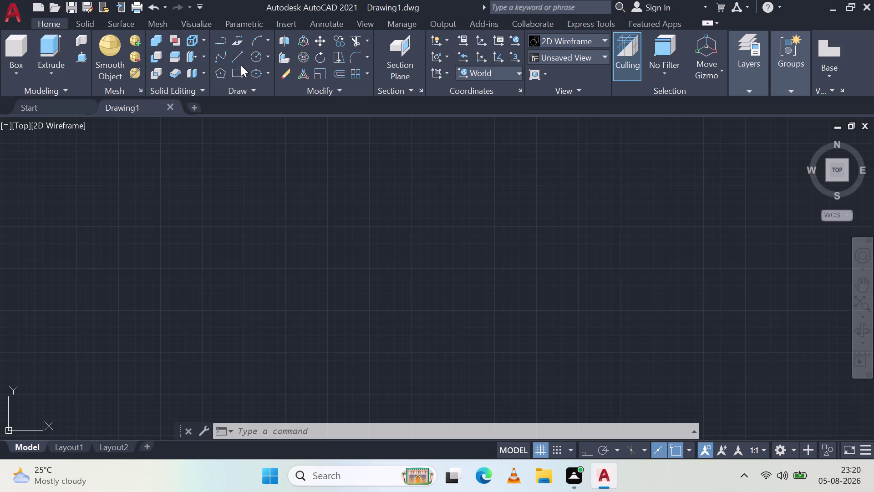
Switch the drawing to the Top preset view.
click(594, 54)
click(551, 67)
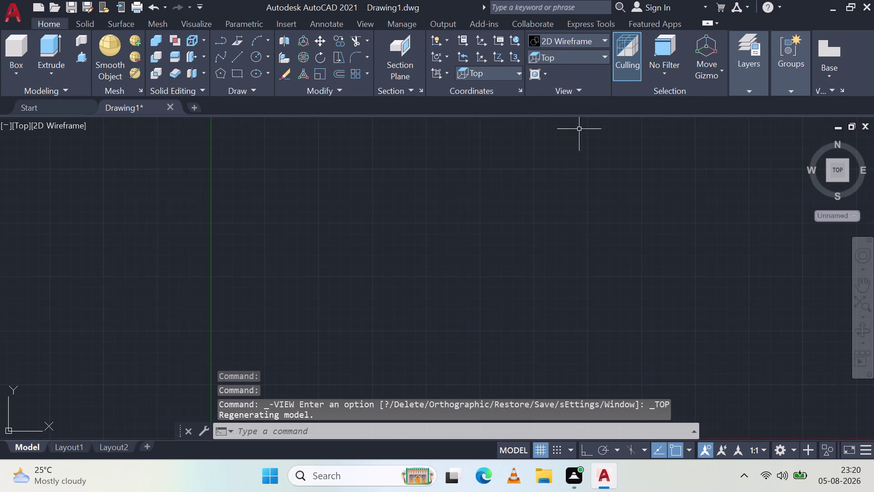
click(600, 58)
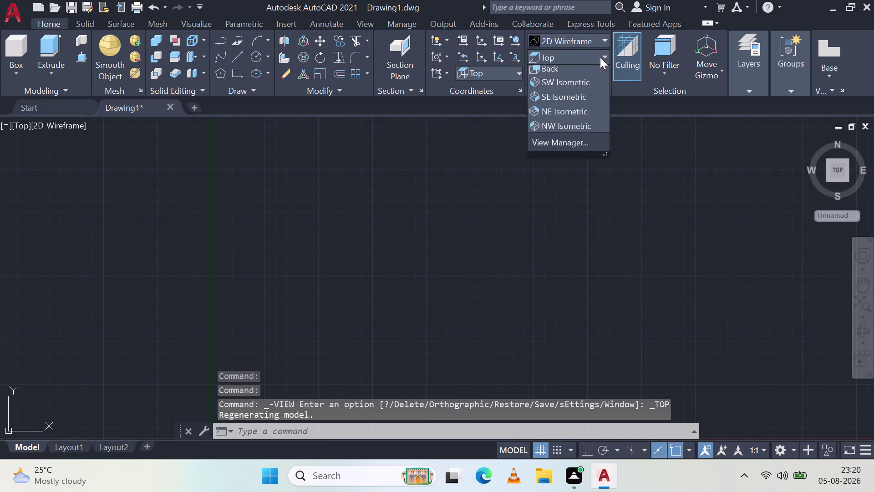
click(332, 278)
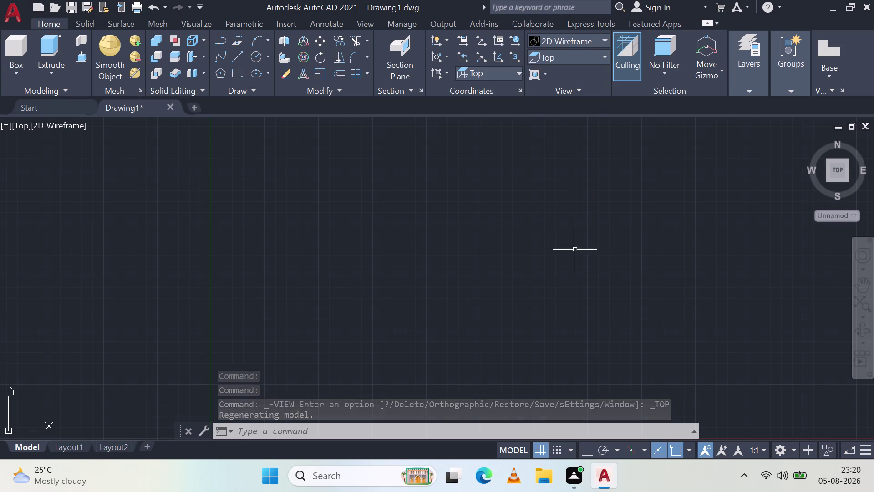
Set the drawing's length precision to whole numbers (0) with UN.
text(un)
key(space)
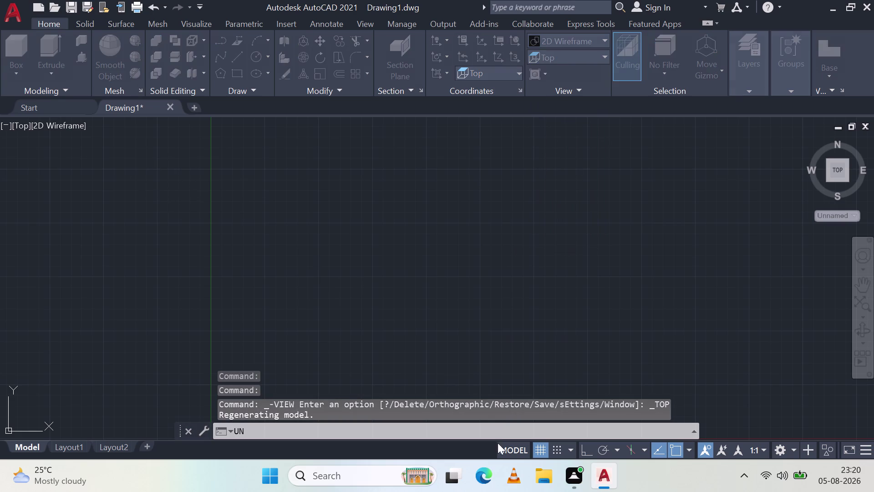
click(401, 162)
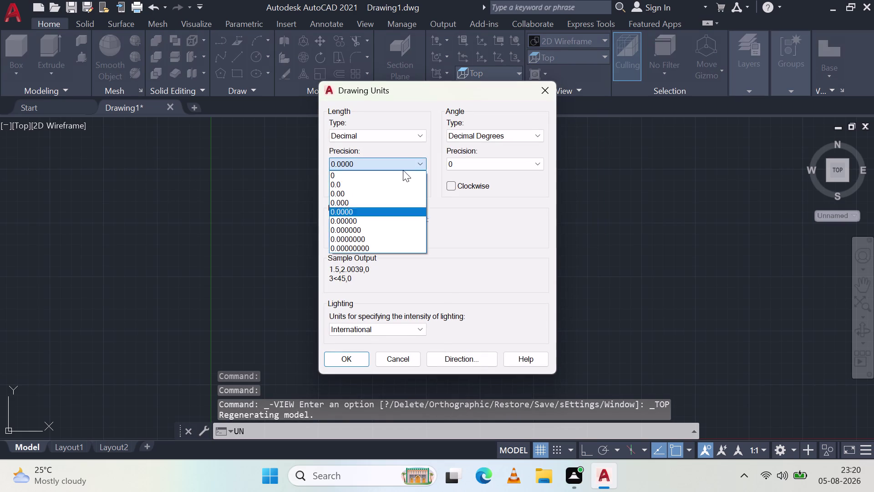
click(386, 176)
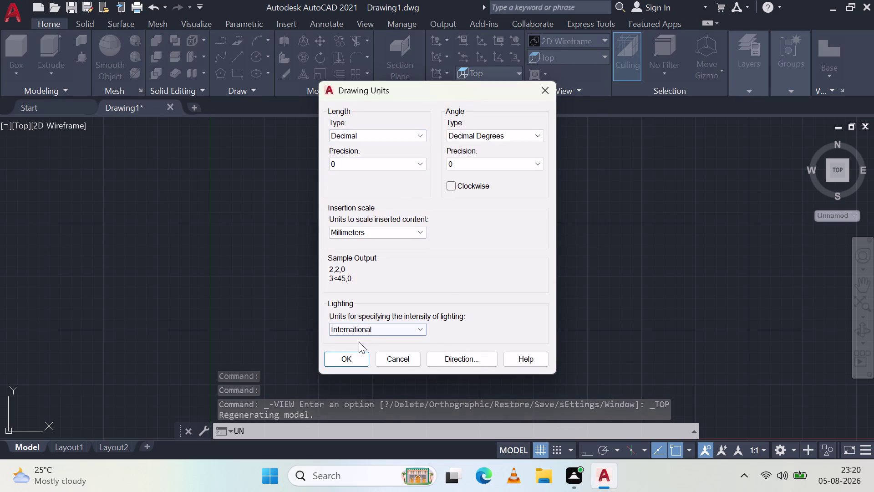
click(354, 363)
Edit ISO-25: text height 8 and a Symbols and Arrows value of 4.
key(d)
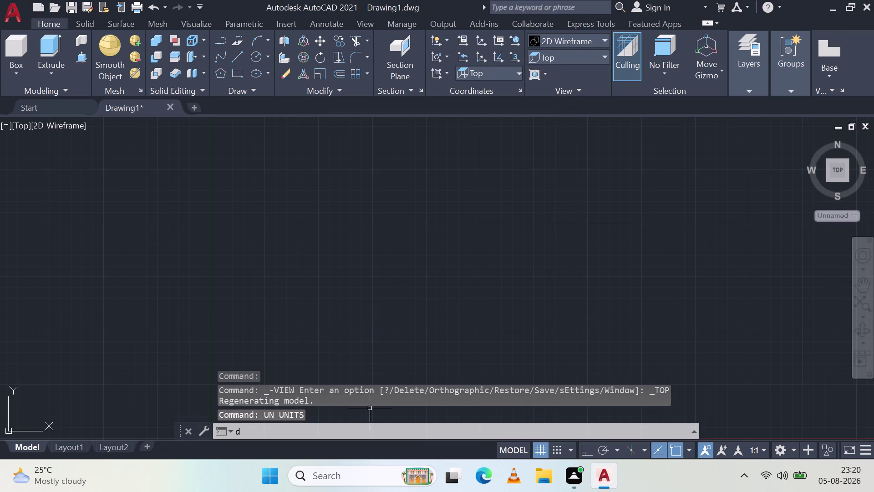
key(space)
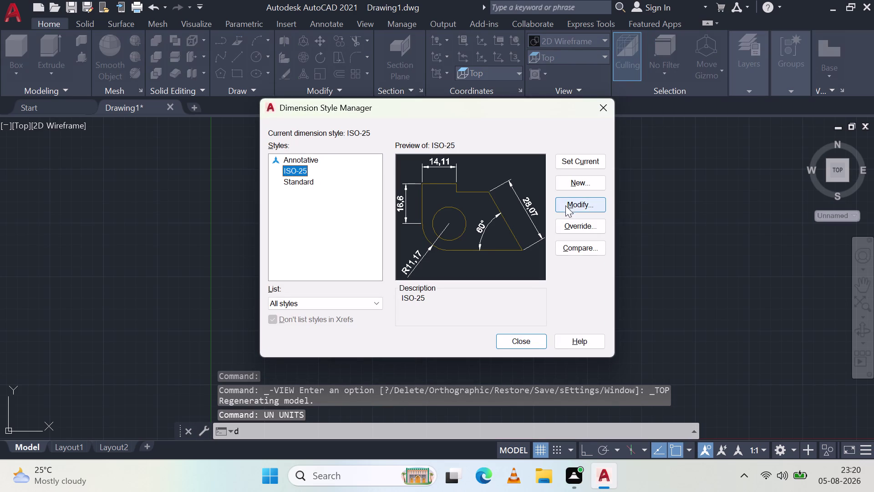
click(565, 203)
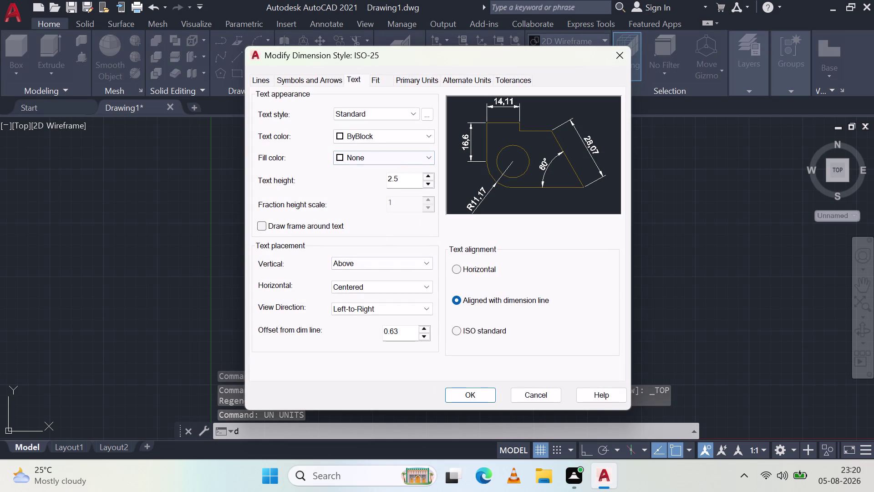
double_click(407, 179)
key(8)
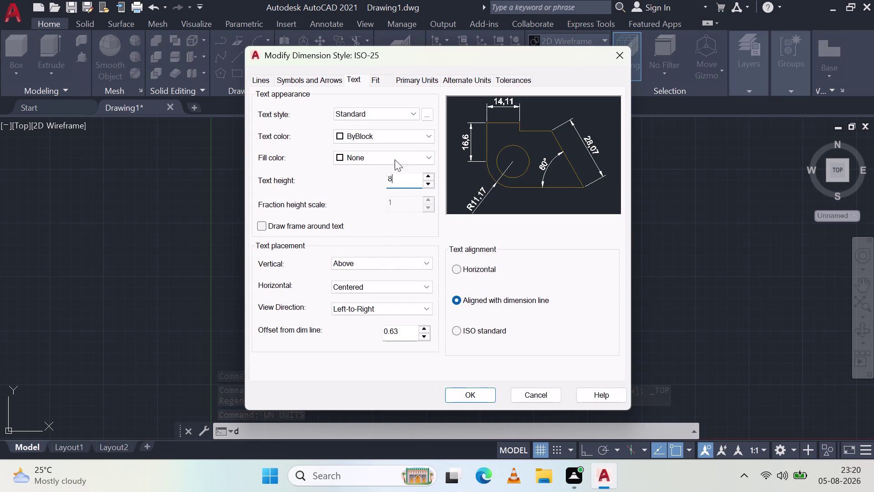
click(334, 78)
double_click(291, 218)
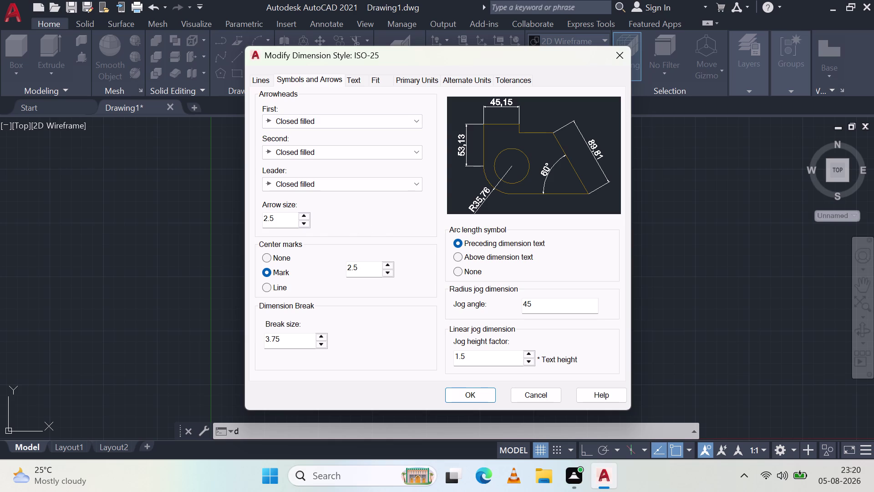
key(4)
Set ISO-25 primary unit precision to 0, save the style and close the manager.
click(410, 80)
click(394, 121)
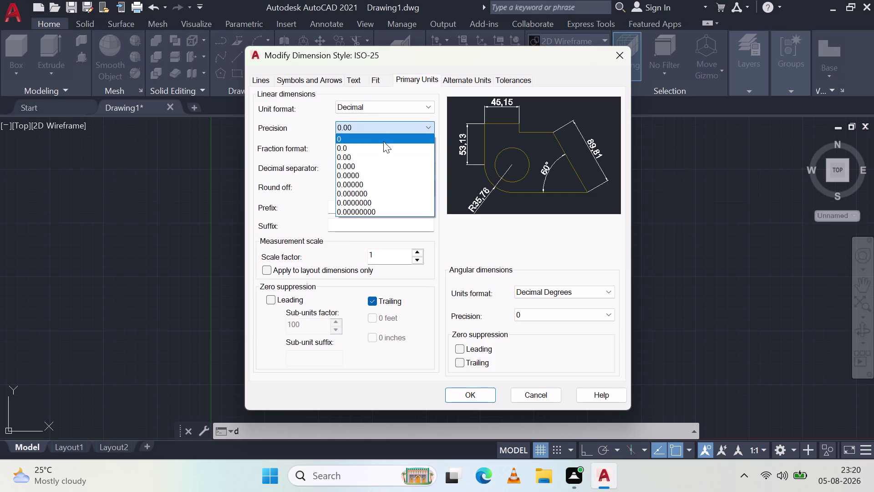
click(381, 131)
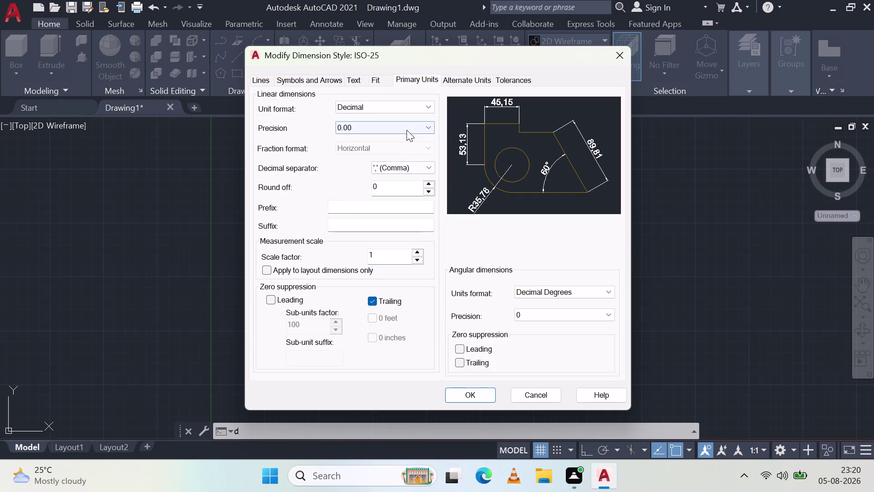
click(406, 130)
click(400, 140)
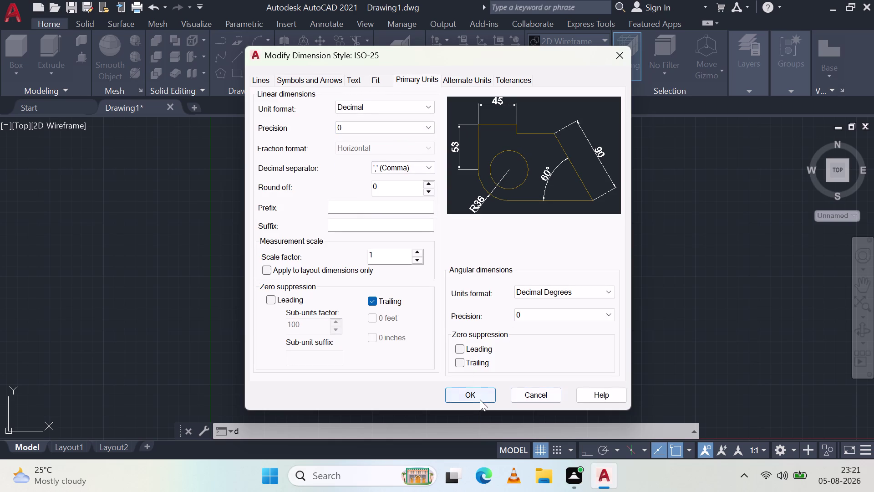
click(478, 399)
click(591, 157)
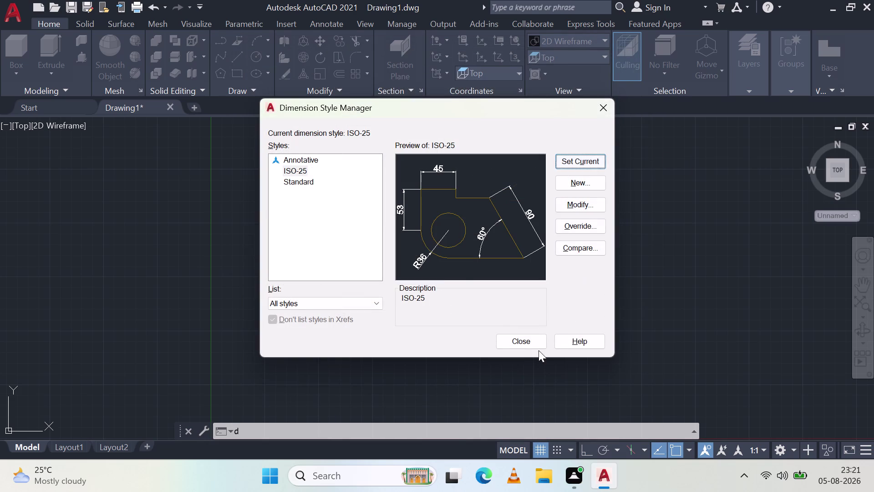
click(529, 344)
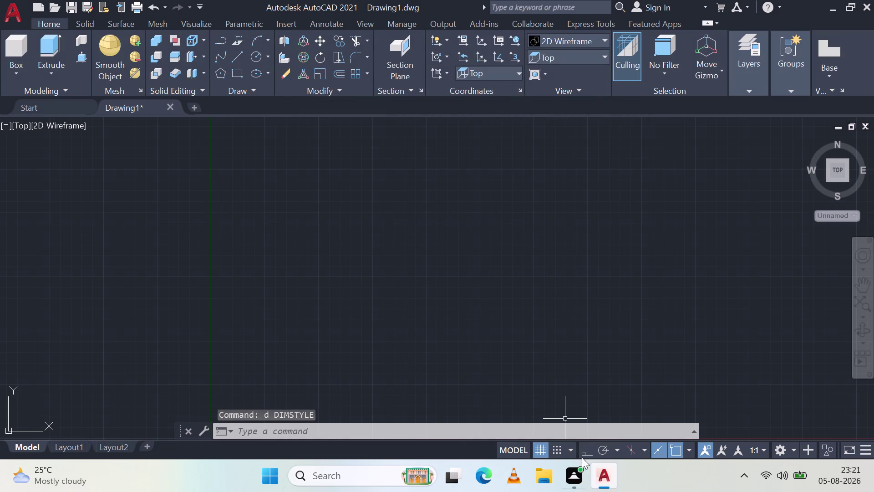
Turn on Ortho and draw the first outline lines: 100 right, 40 up.
click(582, 449)
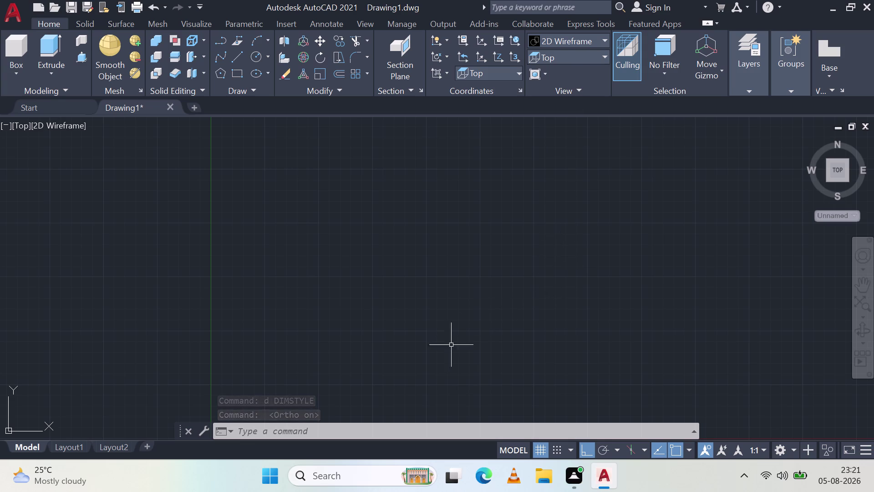
click(337, 302)
key(Escape)
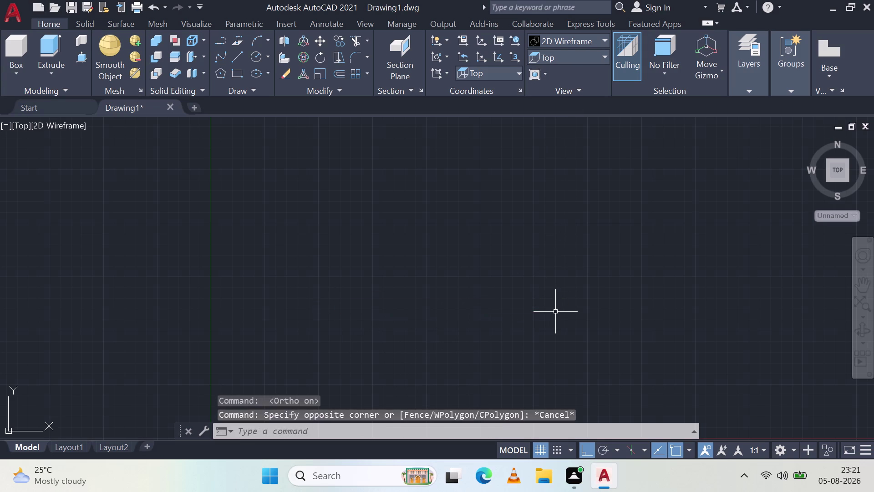
key(l)
key(space)
click(371, 289)
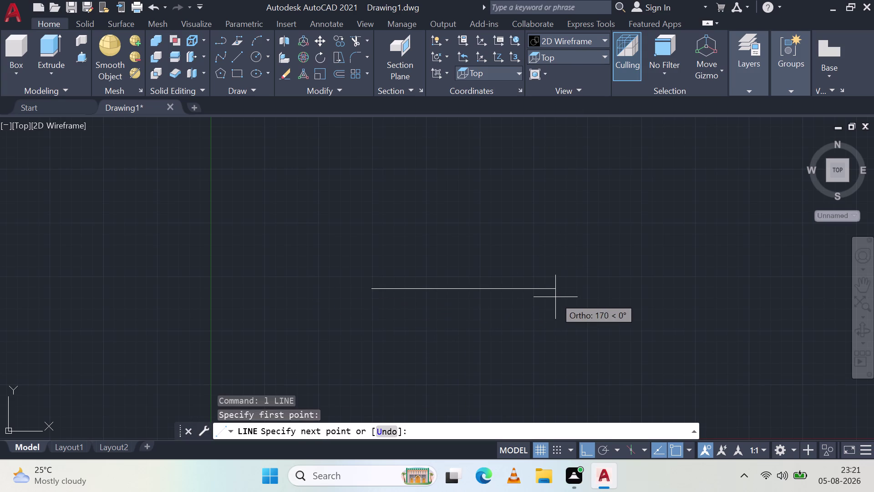
text(1)
text(00)
key(space)
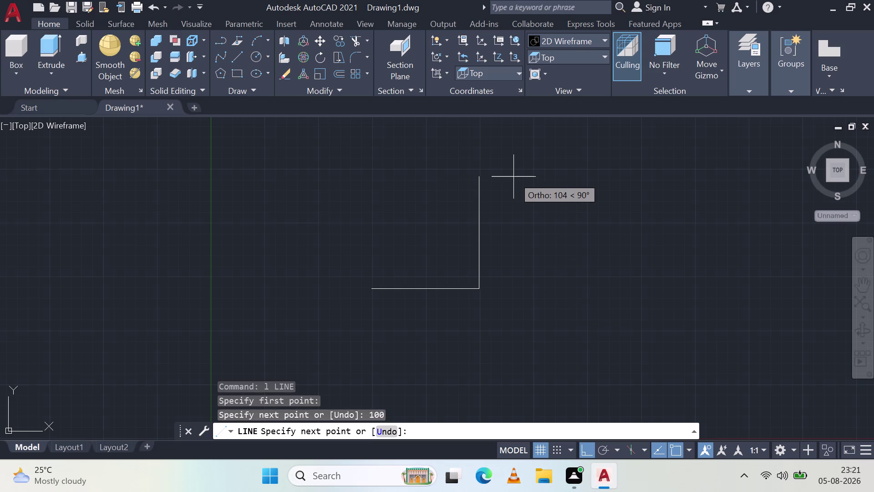
key(4)
key(0)
key(space)
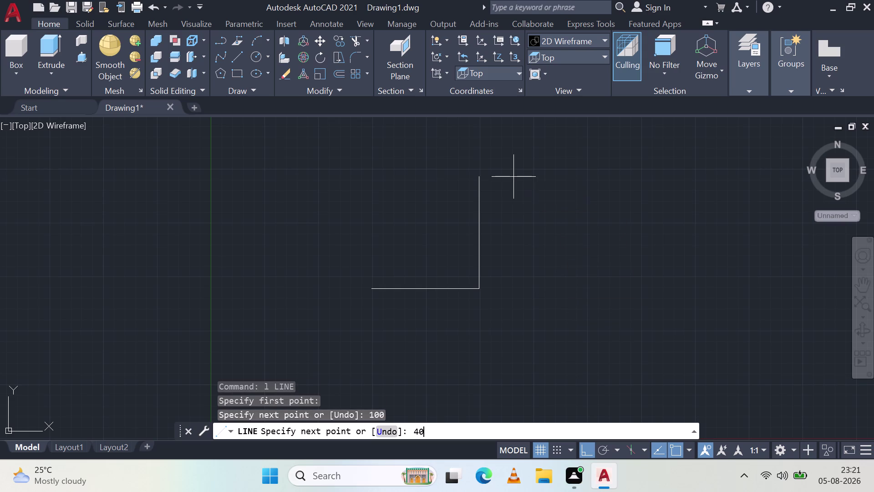
Close the rectangle with a 100-unit leftward line and a 40-unit downward line.
text(1)
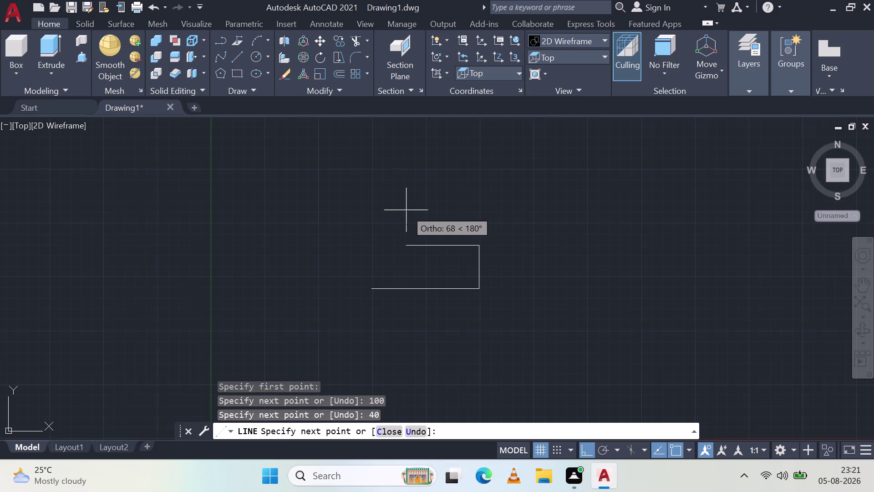
text(0)
key(0)
key(space)
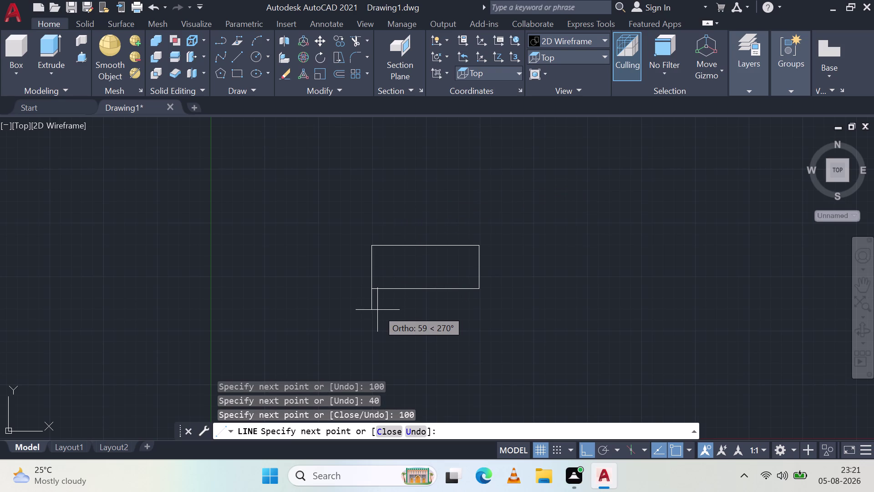
key(4)
key(0)
key(space)
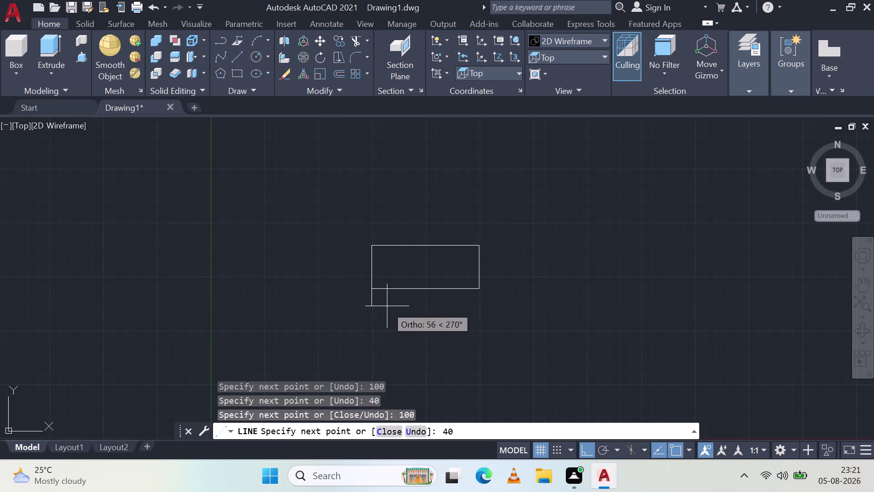
key(Escape)
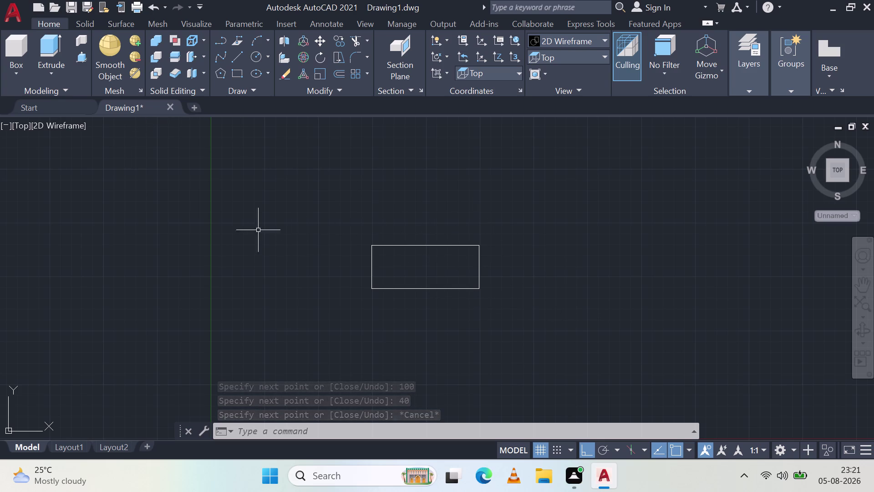
click(86, 58)
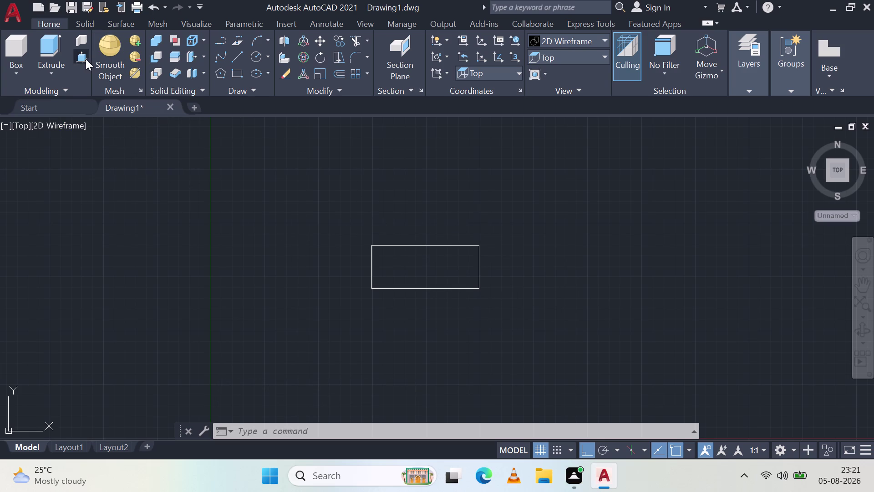
Press-pull the 100 by 40 rectangle 88 units into a solid block.
click(433, 273)
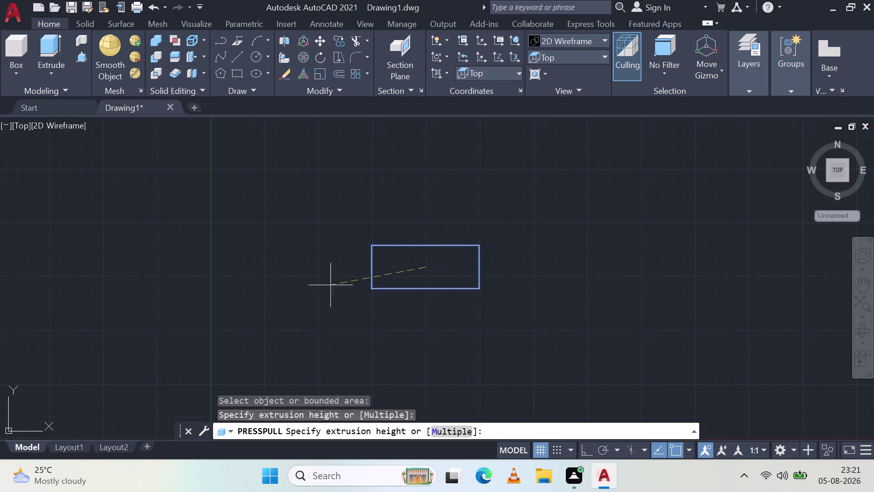
middle_drag(341, 287, 325, 167)
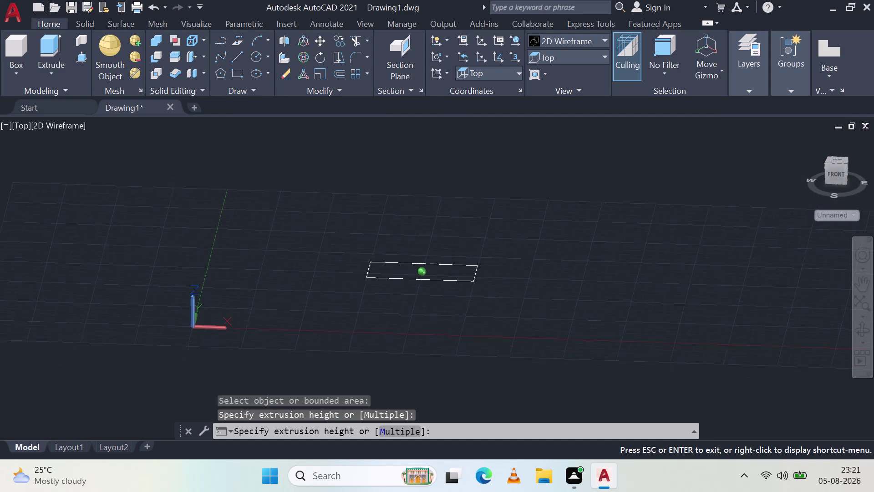
middle_drag(325, 167, 326, 164)
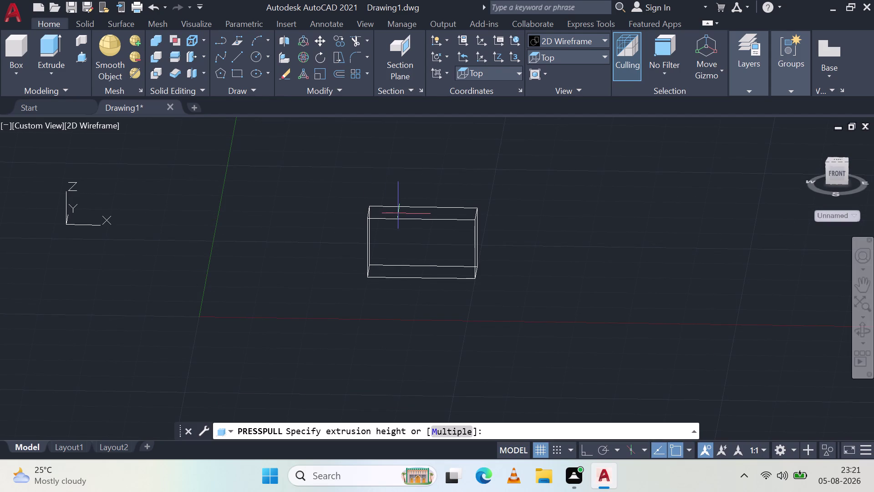
key(8)
key(8)
key(space)
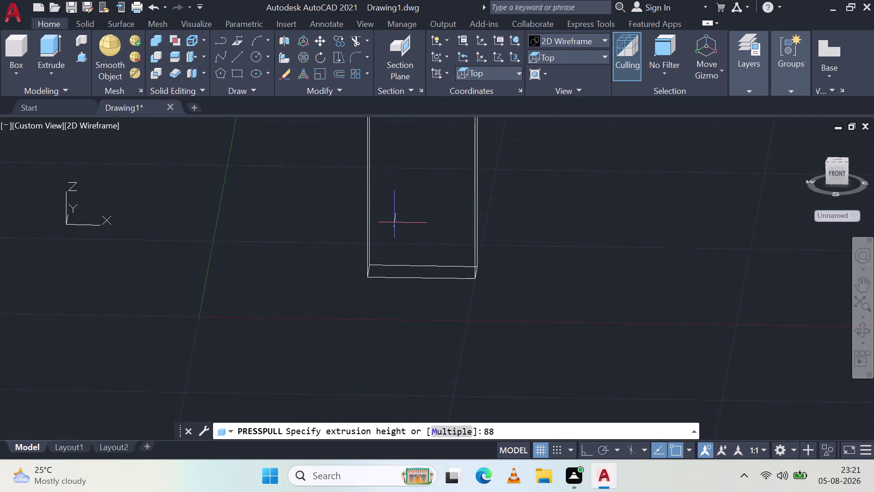
key(Escape)
key(grave)
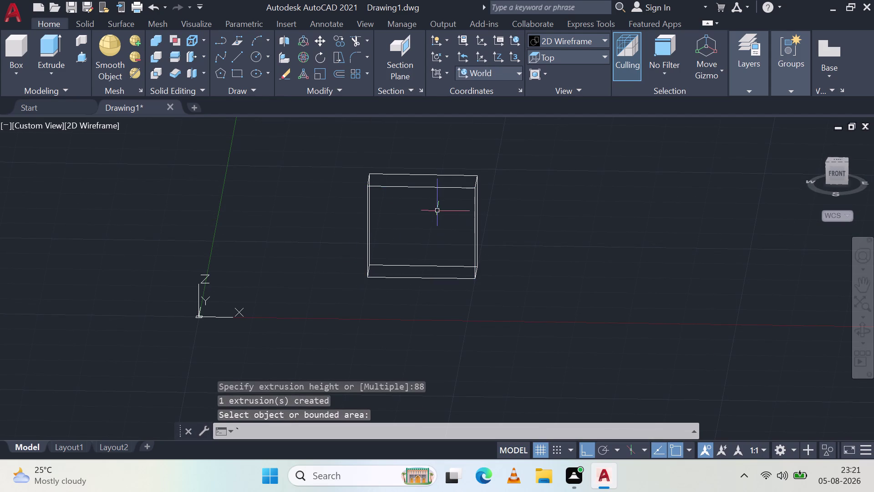
Orbit around the new block to show its front and left faces.
middle_drag(440, 209, 448, 282)
middle_click(449, 281)
middle_drag(421, 234, 418, 299)
middle_drag(418, 267, 419, 292)
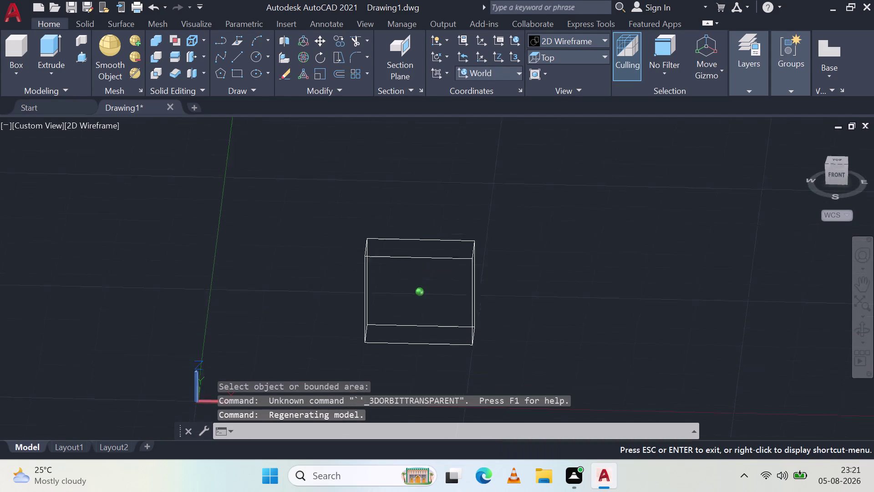
middle_drag(419, 293, 427, 299)
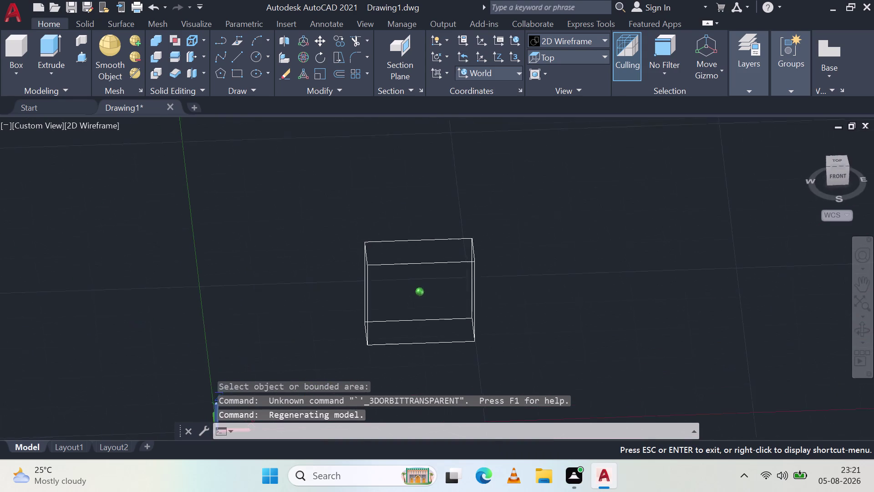
middle_drag(426, 299, 427, 299)
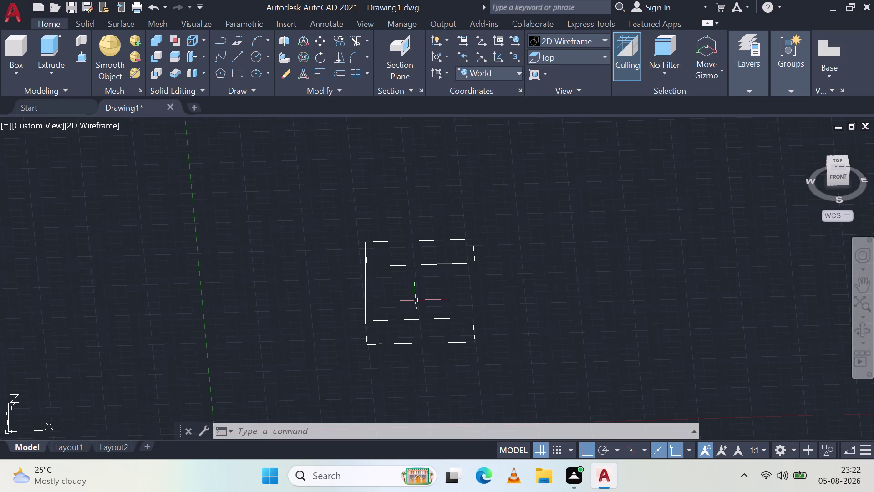
middle_drag(396, 284, 446, 258)
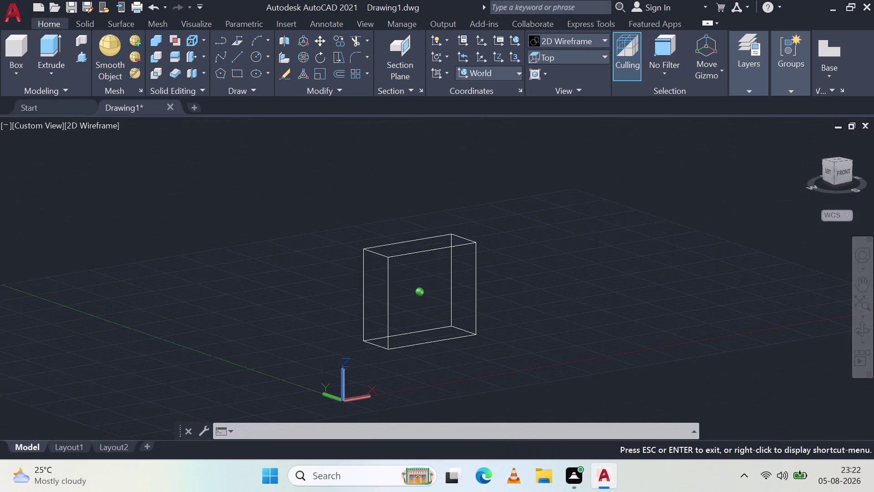
middle_drag(446, 258, 447, 258)
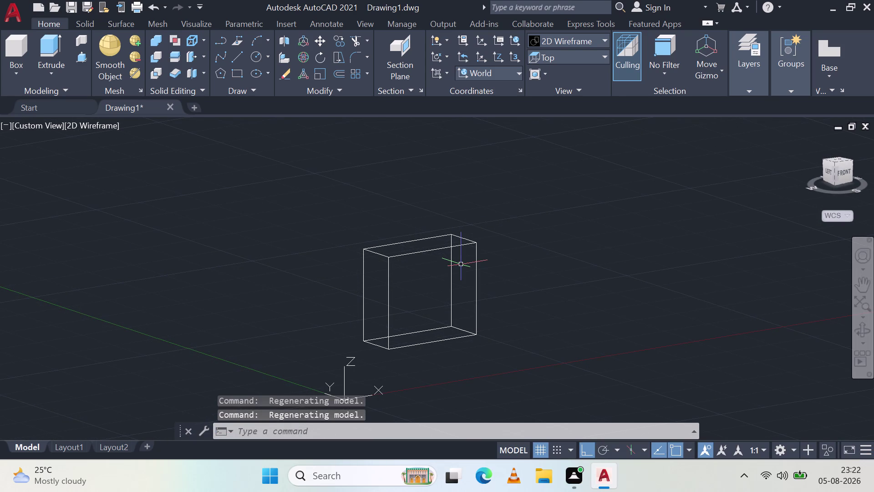
Show the block in SE Isometric, then NE Isometric, and zoom out.
click(585, 53)
click(545, 171)
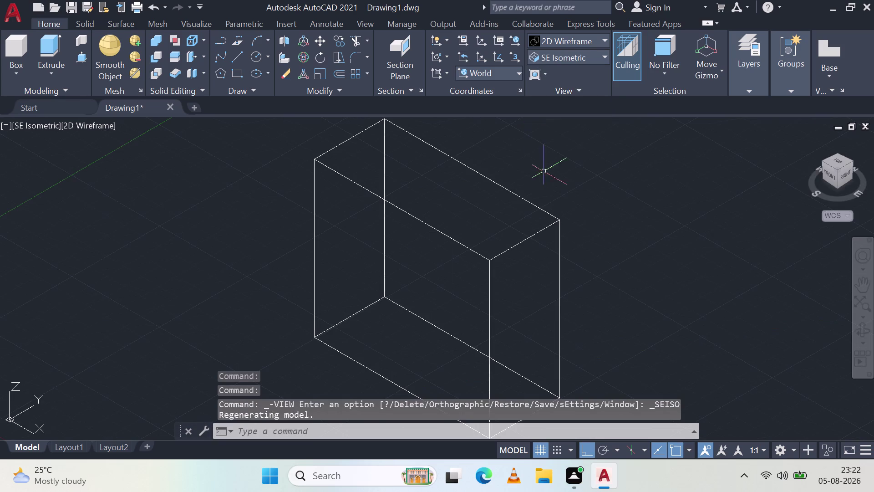
click(578, 53)
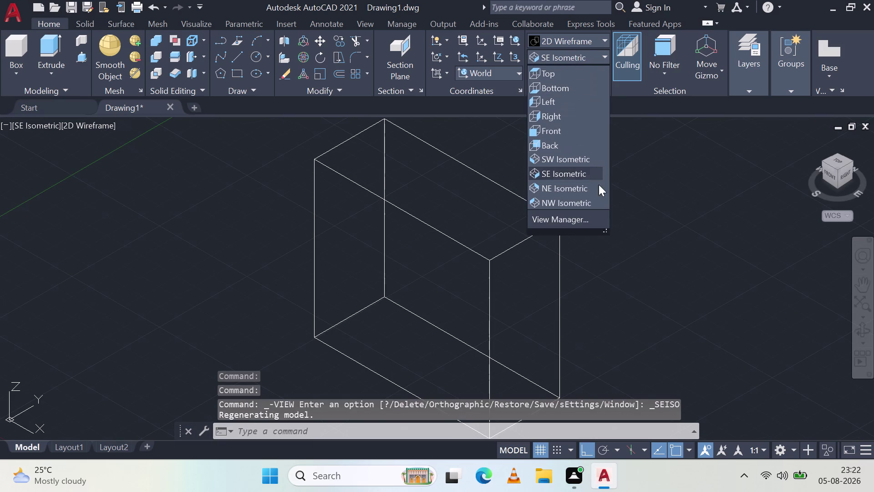
click(581, 184)
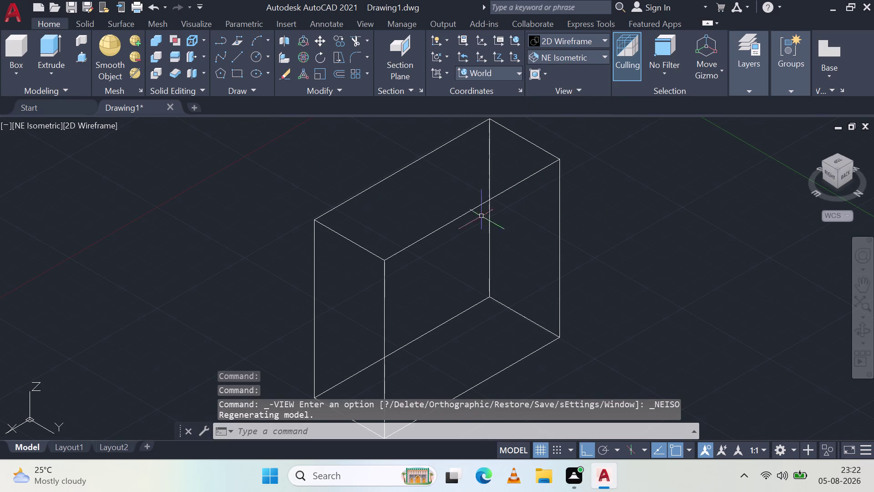
scroll(down, 3)
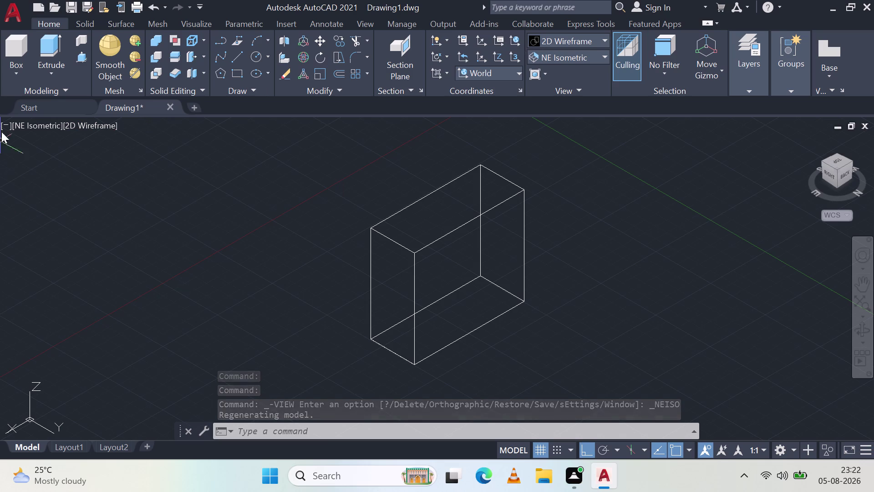
click(230, 57)
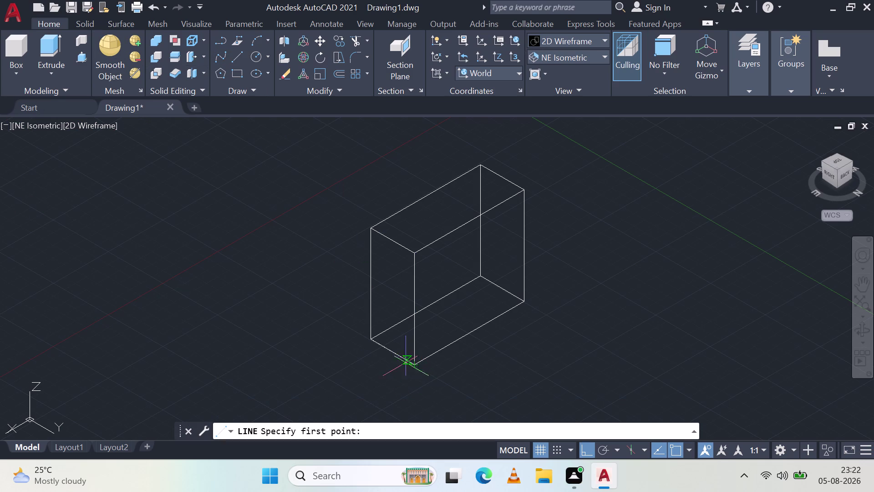
Cancel the unfinished line and pan the view around the block.
click(370, 339)
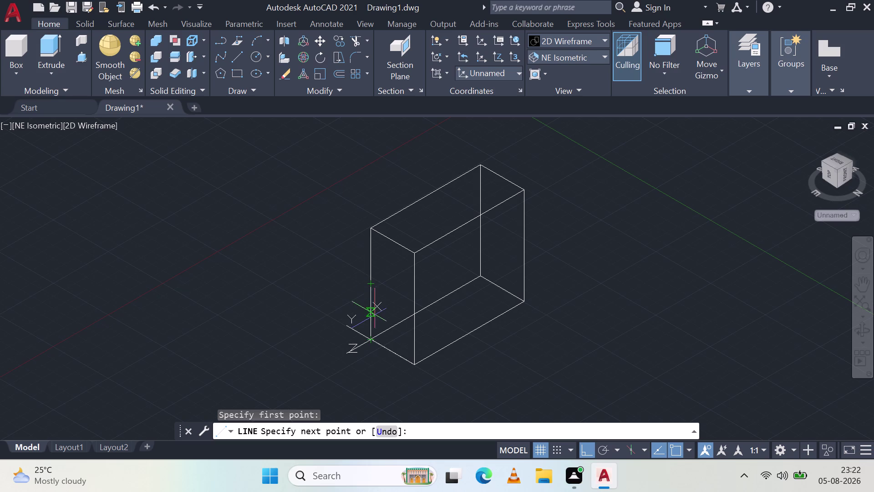
scroll(up, 3)
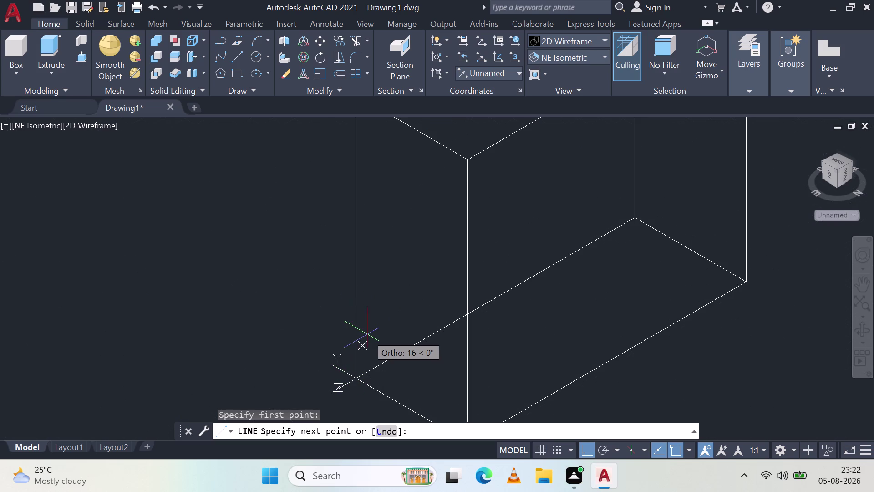
key(Escape)
scroll(down, 3)
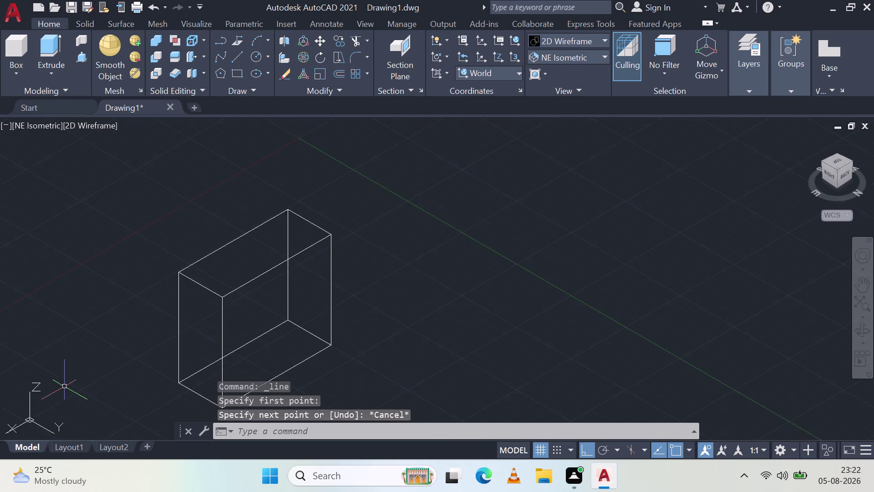
scroll(down, 3)
middle_drag(79, 367, 303, 353)
middle_click(304, 353)
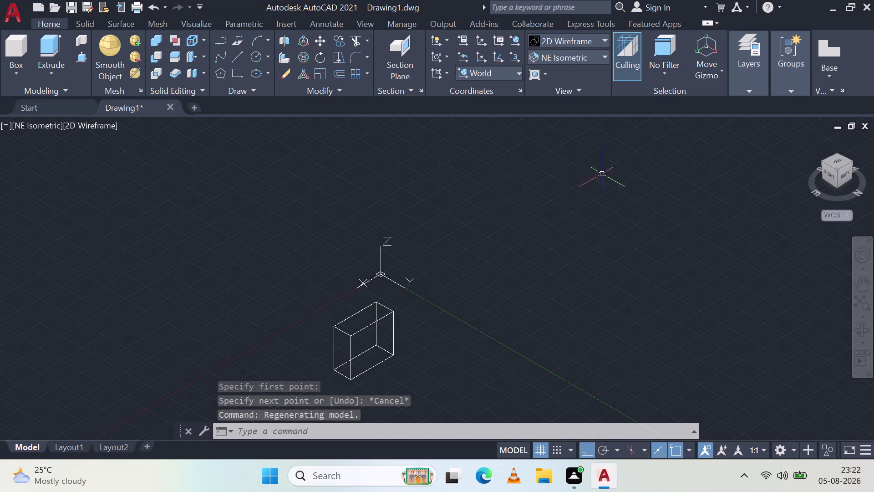
Move the UCS origin to a new point, leaving an unnamed coordinate system.
click(379, 274)
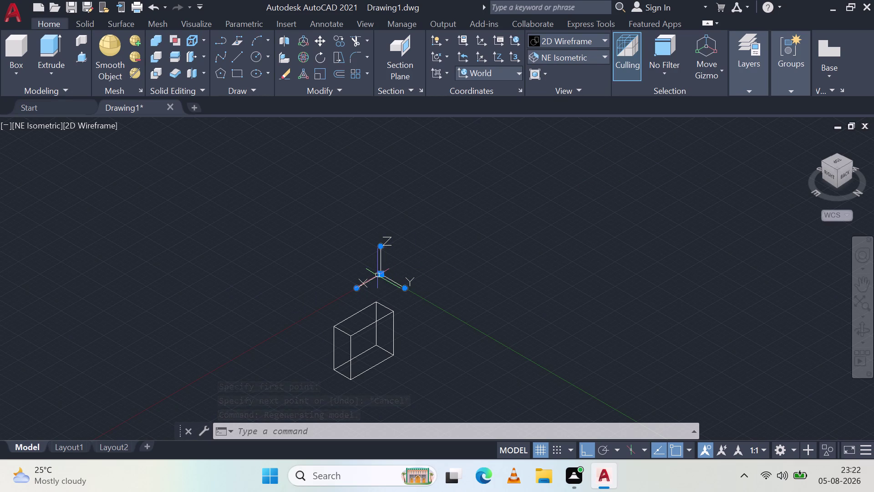
drag(383, 272, 361, 264)
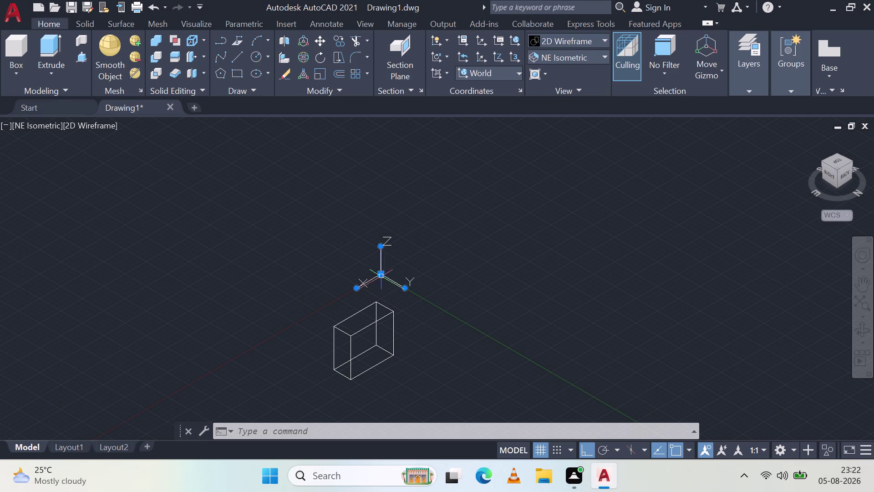
click(381, 271)
click(380, 272)
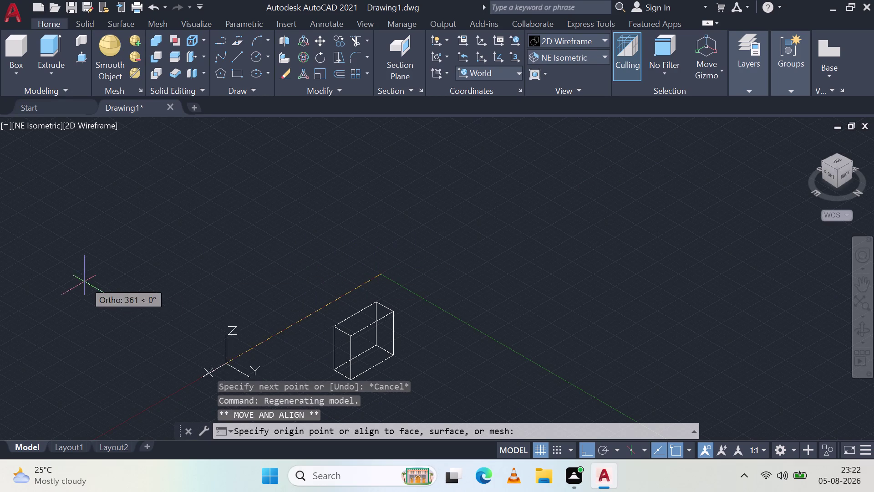
click(68, 208)
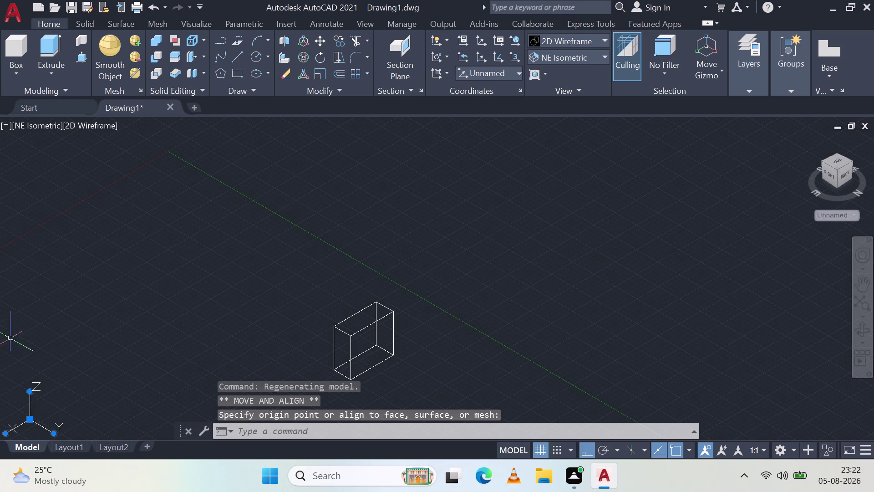
click(131, 290)
click(220, 267)
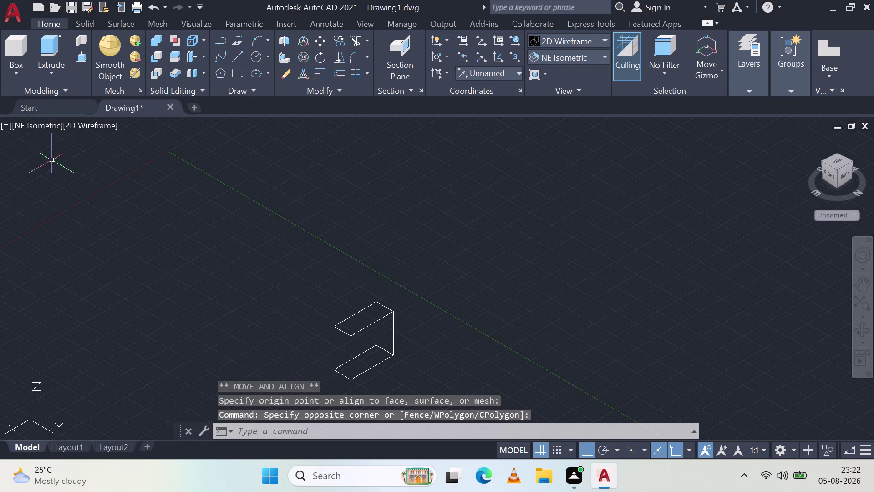
click(235, 49)
click(240, 56)
scroll(up, 3)
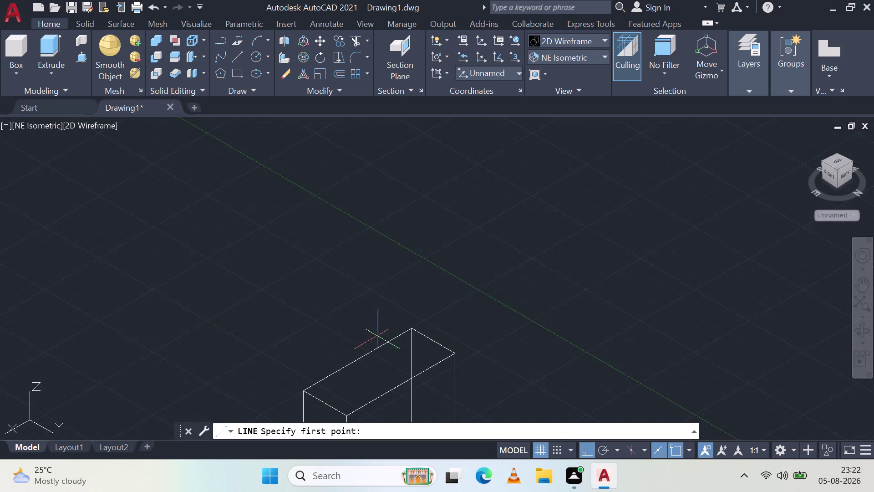
Start the notch outline on the block's left edge with 22 and 12-unit segments.
middle_drag(413, 307, 480, 136)
middle_click(479, 135)
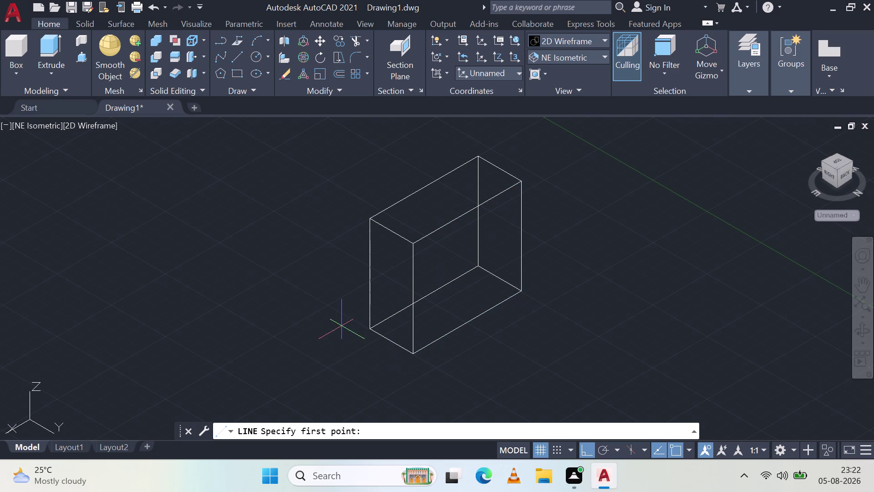
click(368, 328)
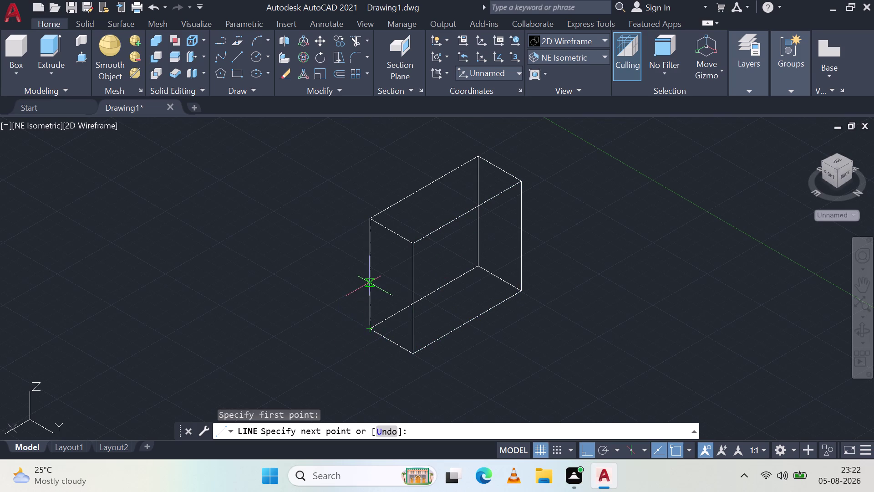
scroll(up, 3)
scroll(down, 3)
middle_drag(377, 289, 375, 335)
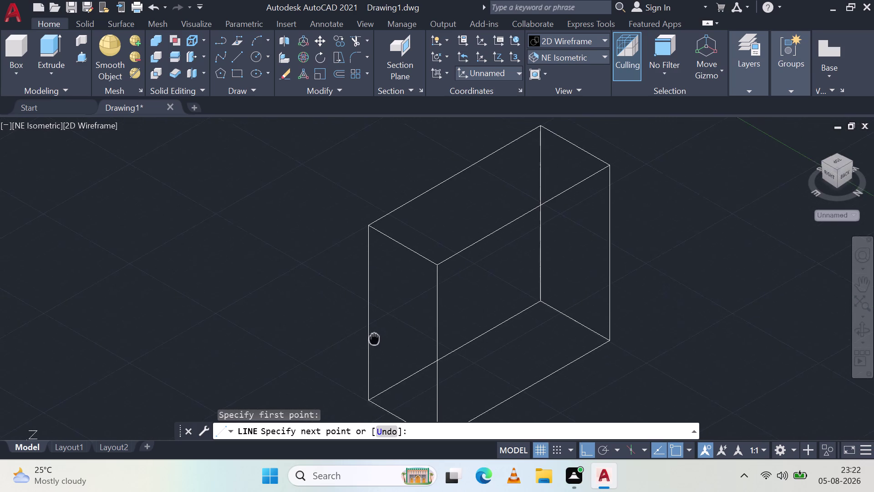
middle_drag(375, 335, 378, 321)
middle_click(377, 321)
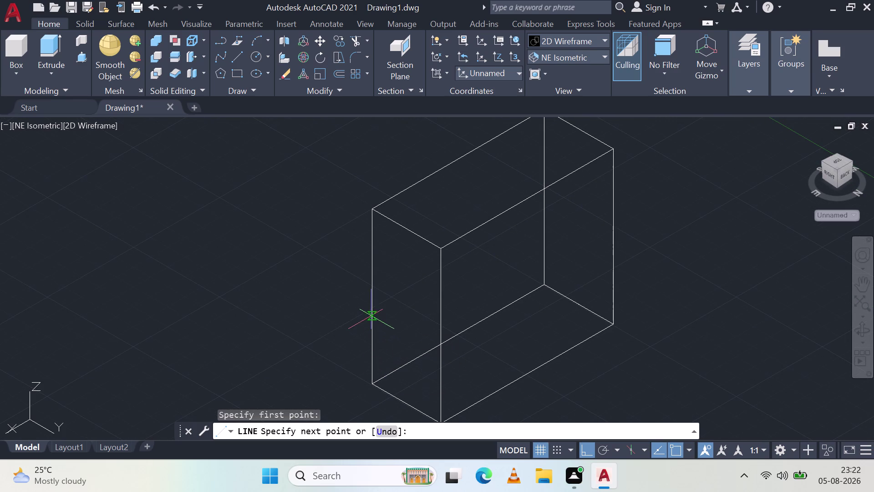
key(2)
key(2)
key(space)
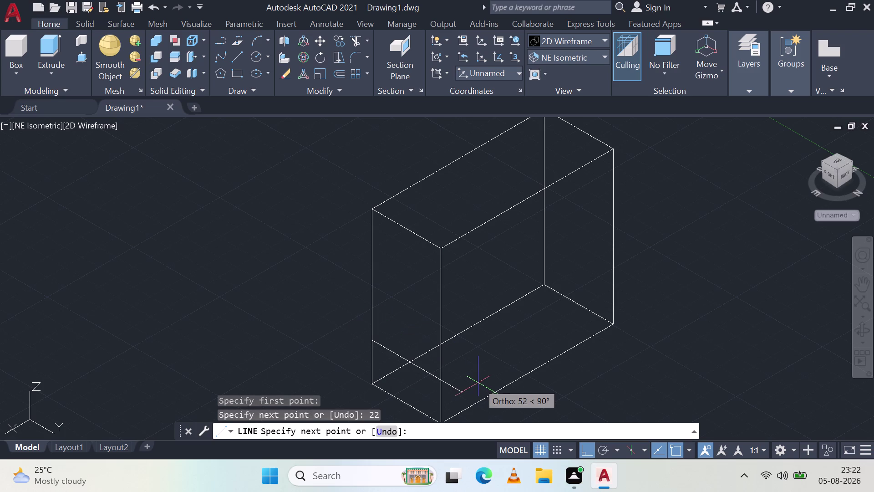
text(1)
text(2)
key(space)
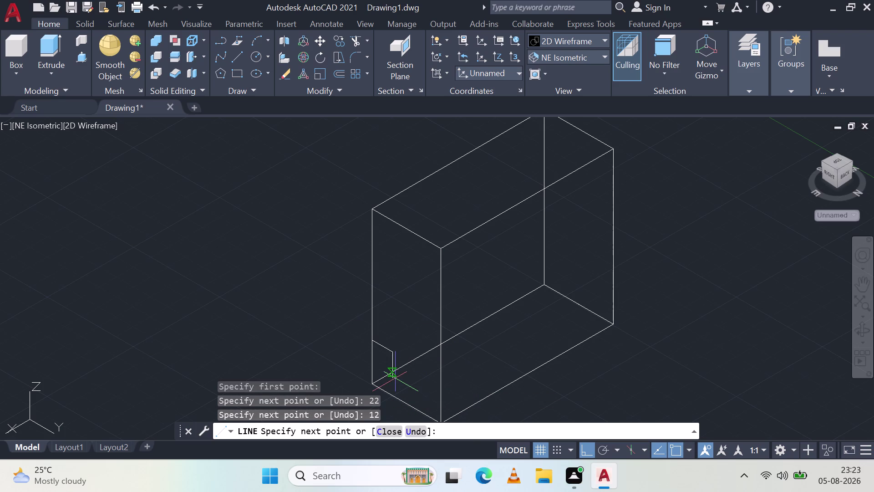
Continue the notch outline with 12, 16 and 64-unit segments.
text(12)
key(space)
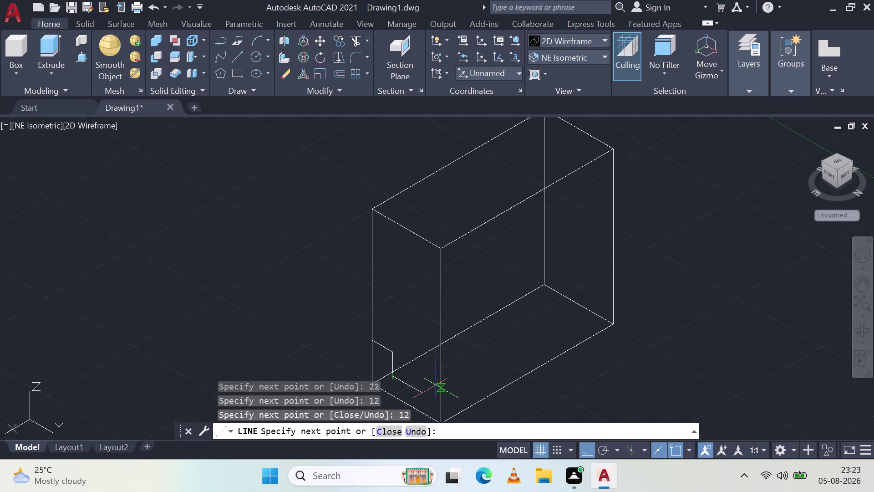
text(1)
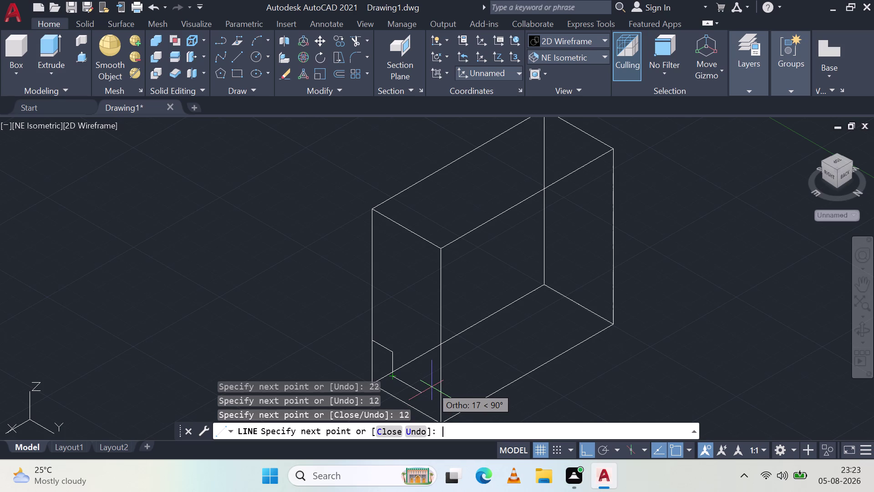
text(6)
key(space)
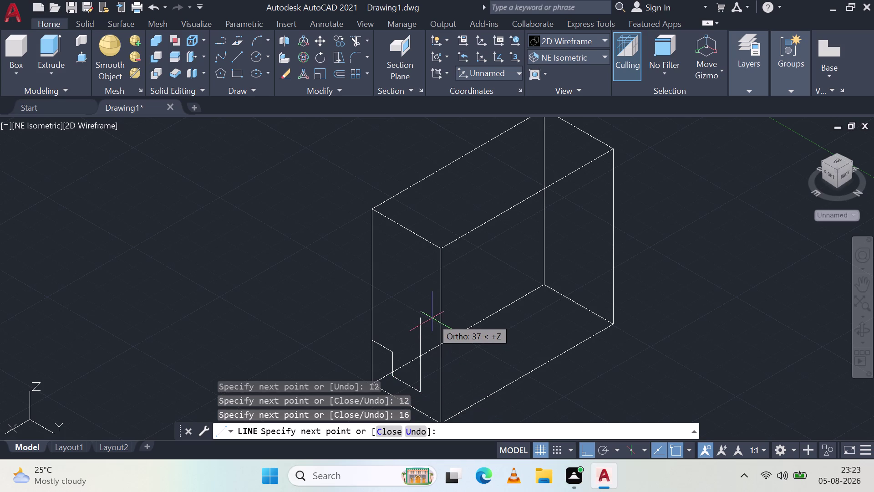
key(1)
key(BackSpace)
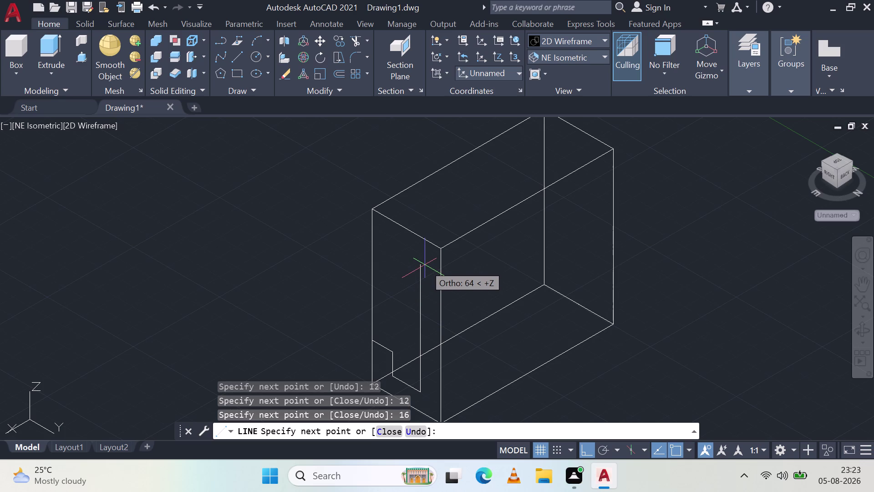
key(6)
text(4)
key(space)
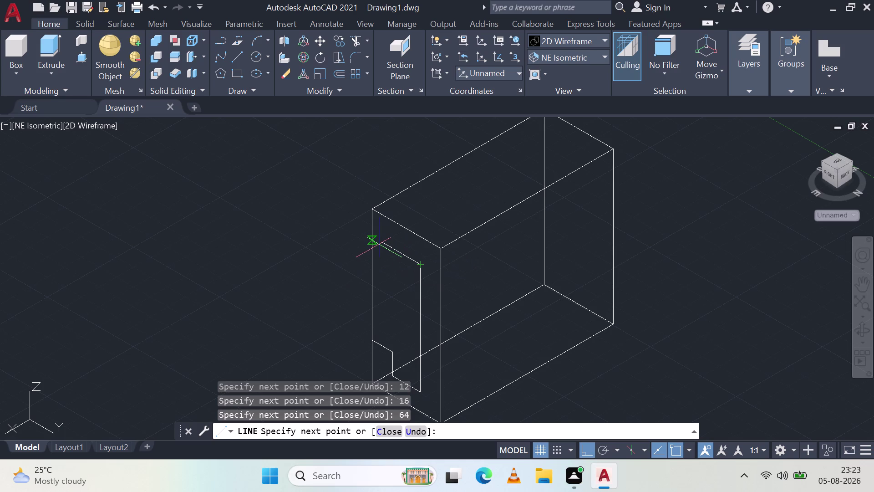
Close the notch outline with 16, 12 and 12-unit segments.
text(16)
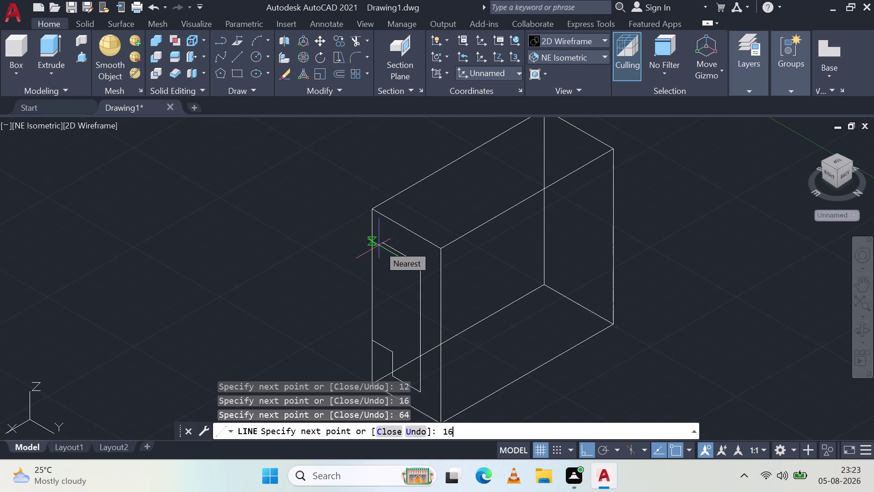
key(space)
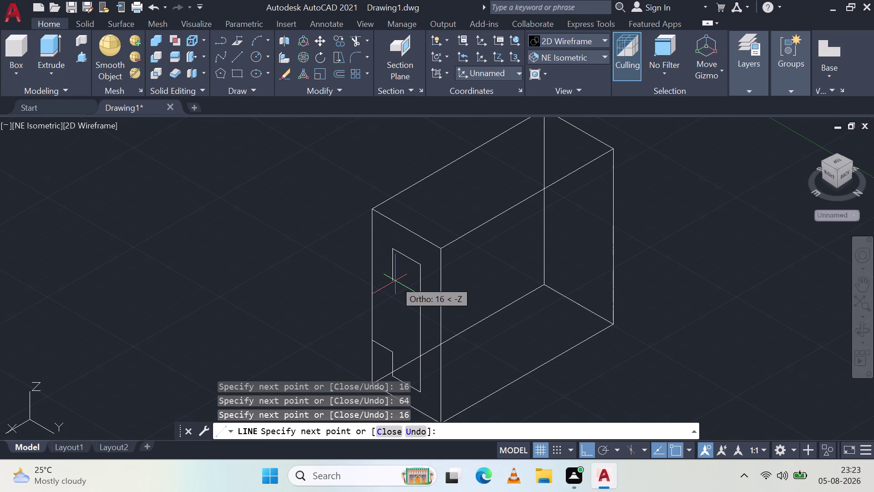
text(12)
key(space)
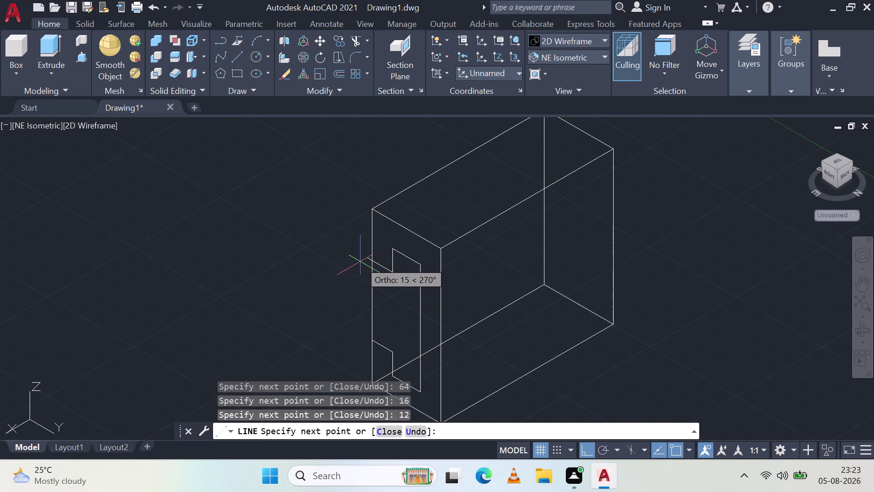
key(1)
key(2)
key(space)
key(Escape)
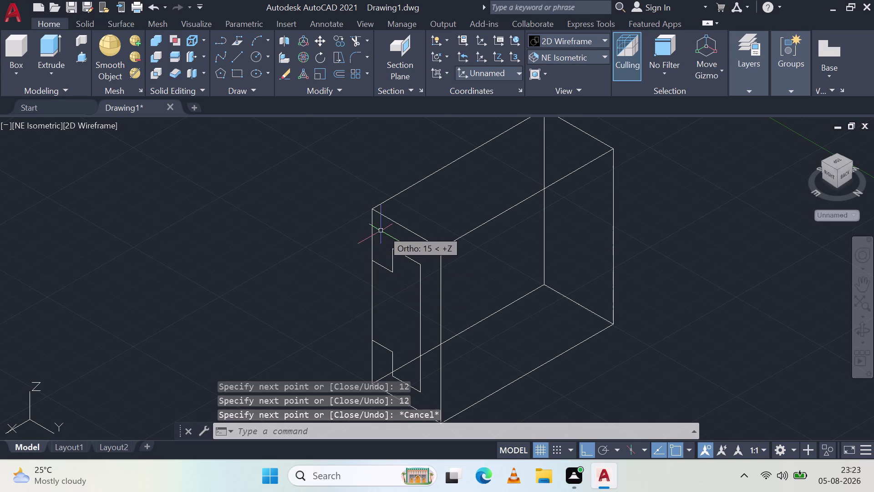
scroll(down, 3)
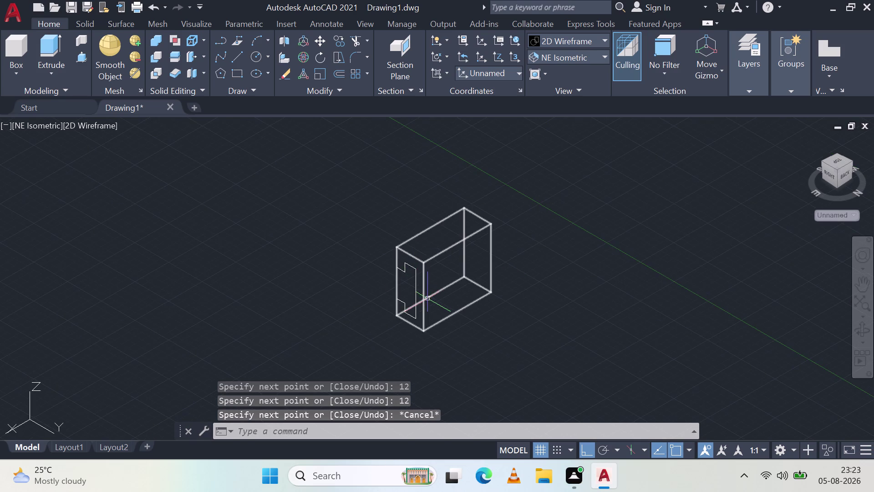
Shade the block with Shades of Gray and select the notch area for press-pull.
scroll(up, 3)
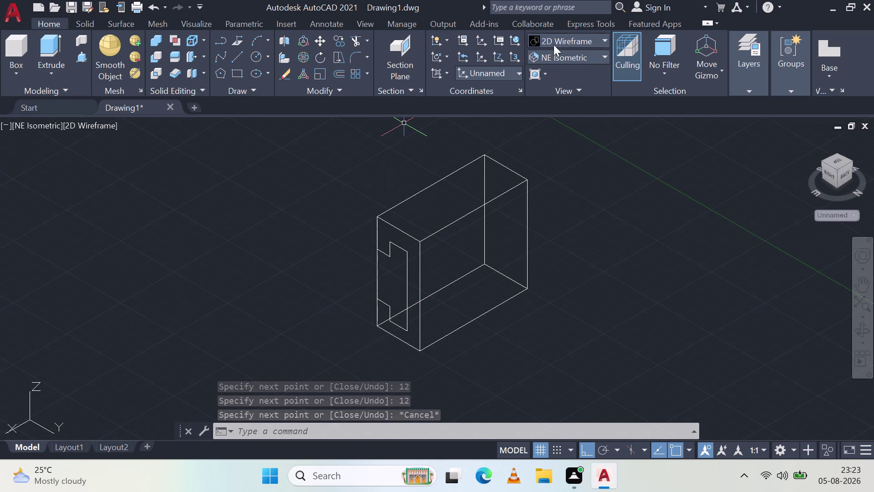
click(585, 39)
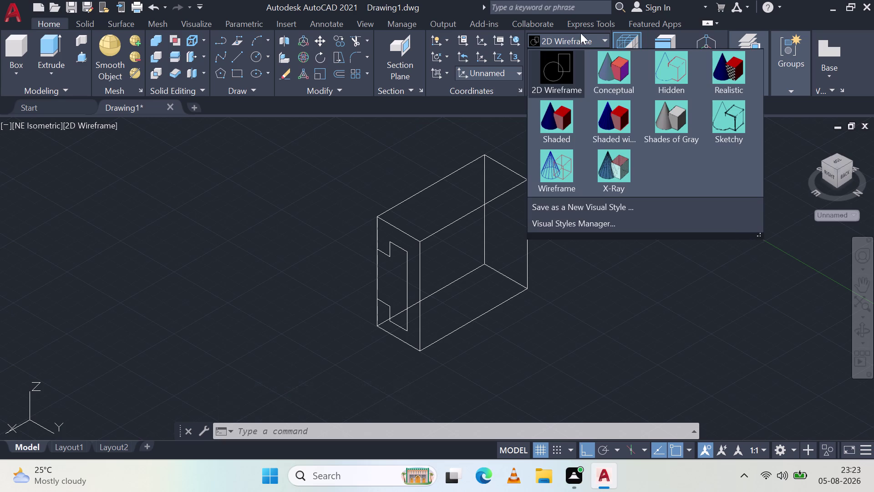
click(656, 126)
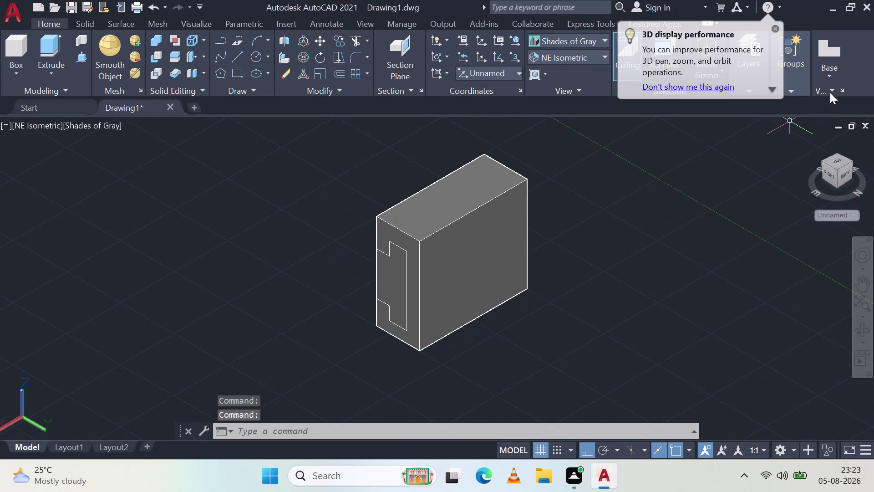
click(774, 26)
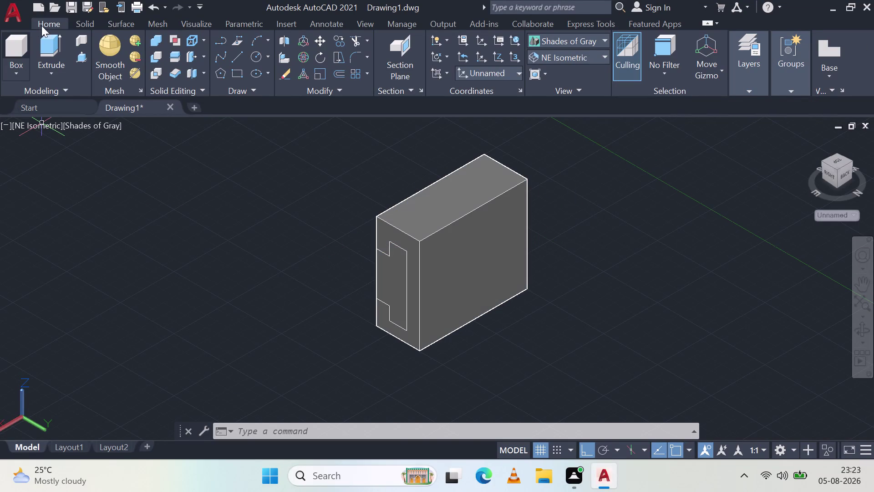
click(81, 57)
click(392, 284)
click(740, 123)
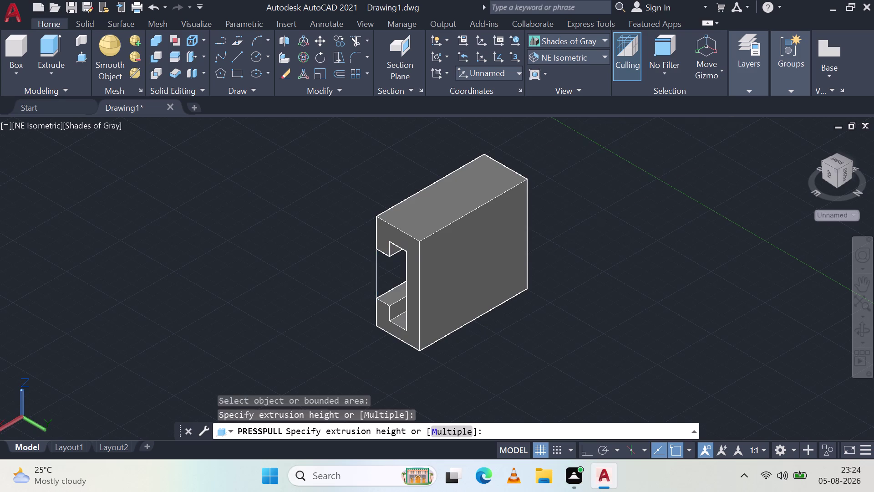
Cut the notch through the block, recentre the bracket and return to 2D Wireframe.
key(Escape)
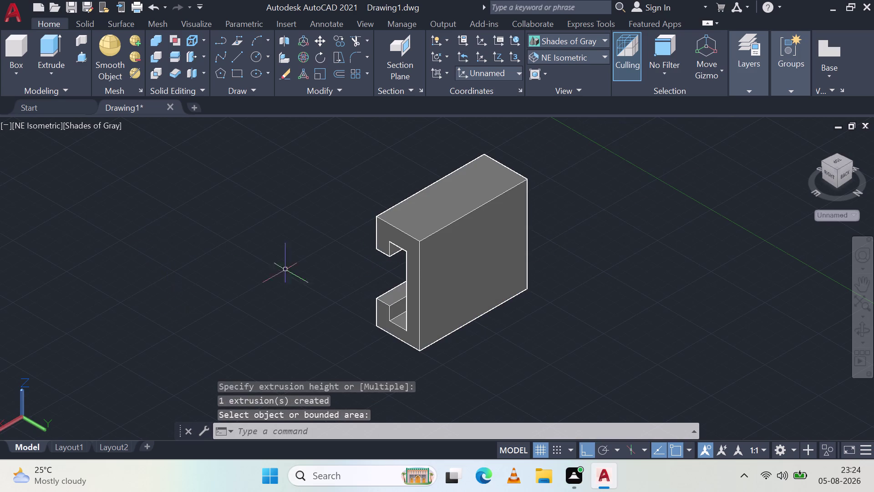
middle_drag(516, 160, 401, 176)
middle_click(400, 176)
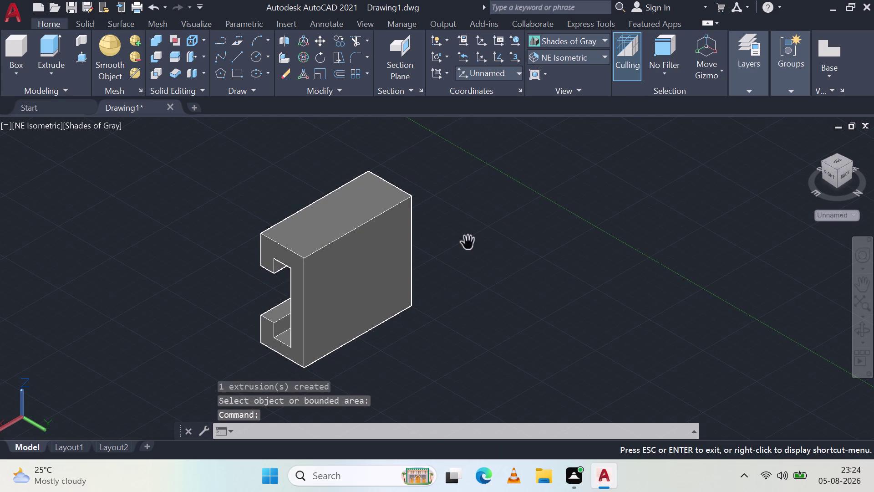
key(Escape)
middle_drag(381, 226, 404, 249)
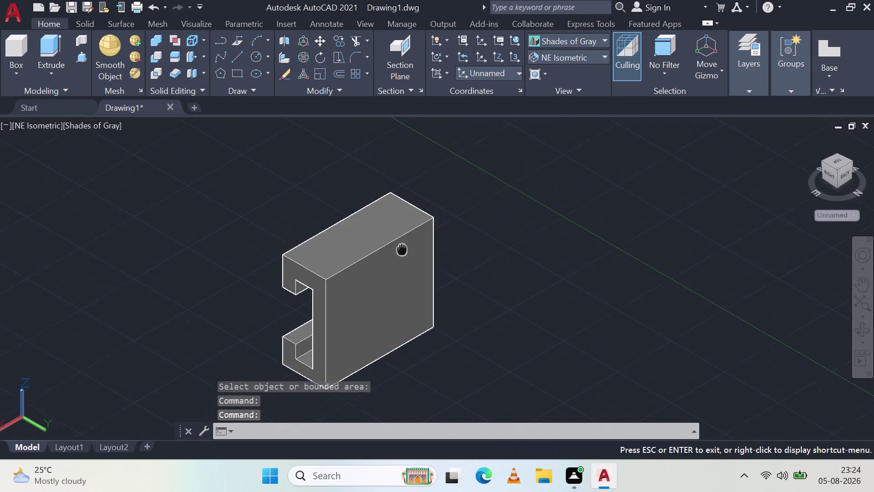
middle_drag(404, 248, 479, 257)
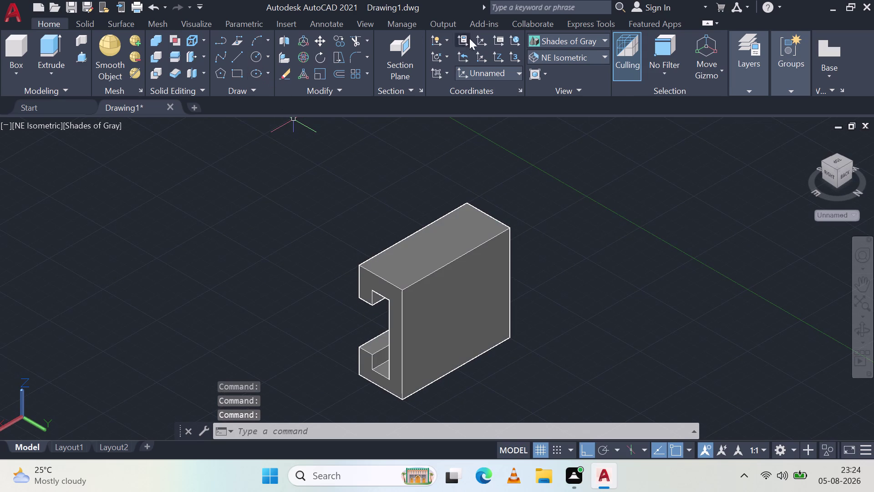
click(559, 42)
click(550, 80)
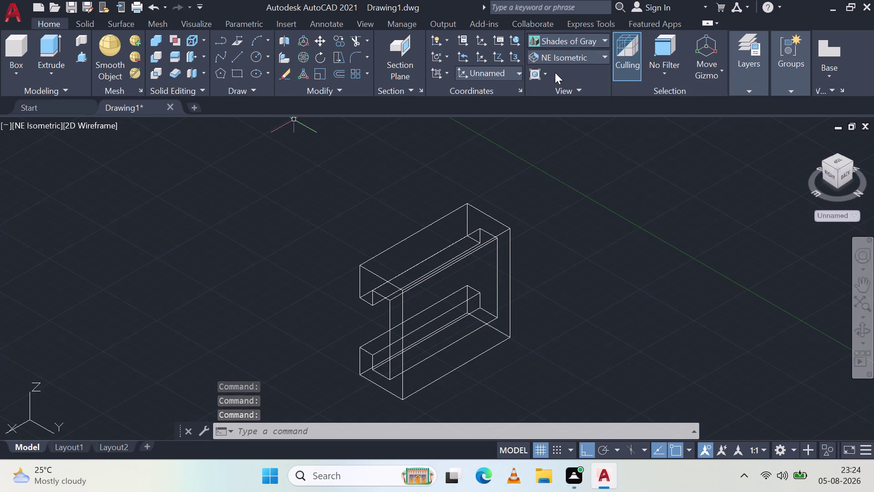
Switch to Top view and orbit the bracket to an angled view.
click(562, 56)
click(561, 67)
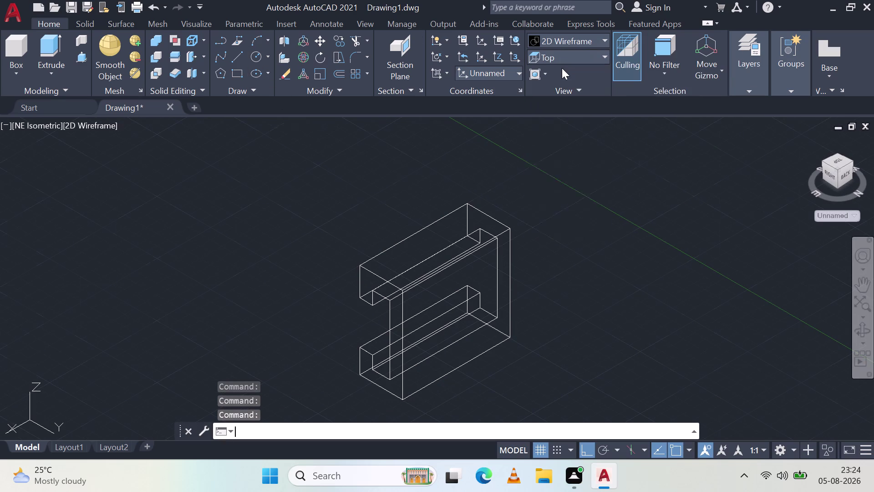
scroll(down, 3)
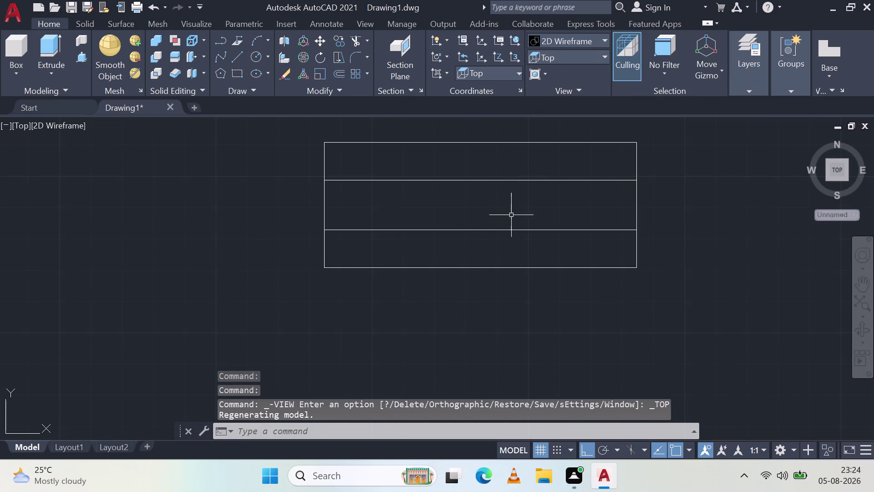
middle_drag(512, 209, 377, 173)
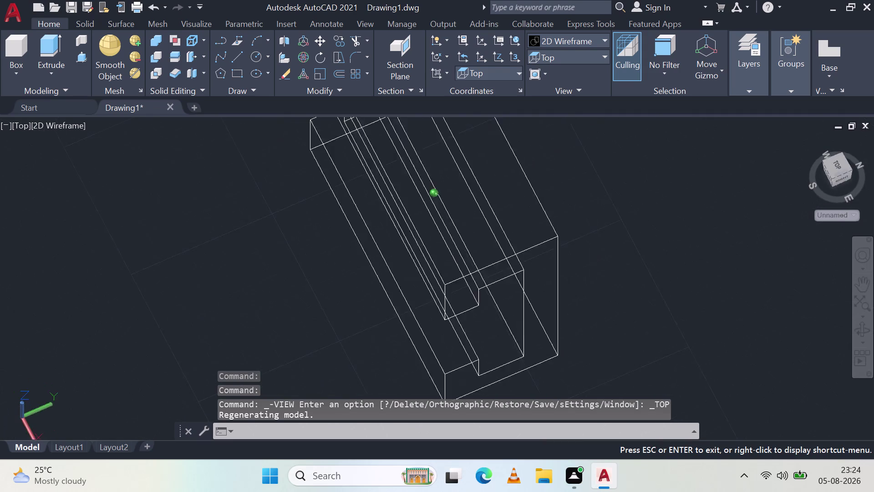
middle_drag(377, 174, 353, 171)
Show the bracket from the front in Shades of Gray, cancelling a stray selection.
click(567, 57)
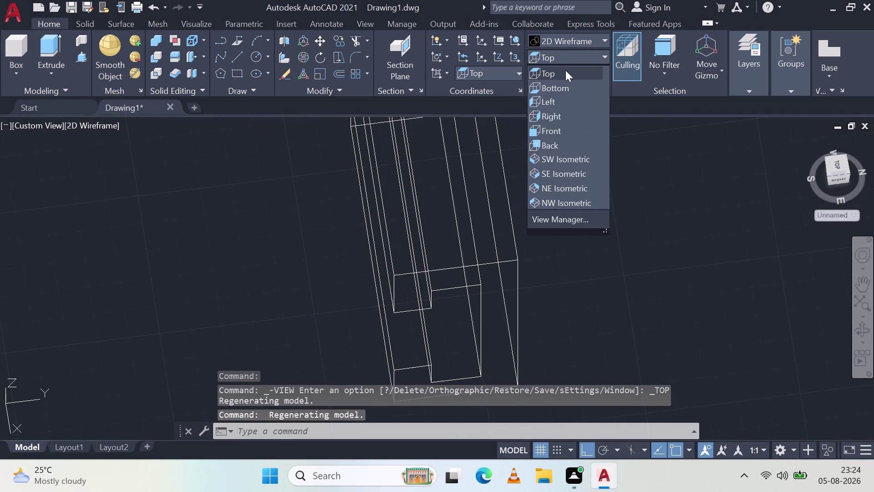
click(564, 127)
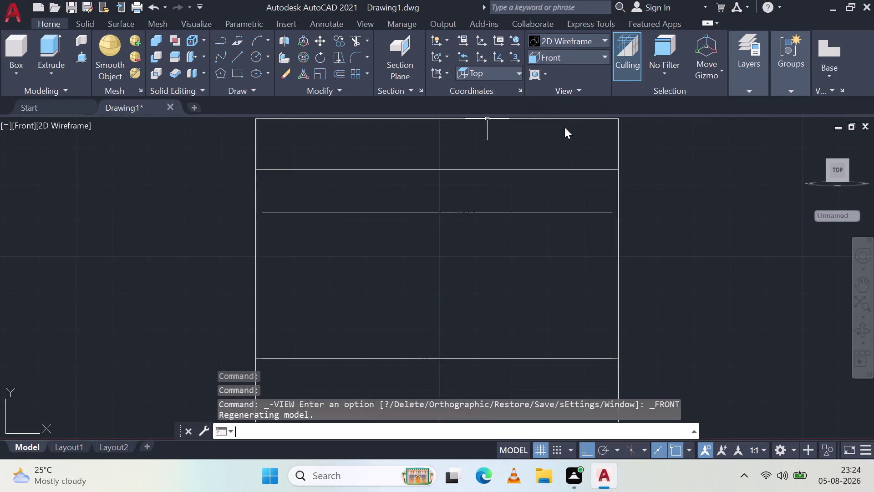
click(572, 55)
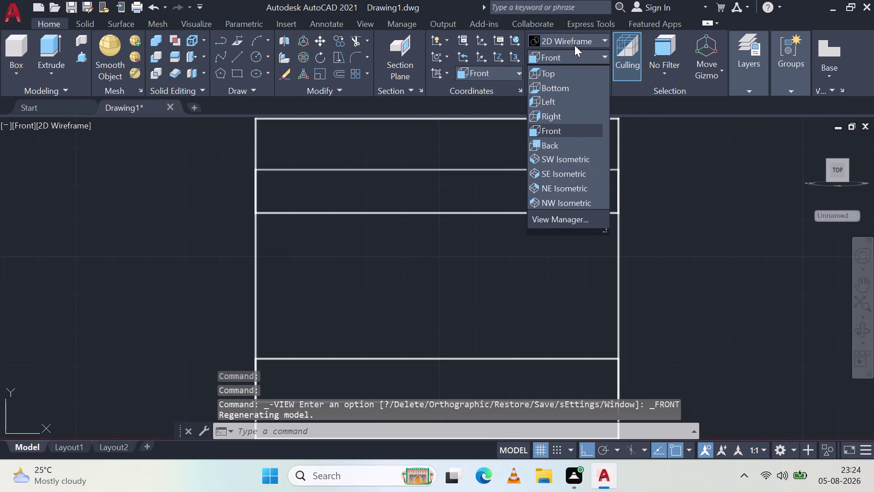
click(576, 41)
click(664, 139)
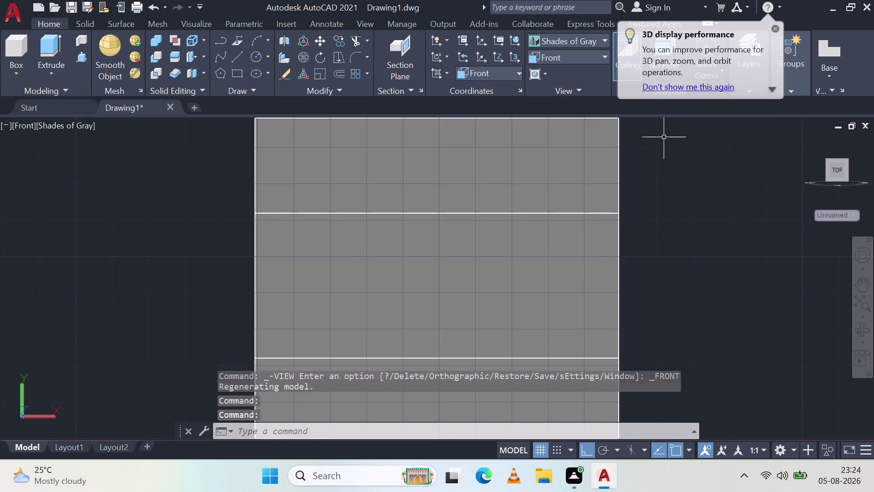
click(681, 237)
key(Escape)
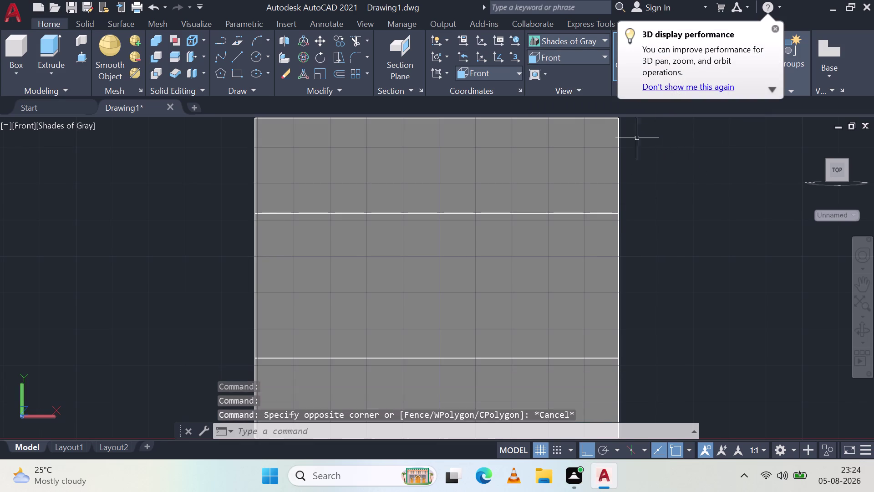
key(Escape)
From Top view, orbit around the bracket to inspect its C profile, underside and flat back.
click(557, 58)
click(564, 69)
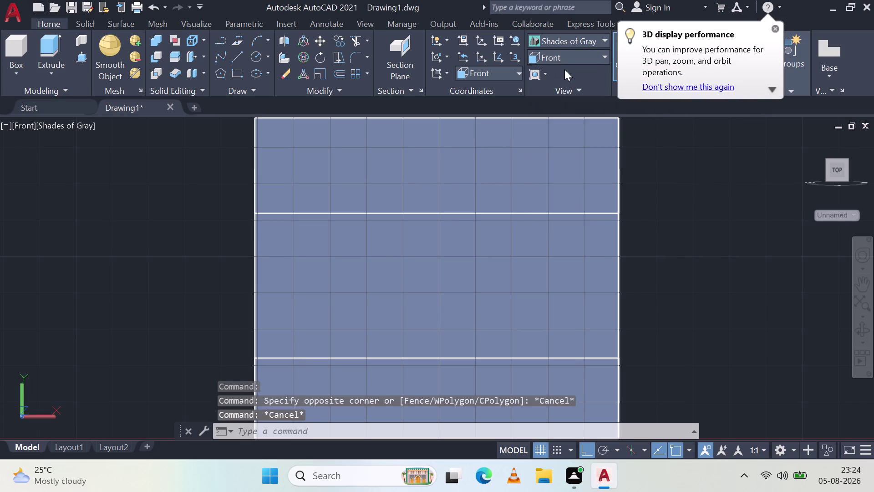
scroll(down, 3)
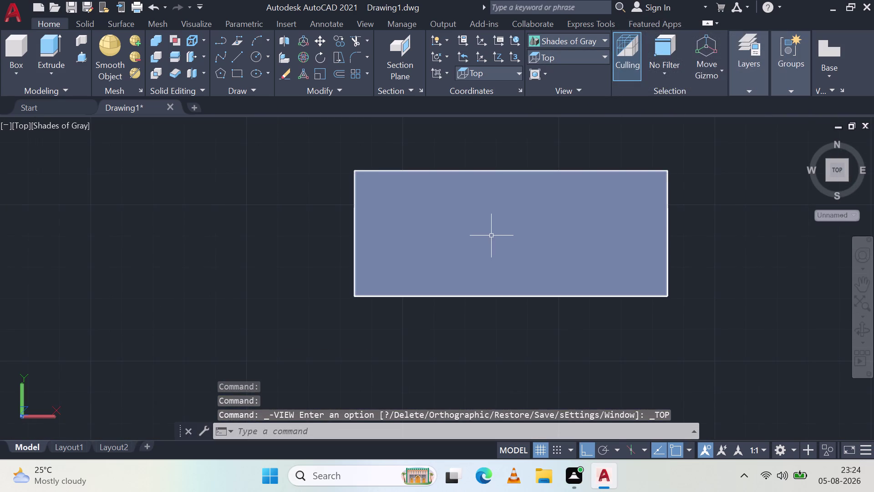
middle_drag(496, 234, 274, 179)
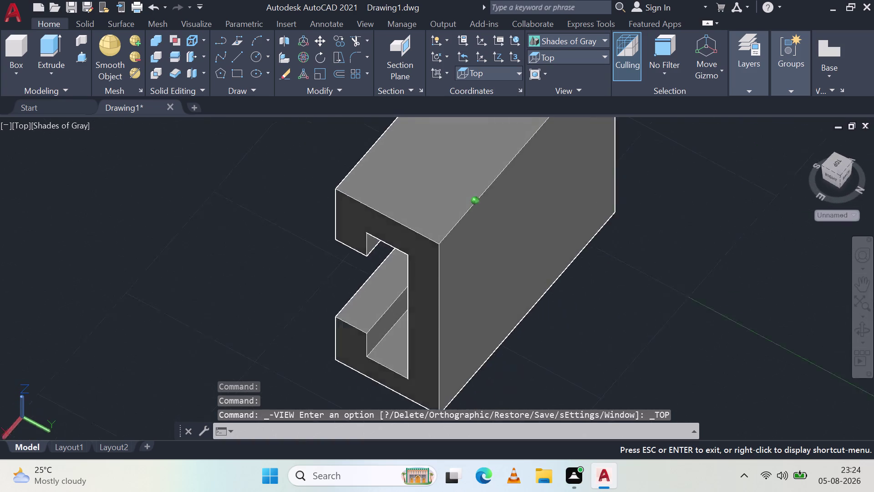
middle_drag(274, 178, 253, 180)
middle_click(253, 180)
middle_drag(467, 175, 421, 249)
middle_drag(474, 210, 472, 242)
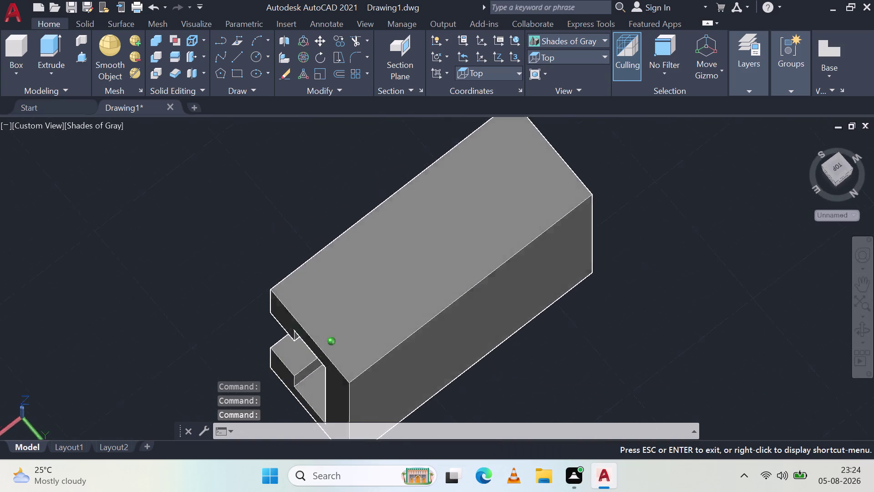
middle_drag(472, 242, 391, 327)
middle_click(391, 326)
middle_click(392, 326)
middle_drag(478, 332, 539, 235)
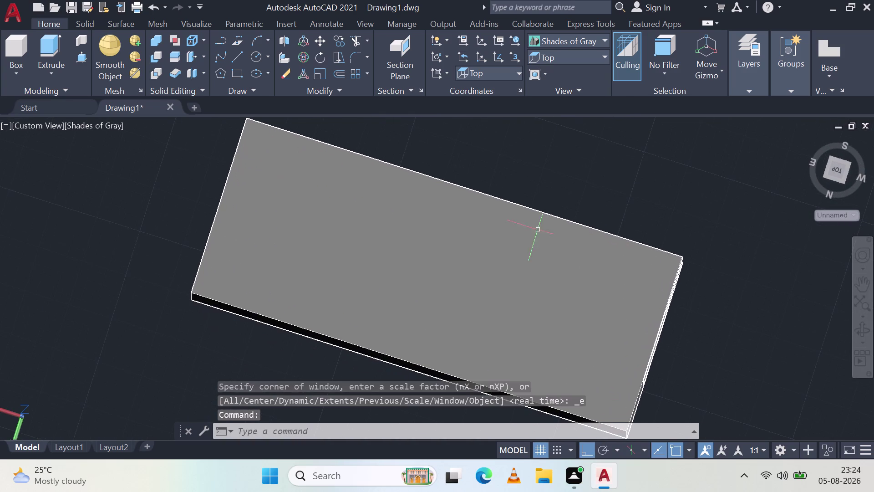
middle_drag(504, 226, 546, 194)
middle_click(546, 195)
Check the bracket in the Bottom, Left and Right preset views.
click(580, 55)
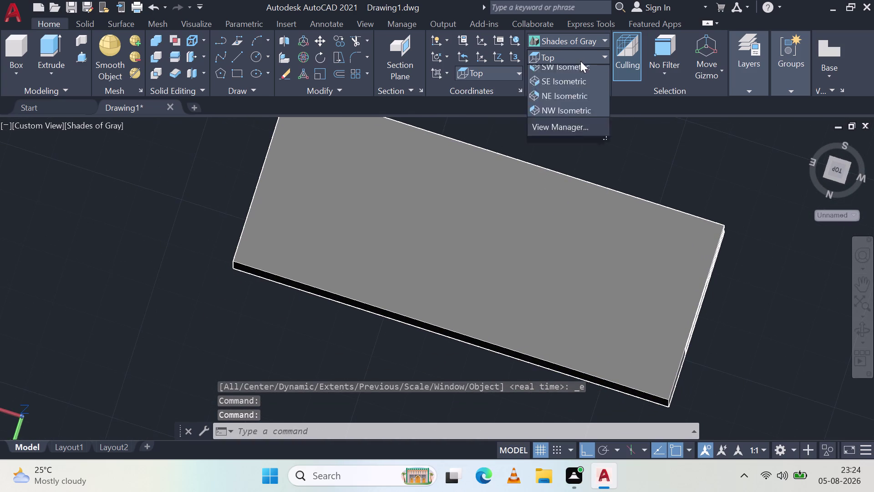
click(580, 83)
click(577, 57)
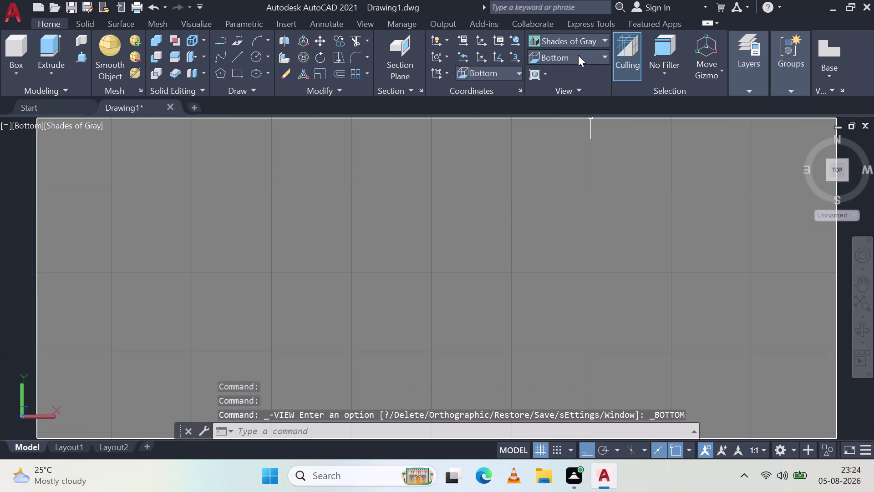
click(583, 51)
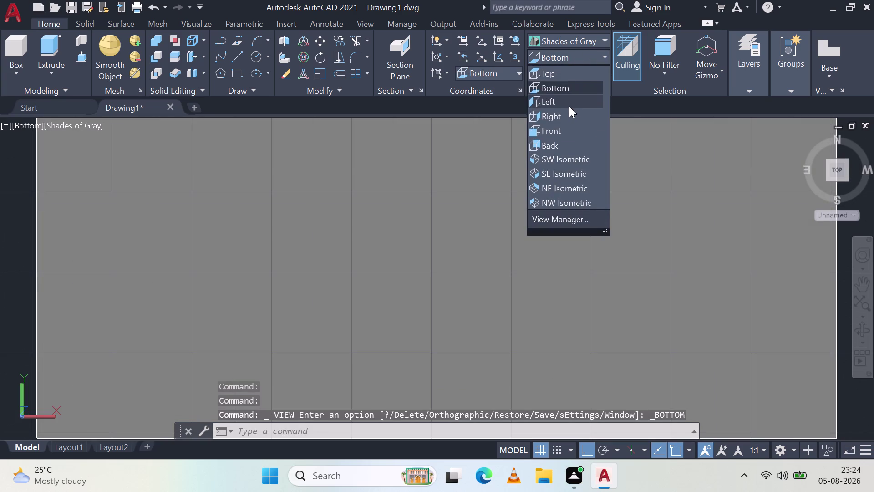
click(568, 100)
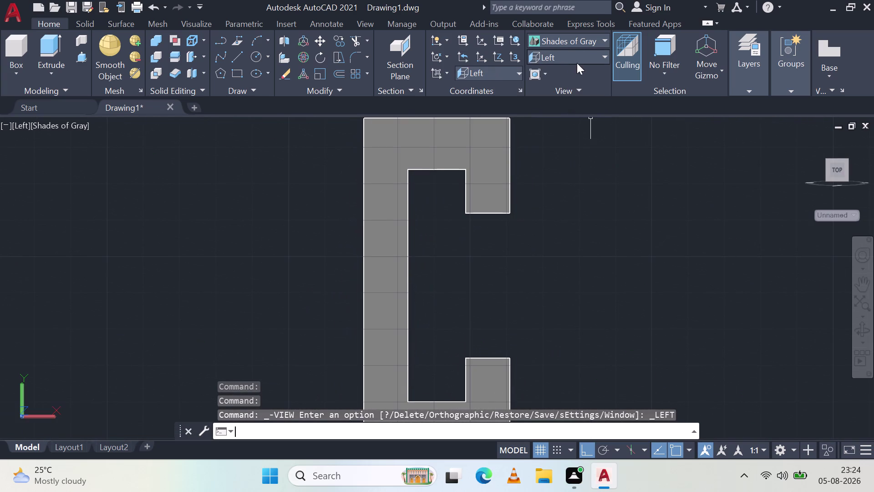
click(578, 55)
click(578, 54)
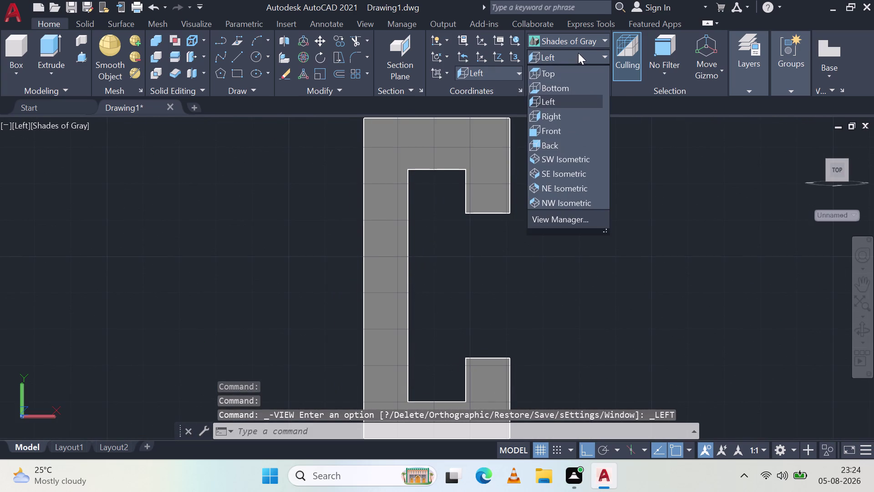
click(577, 112)
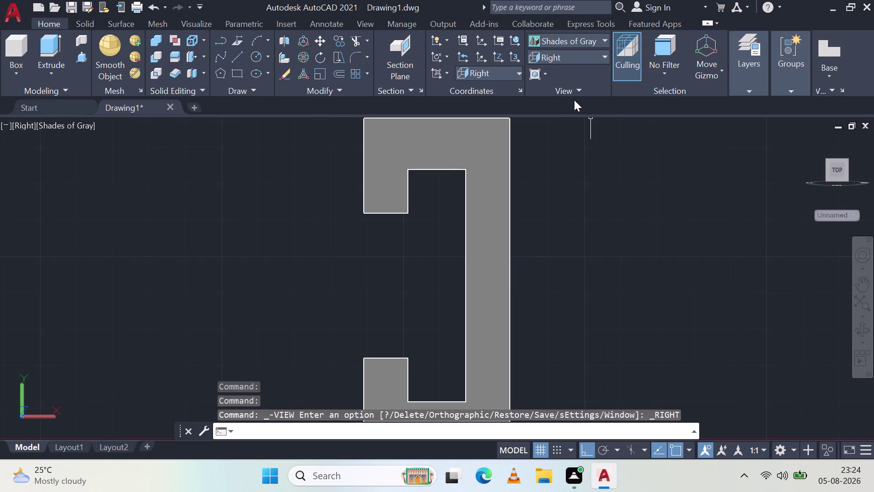
Check the bracket in the Front, Back and NW Isometric preset views.
click(581, 55)
click(583, 52)
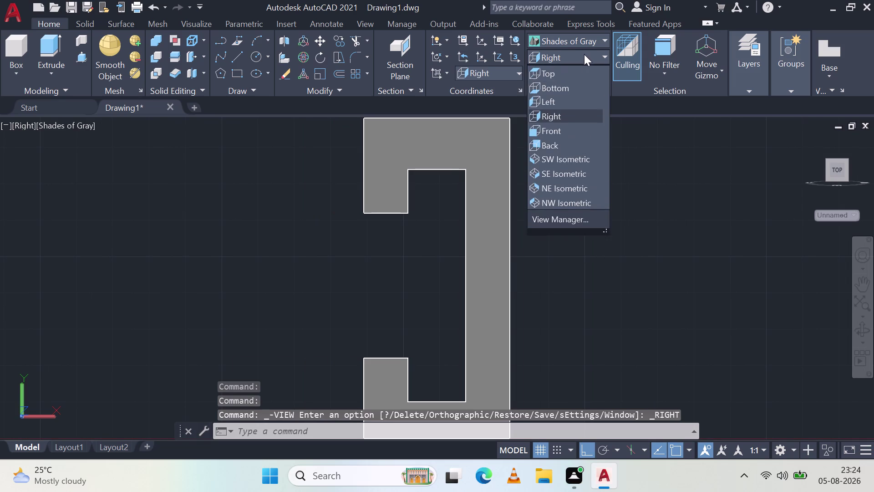
click(564, 127)
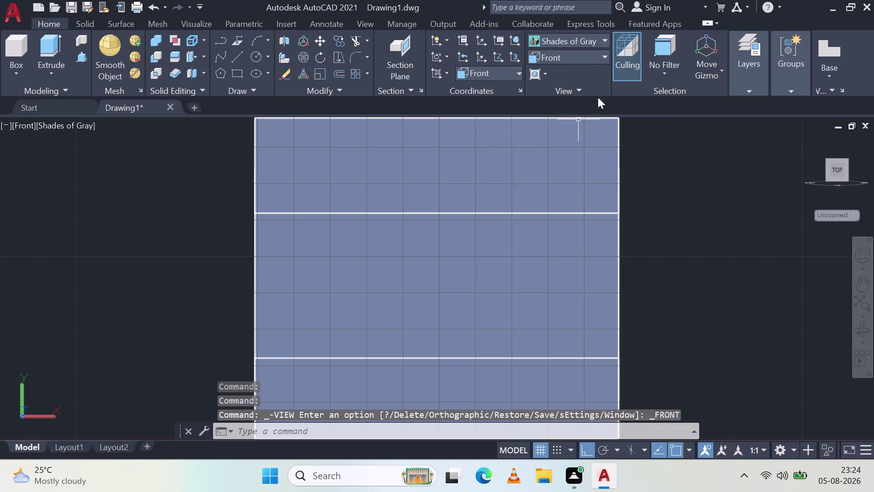
click(584, 56)
click(583, 148)
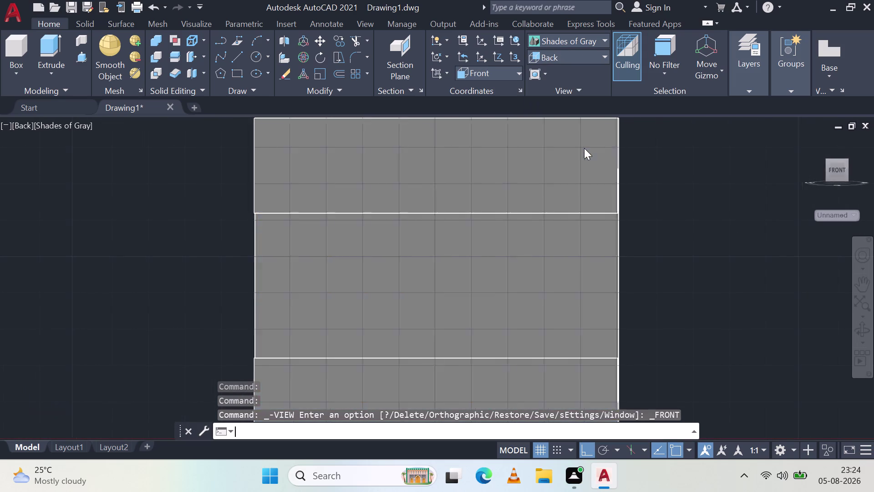
click(583, 59)
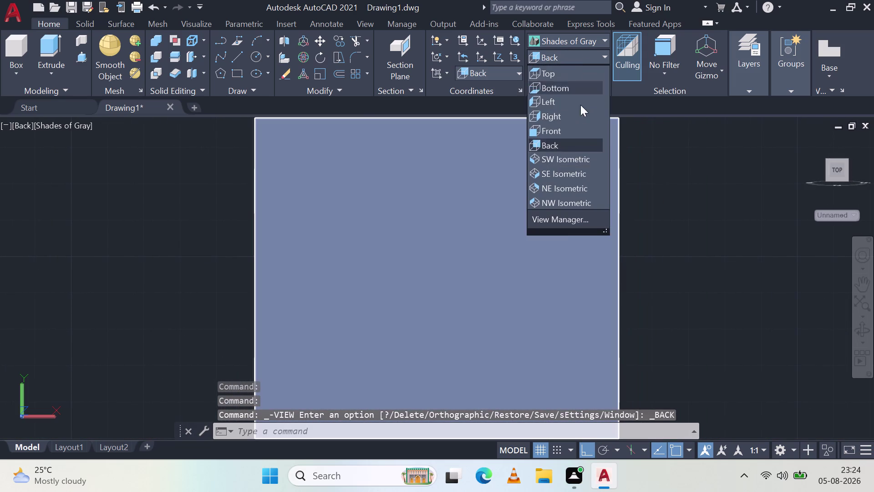
scroll(down, 3)
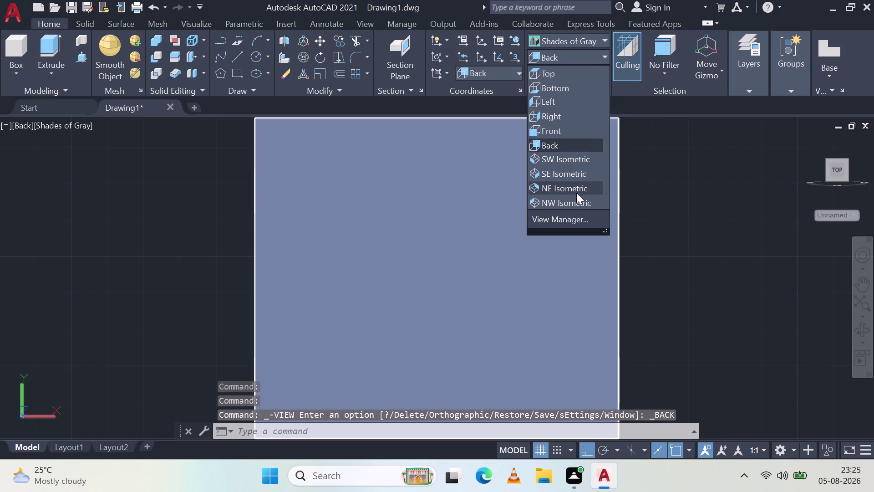
click(576, 195)
click(577, 199)
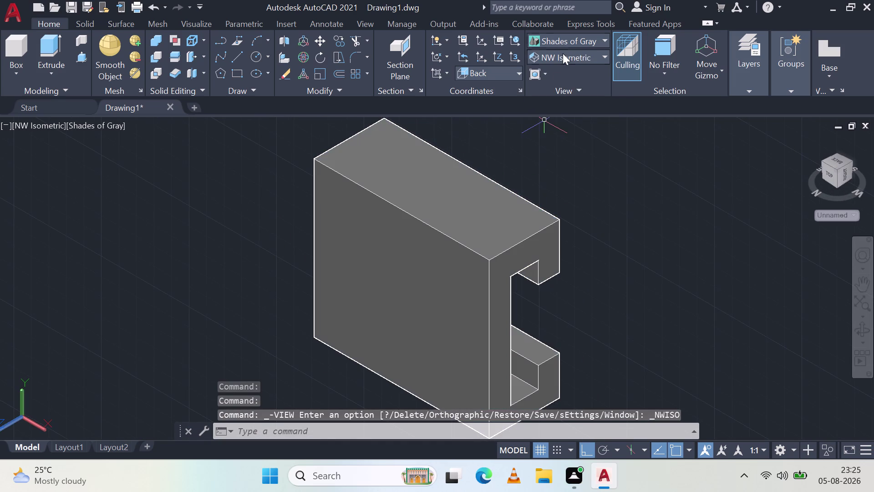
Switch to NE Isometric and orbit to inspect the top and other sides.
click(563, 53)
click(573, 189)
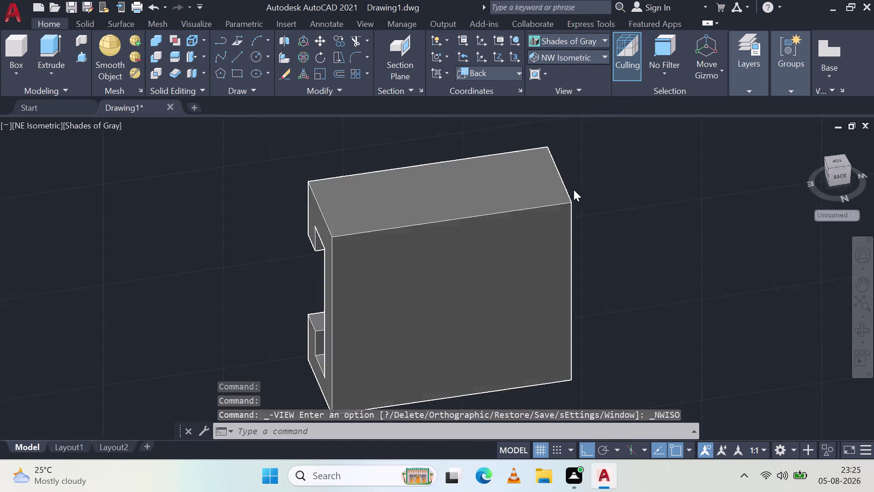
middle_drag(461, 155, 471, 205)
scroll(up, 3)
scroll(down, 3)
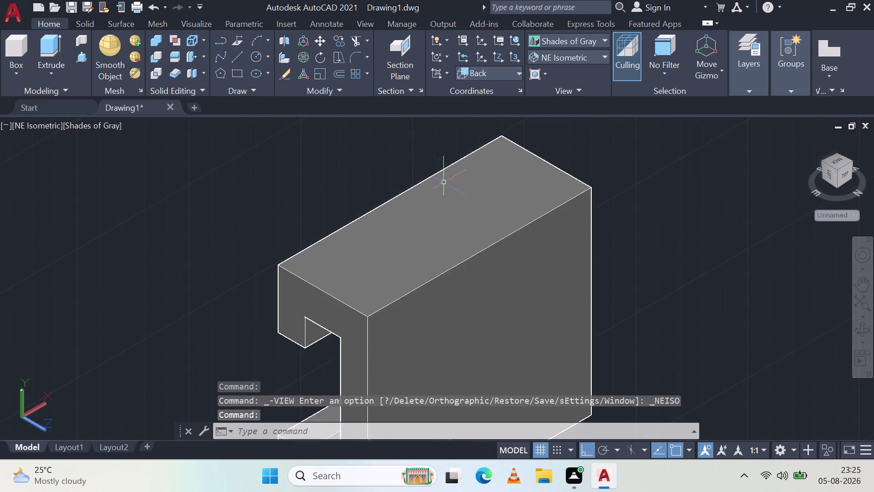
middle_drag(463, 287, 411, 301)
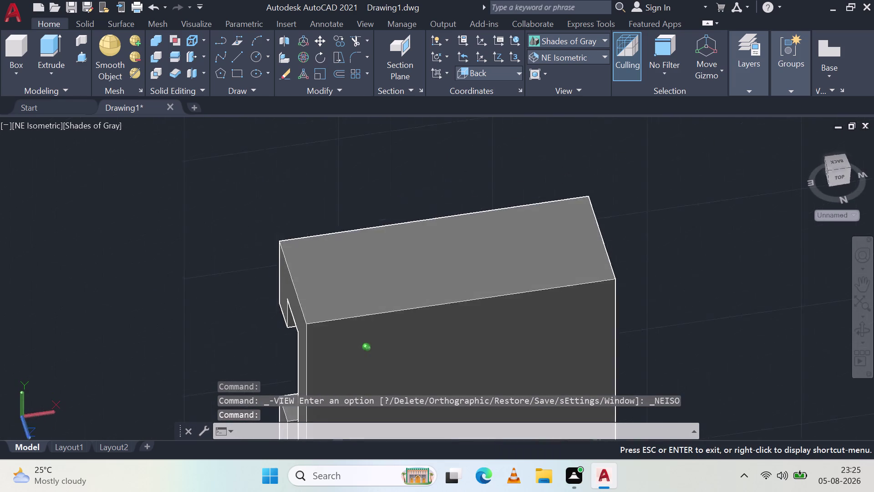
middle_drag(411, 301, 390, 336)
middle_click(389, 335)
middle_drag(443, 326, 500, 210)
middle_click(499, 210)
middle_drag(500, 179, 507, 274)
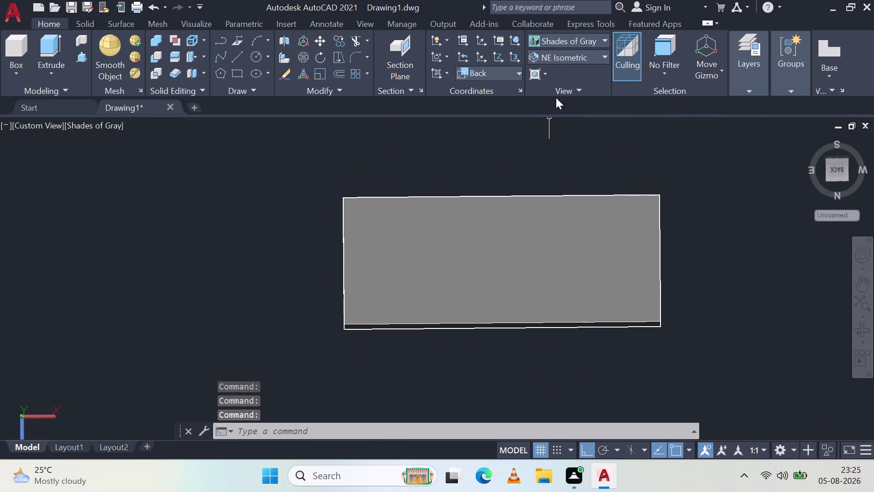
Check the faces from Top view with a brief orbit, then return to straight Top view.
click(572, 57)
click(561, 68)
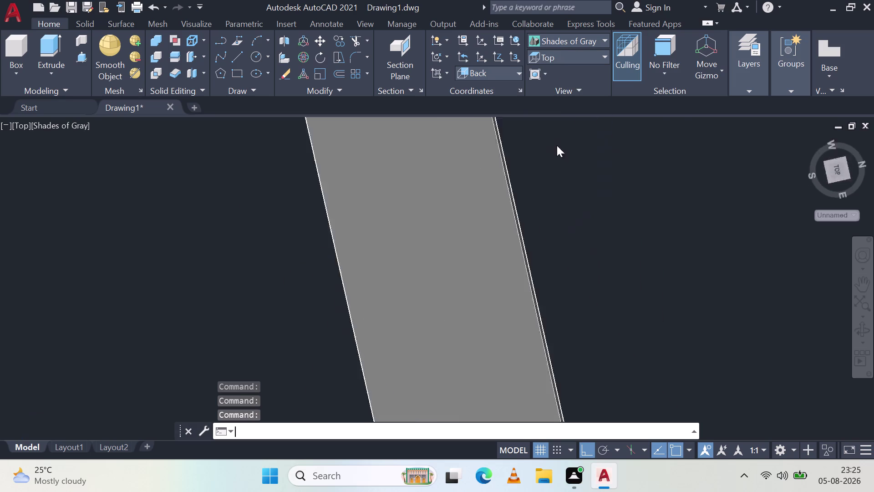
middle_drag(510, 200, 515, 156)
scroll(down, 3)
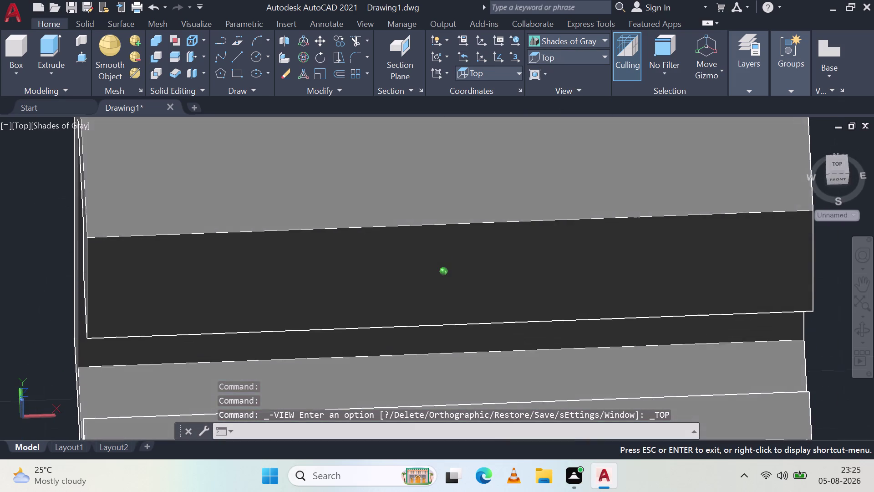
middle_drag(515, 156, 510, 229)
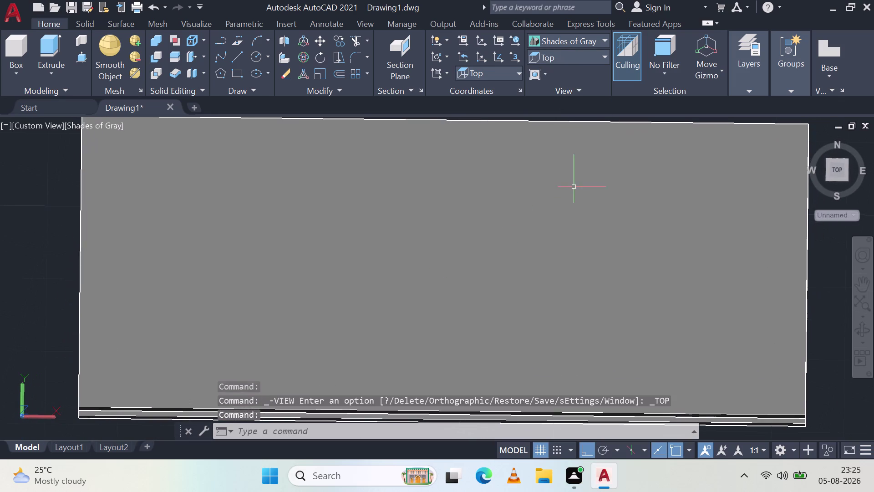
click(564, 54)
click(566, 73)
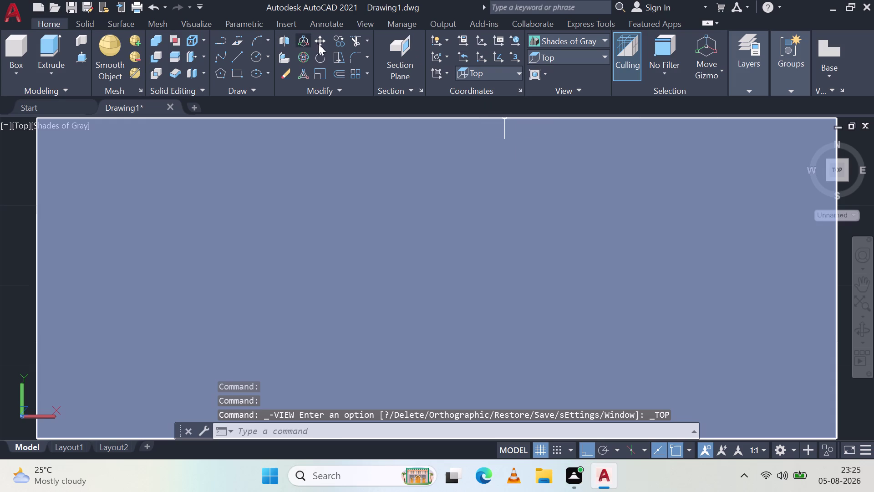
click(254, 58)
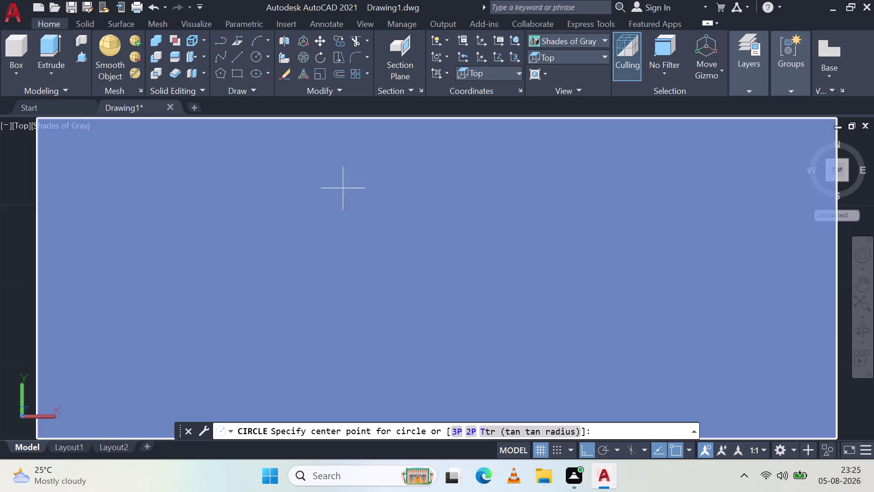
Draw a 2-point circle between the block's bottom and top edge midpoints.
scroll(down, 3)
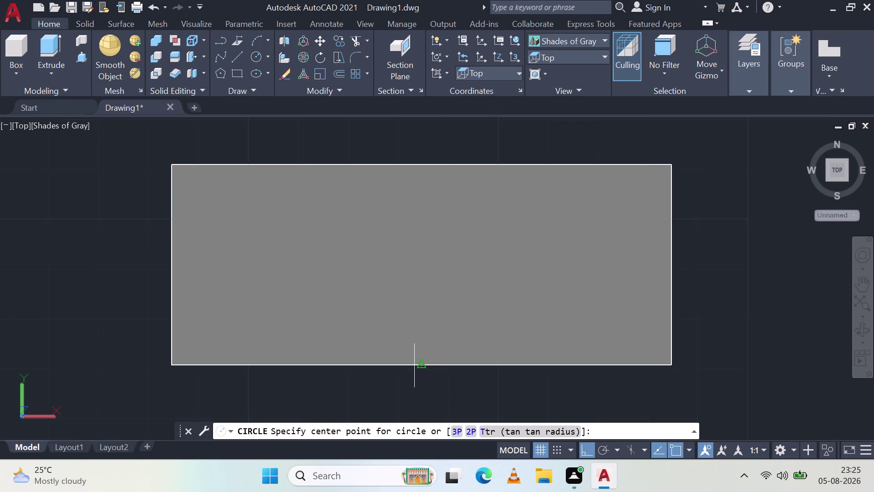
click(470, 435)
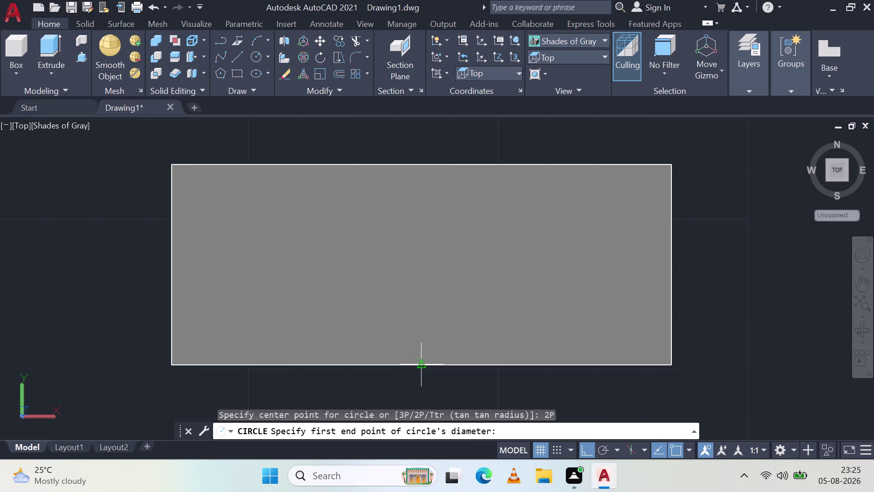
click(421, 364)
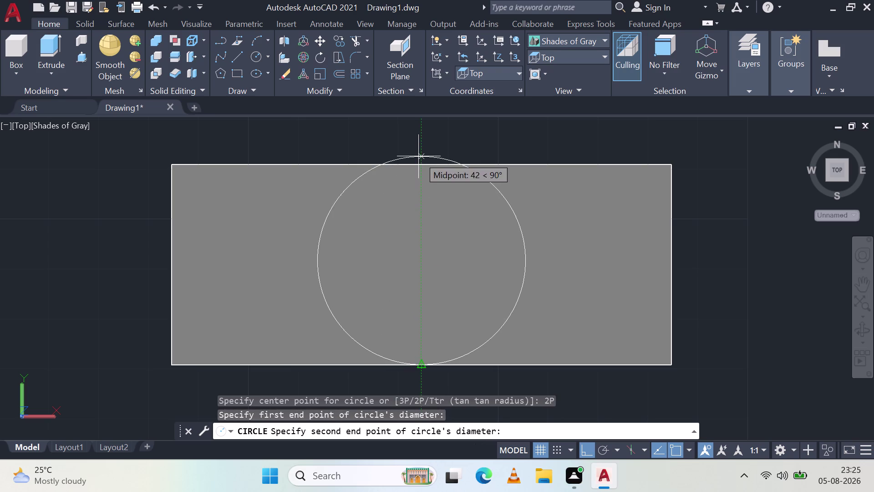
click(422, 164)
key(Escape)
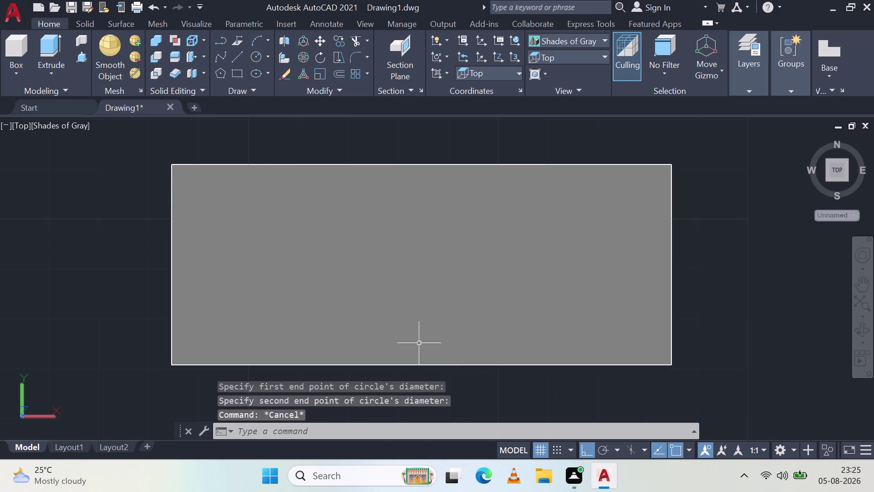
Switch the model to 2D Wireframe and orbit it back toward the top.
click(581, 40)
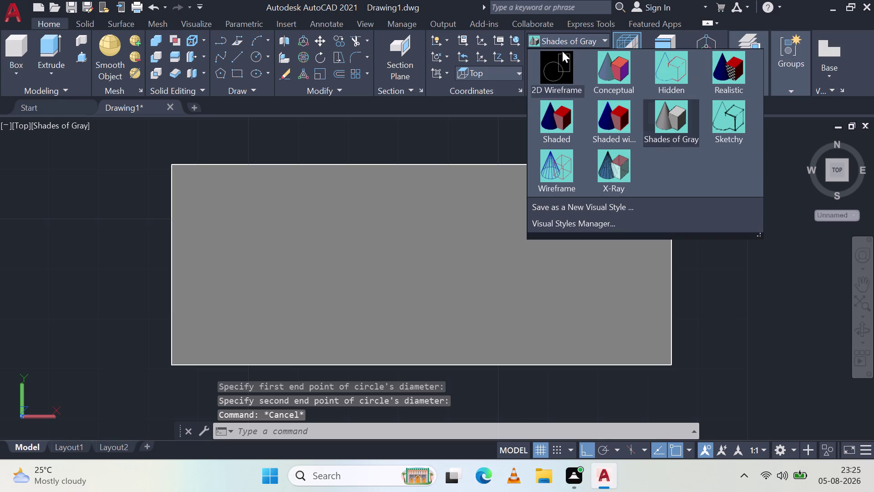
click(560, 74)
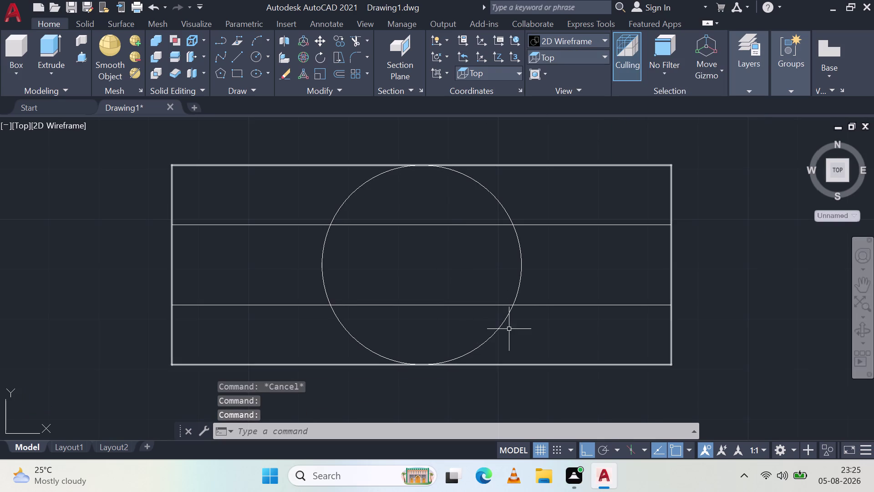
middle_drag(508, 328, 514, 331)
key(Escape)
middle_drag(543, 257, 542, 283)
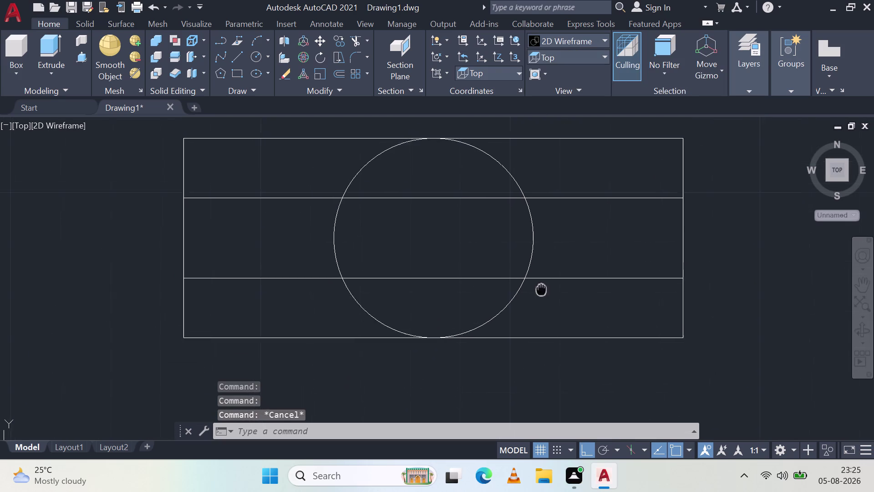
middle_drag(542, 282, 532, 316)
middle_drag(531, 315, 529, 260)
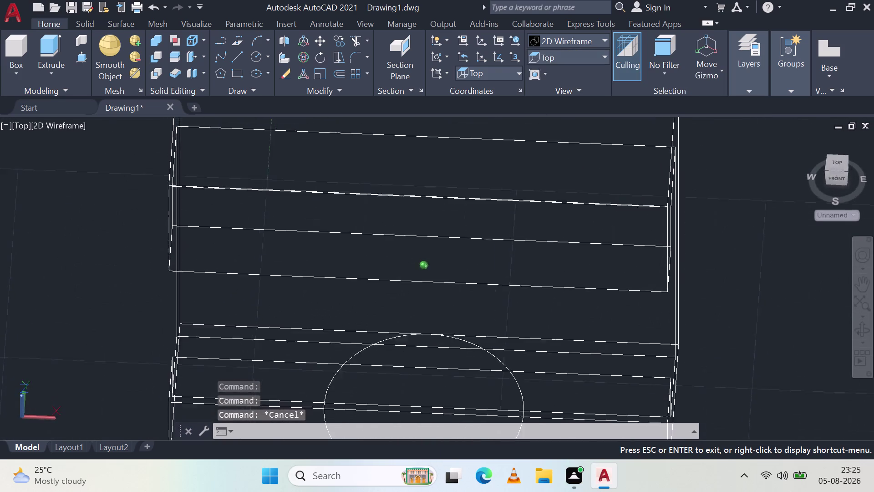
middle_drag(529, 260, 533, 322)
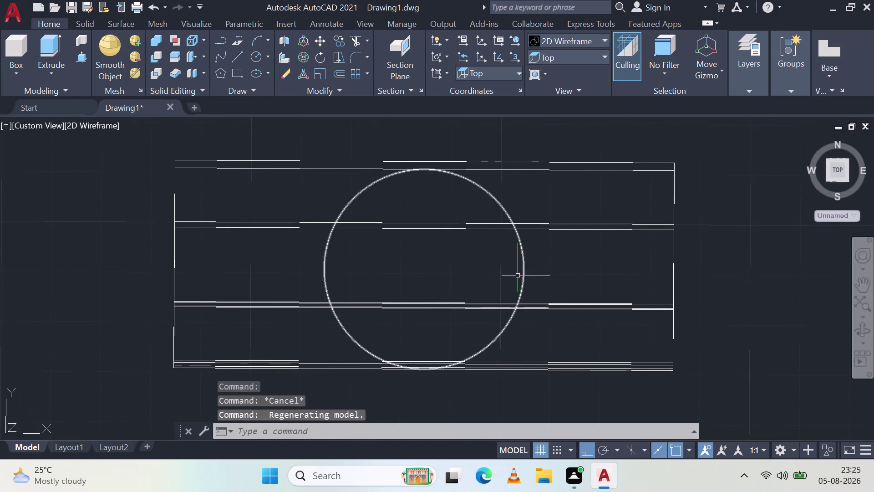
click(525, 267)
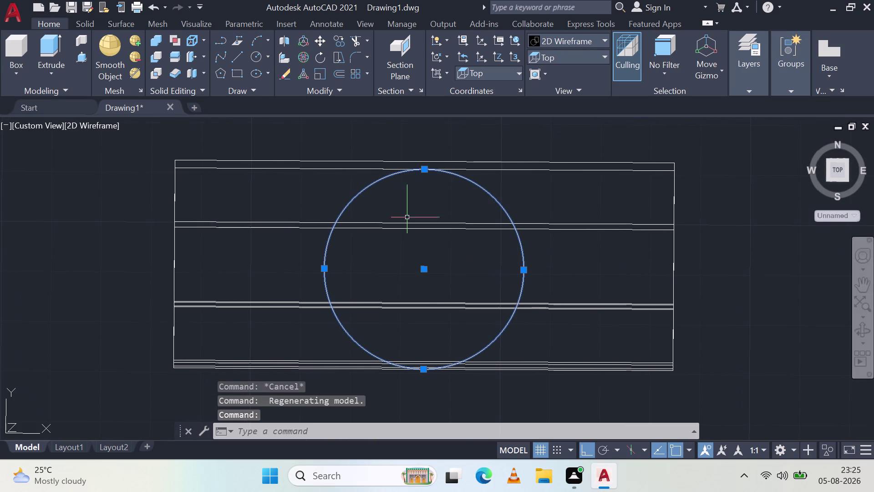
click(321, 39)
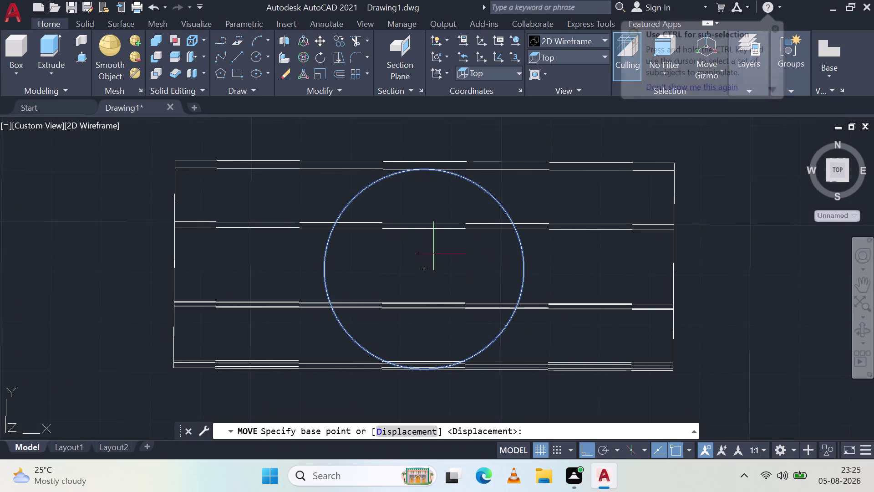
click(426, 268)
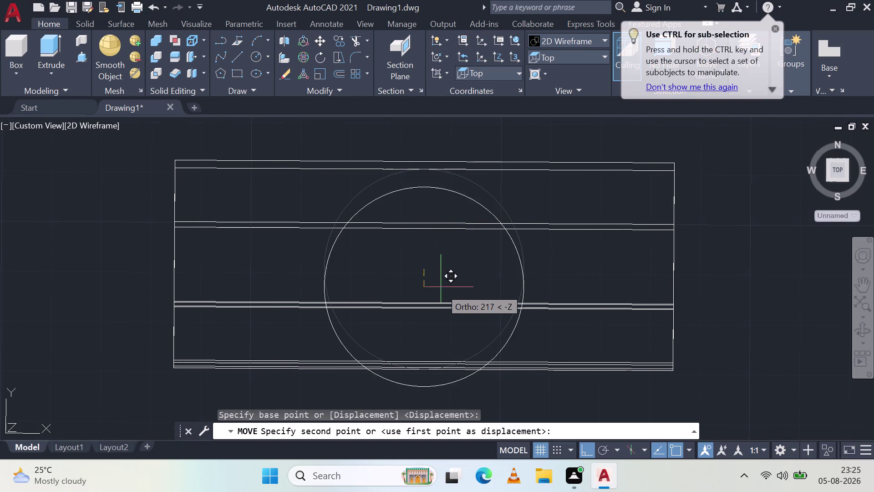
middle_drag(445, 295, 442, 190)
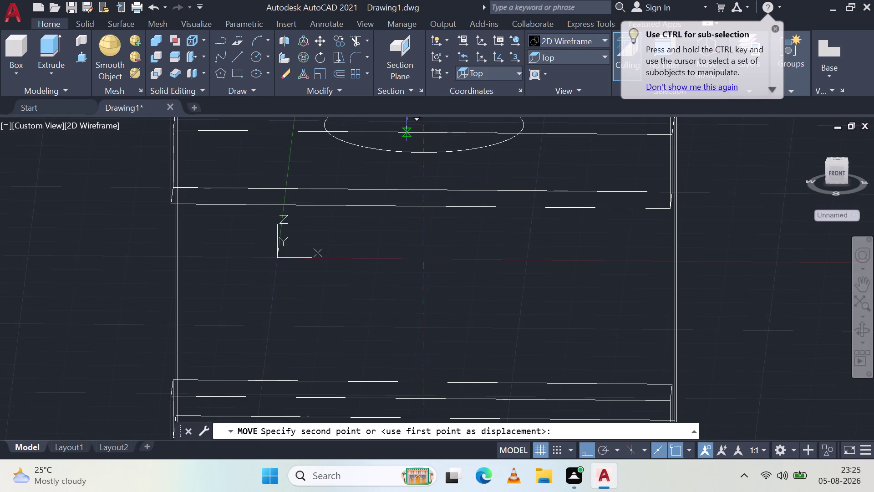
middle_drag(407, 125, 430, 207)
middle_click(430, 207)
middle_drag(430, 208, 426, 271)
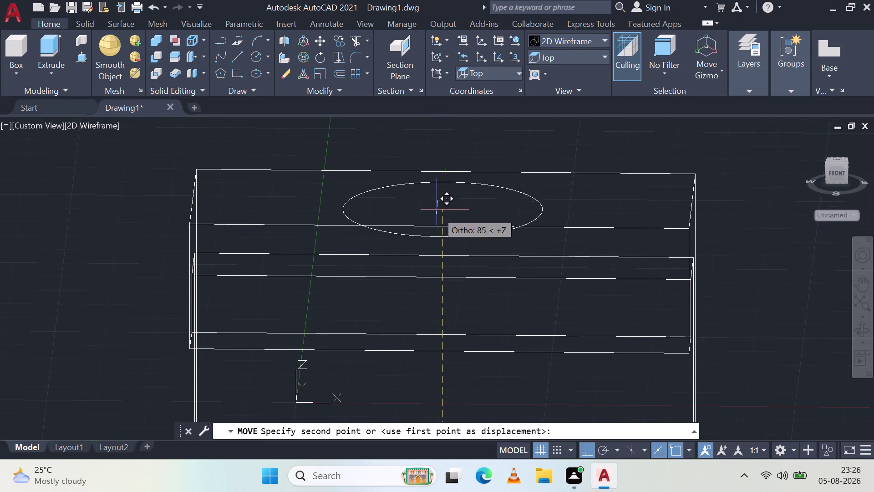
middle_drag(445, 208, 445, 207)
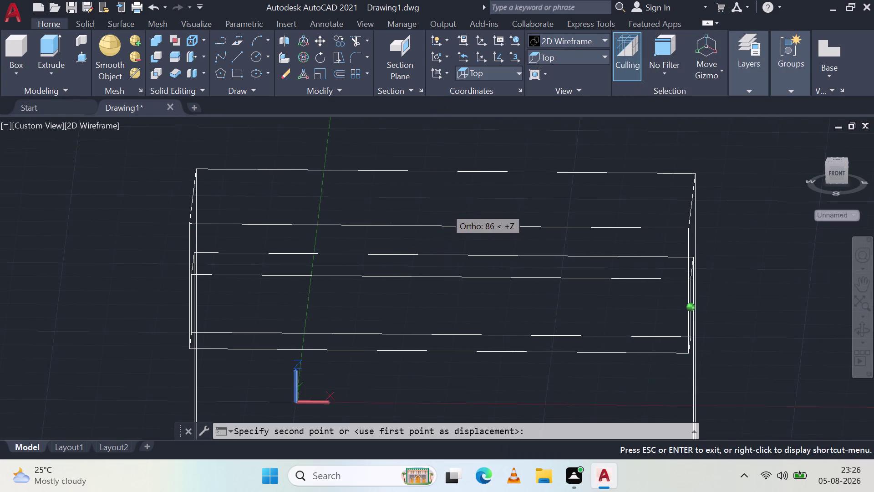
middle_drag(445, 208, 442, 226)
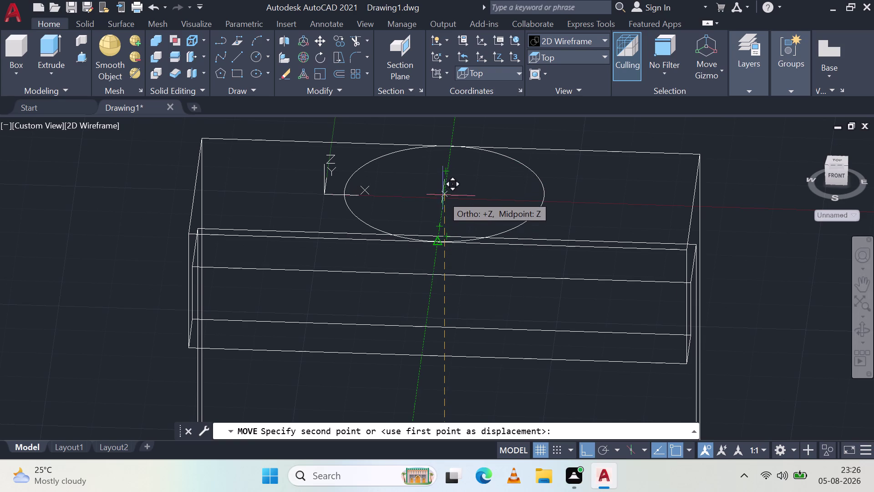
key(Escape)
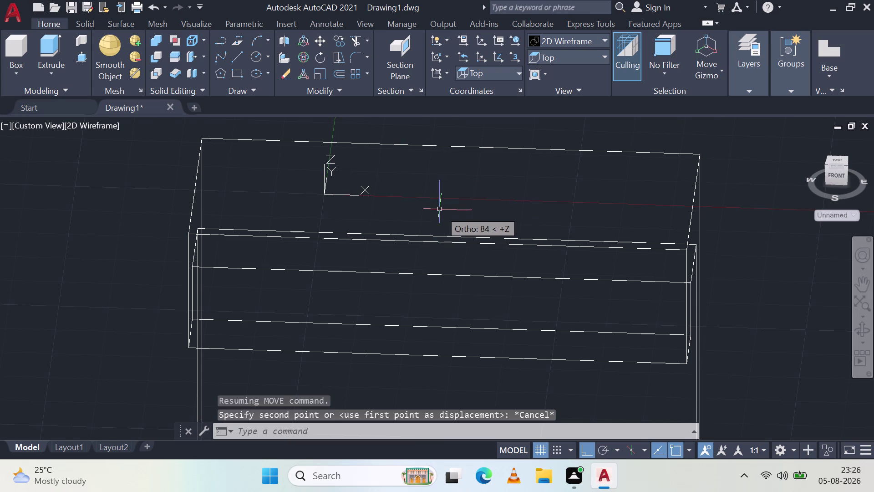
scroll(down, 3)
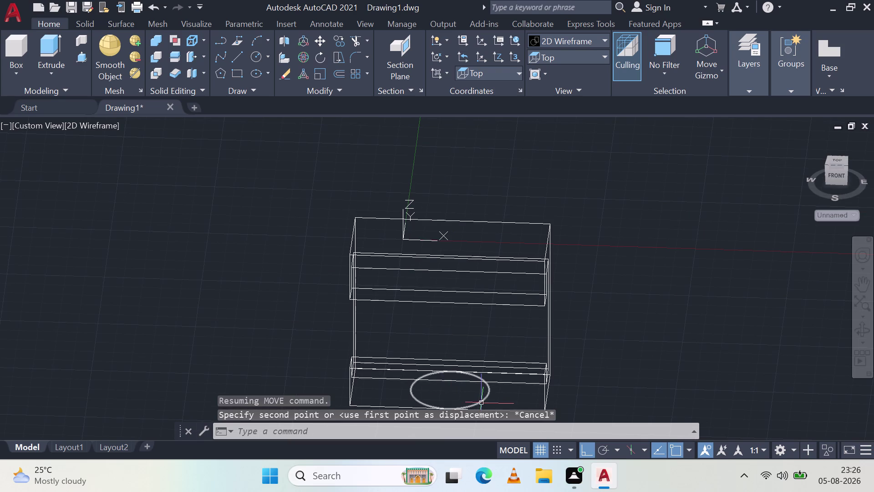
click(481, 402)
click(323, 38)
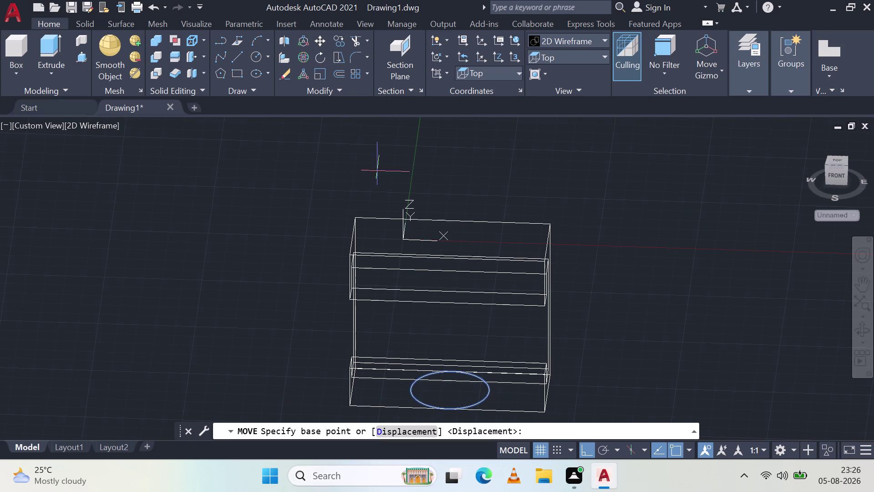
middle_drag(472, 326, 495, 259)
scroll(down, 3)
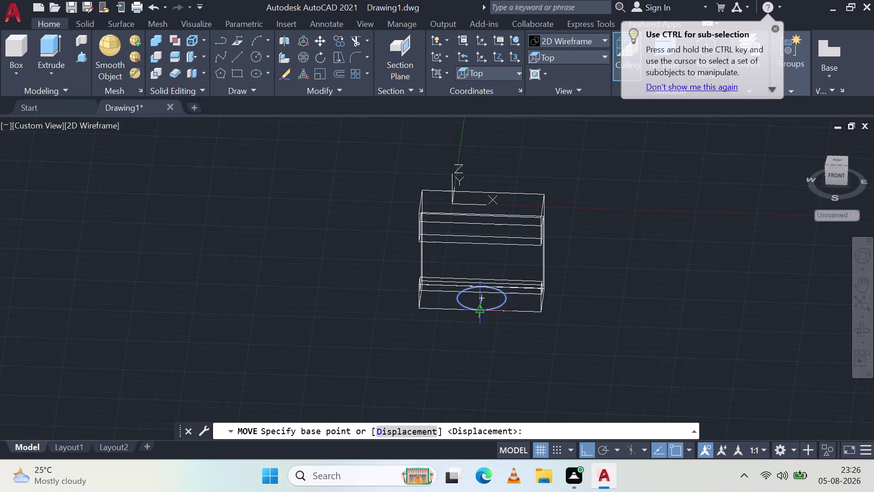
click(482, 307)
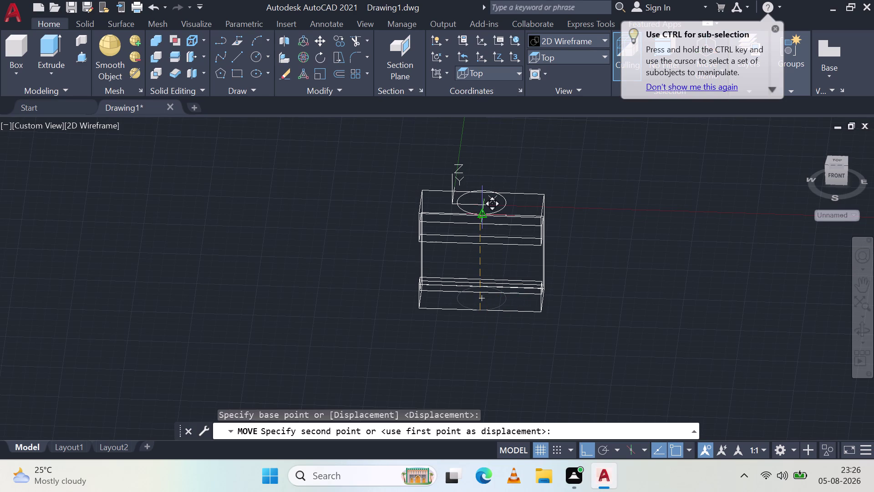
scroll(up, 3)
scroll(up, 3)
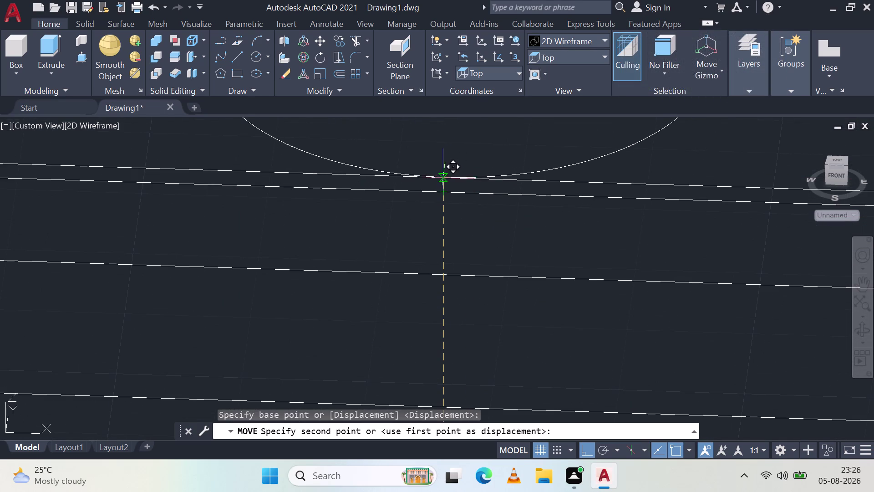
click(446, 192)
scroll(down, 3)
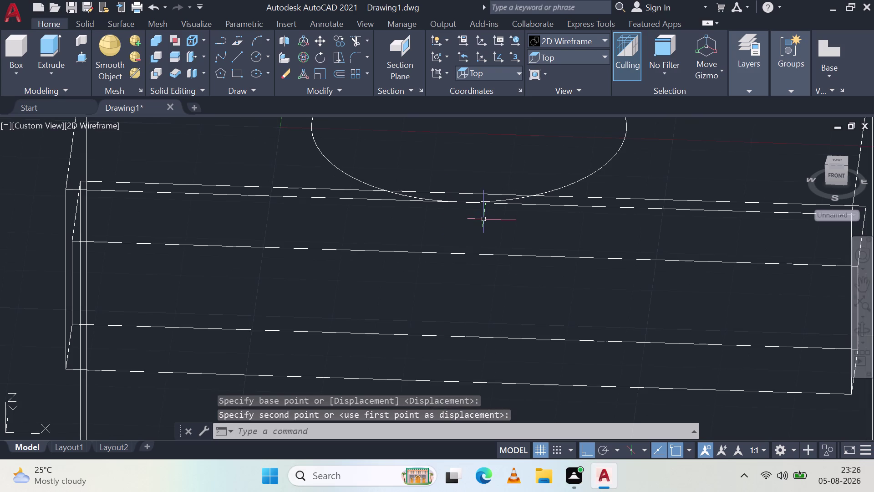
key(Escape)
middle_drag(480, 160, 460, 235)
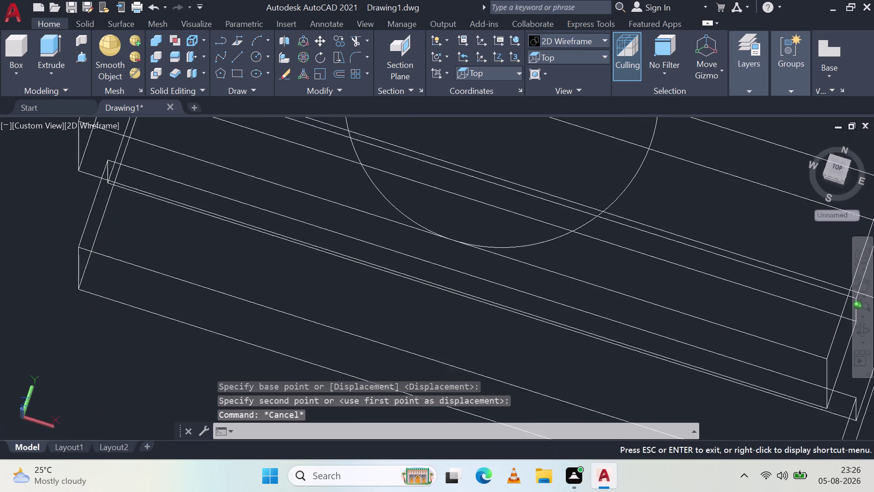
middle_drag(460, 235, 447, 253)
middle_drag(517, 189, 347, 336)
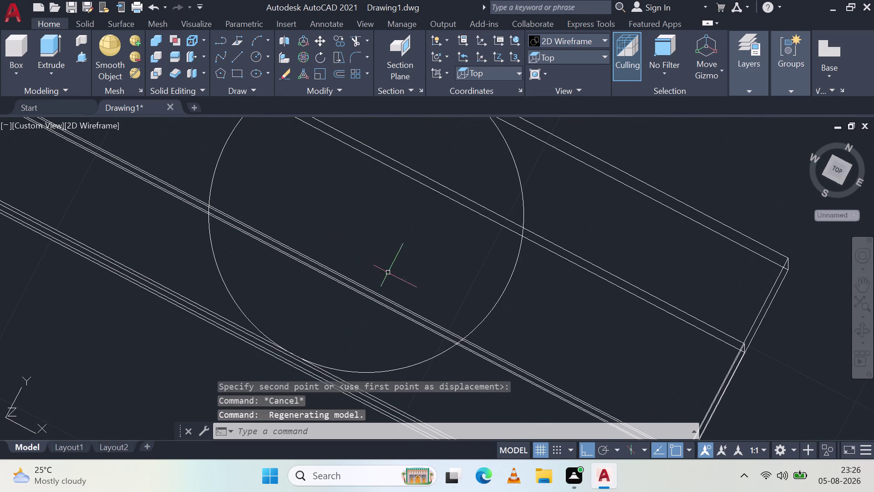
scroll(down, 3)
Set the visual style to Shades of Gray and orbit to the bracket's front.
click(569, 40)
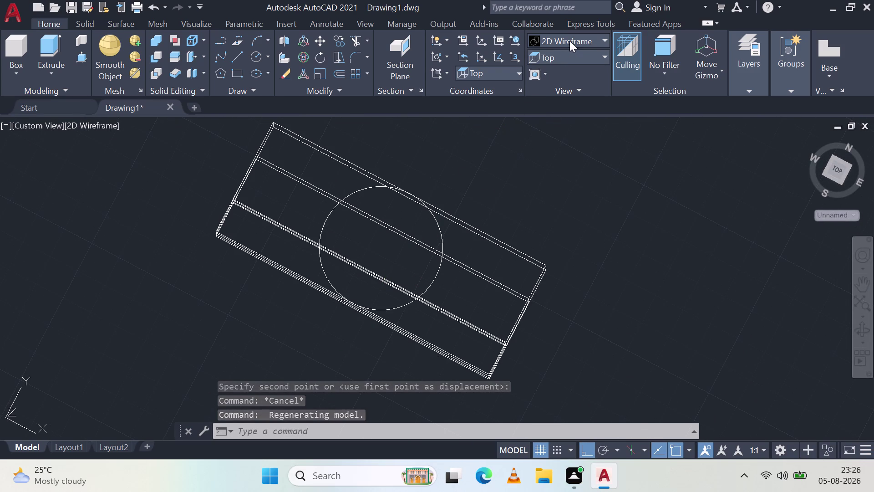
click(676, 123)
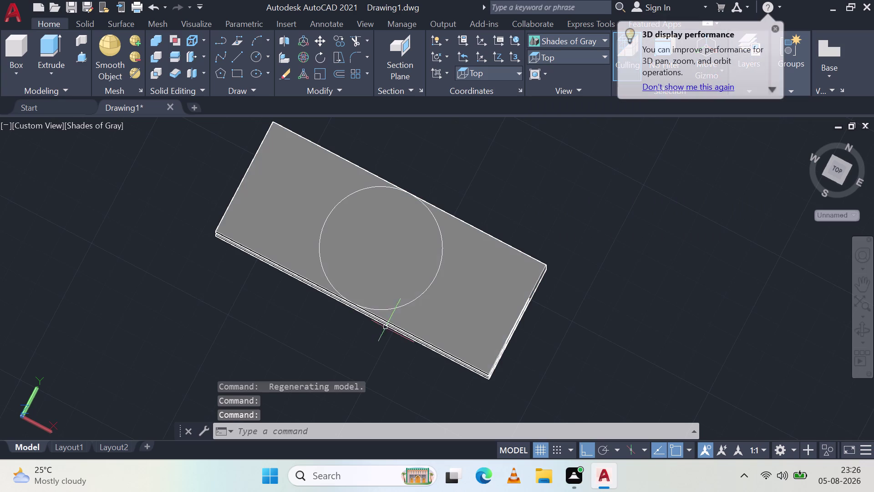
key(Escape)
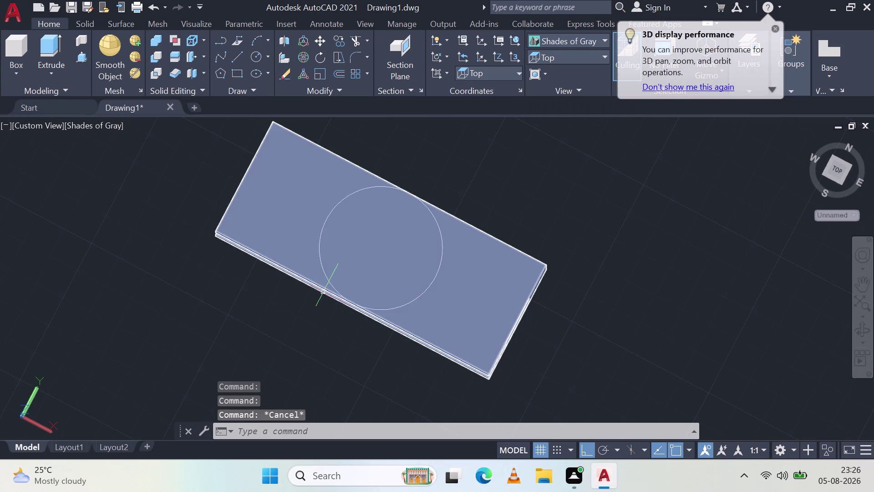
middle_drag(324, 294, 389, 244)
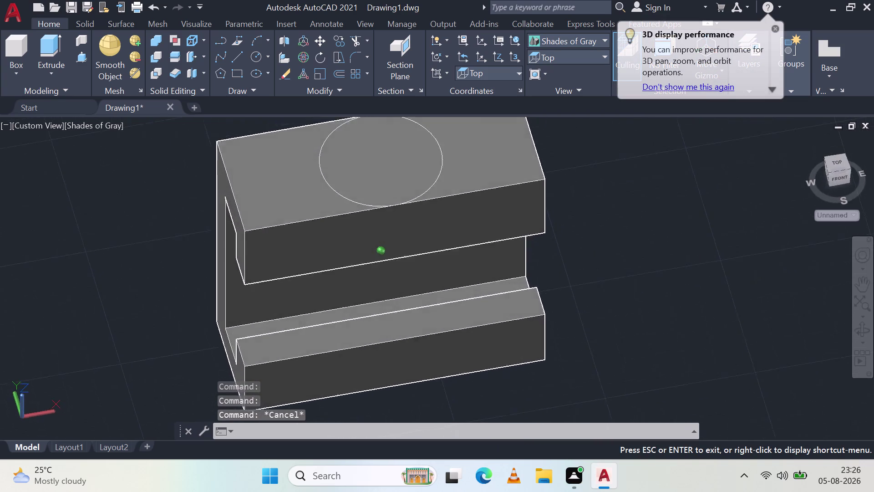
middle_drag(390, 244, 390, 334)
middle_drag(411, 267, 442, 323)
scroll(up, 3)
Orbit to look down on the block and recentre it in the view.
middle_drag(414, 287, 487, 299)
scroll(down, 3)
middle_drag(553, 266, 537, 305)
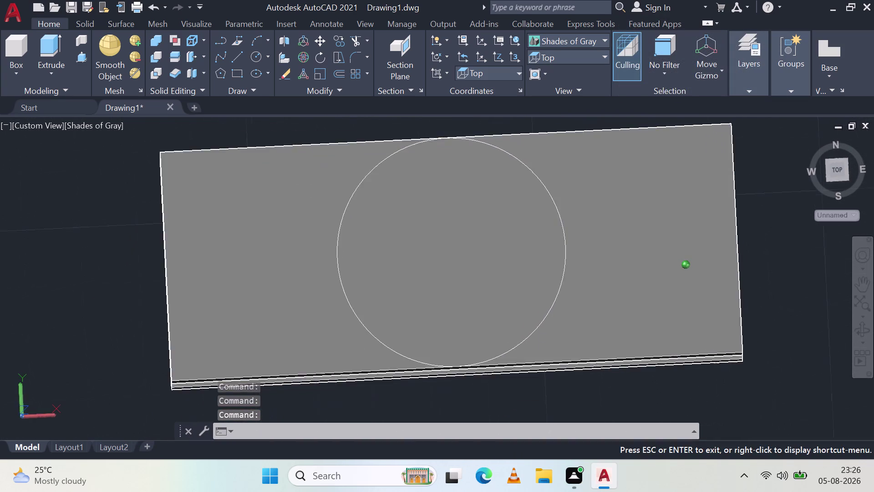
middle_drag(537, 305, 532, 308)
middle_drag(502, 247, 507, 315)
middle_drag(570, 325, 578, 295)
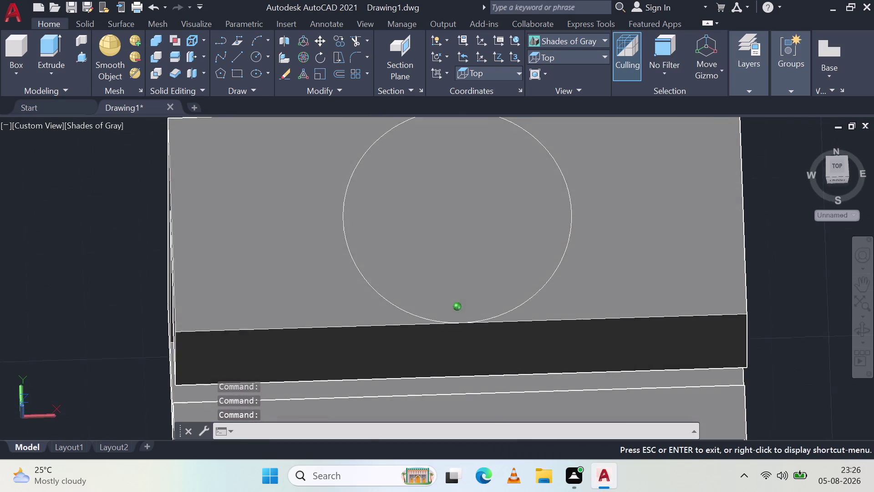
middle_drag(578, 294, 576, 343)
middle_click(576, 342)
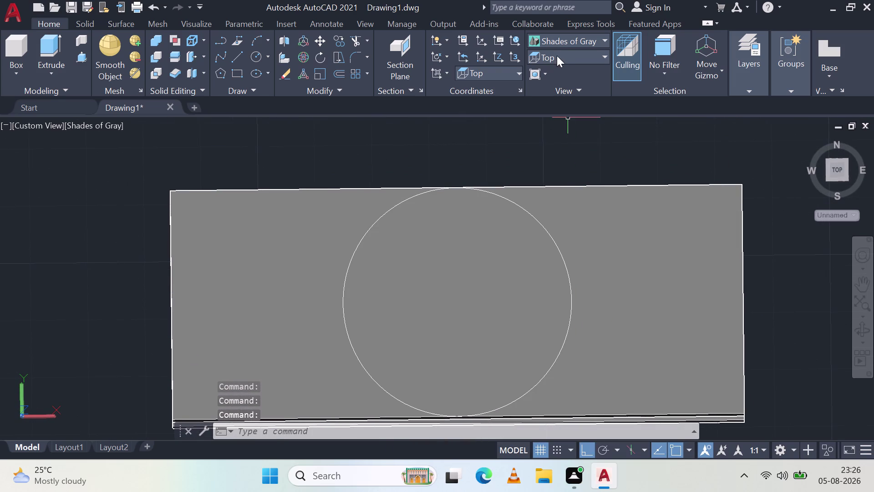
click(557, 55)
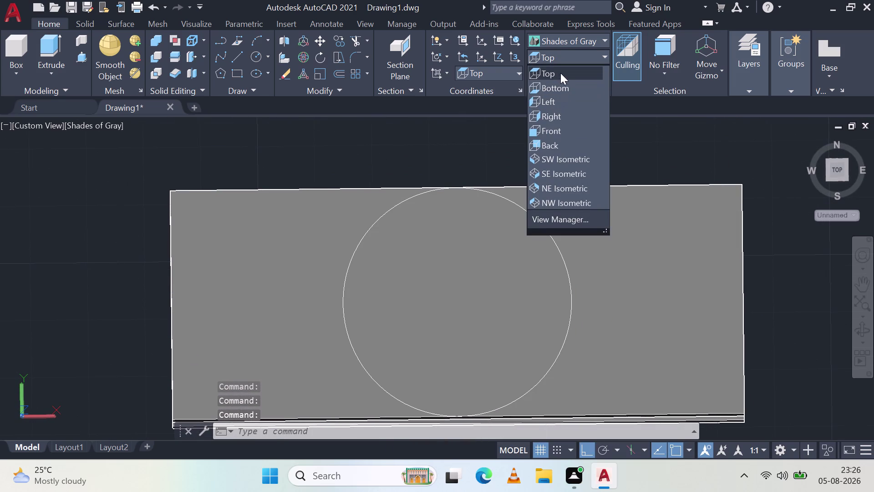
Switch to Top view and start a circle at the existing centre, then cancel it.
click(561, 72)
scroll(down, 3)
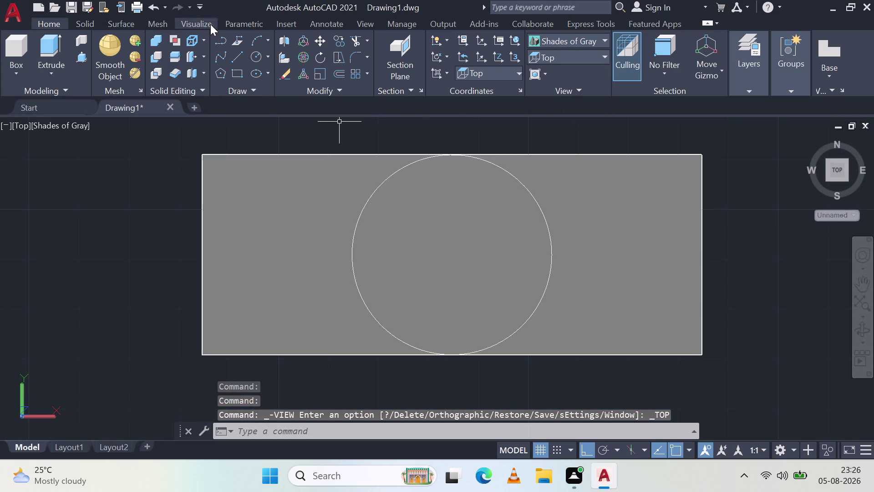
click(259, 53)
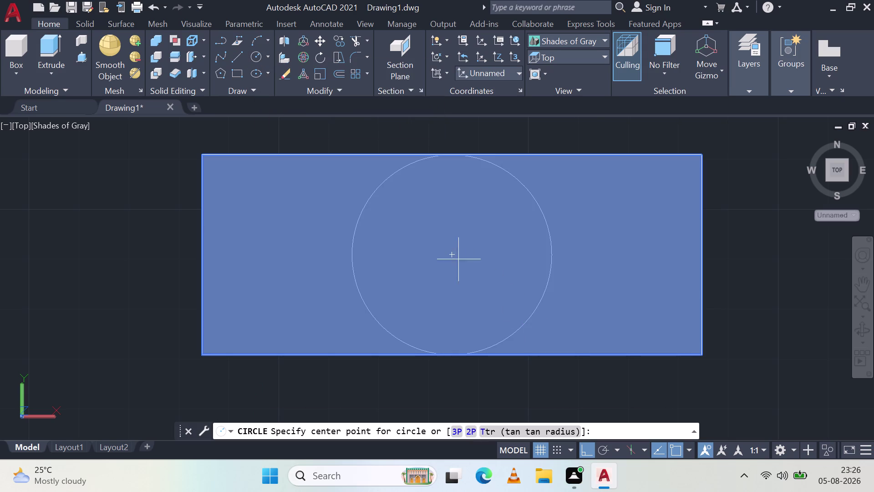
click(453, 257)
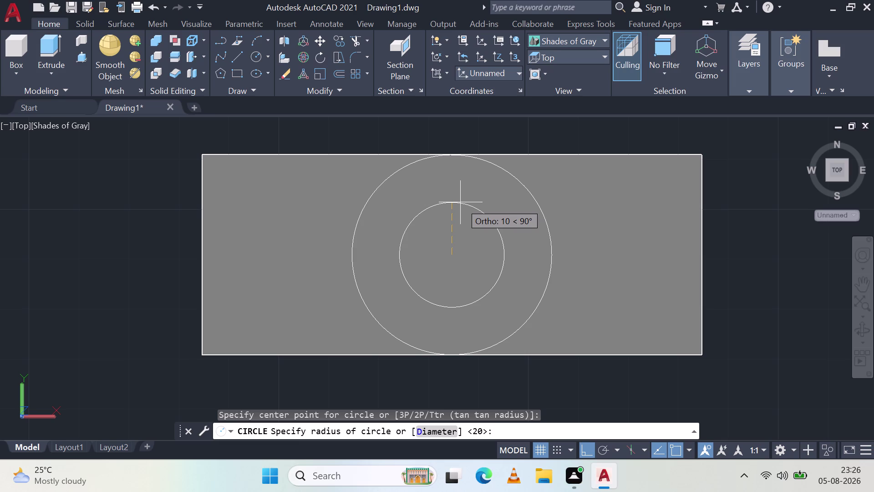
key(Escape)
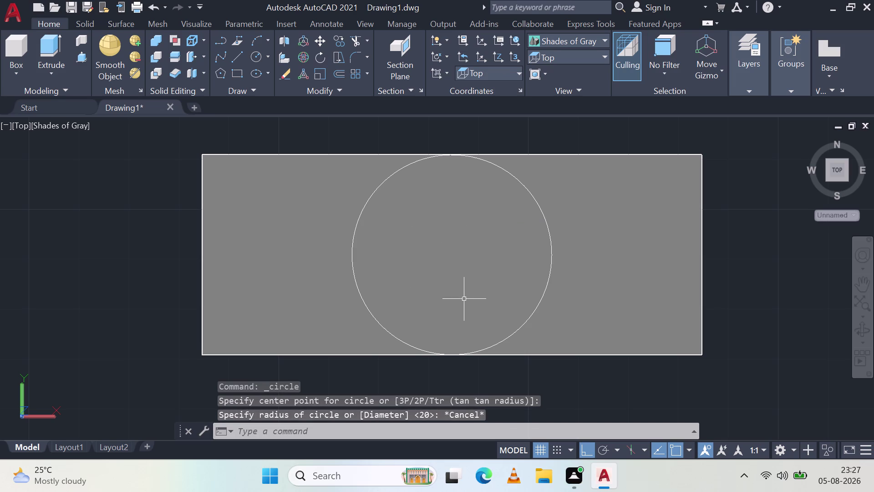
Enter the DIMR command to start a radius dimension.
key(d)
key(i)
key(m)
key(r)
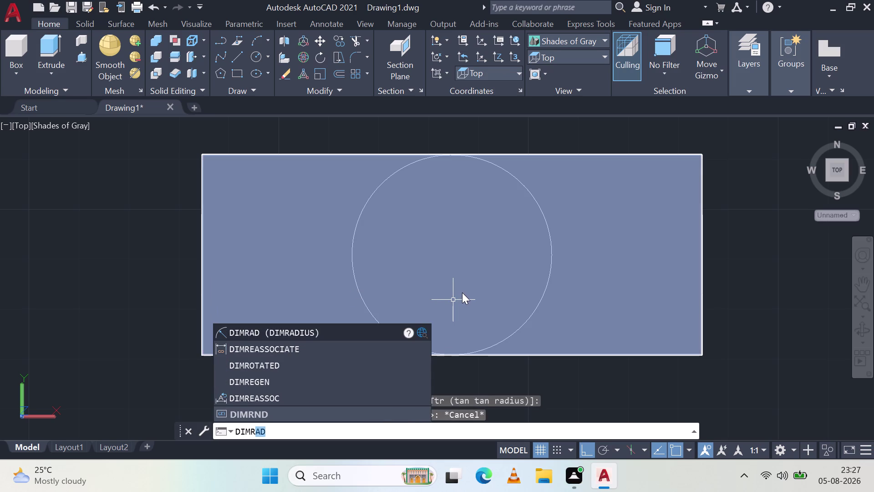
key(a)
click(289, 409)
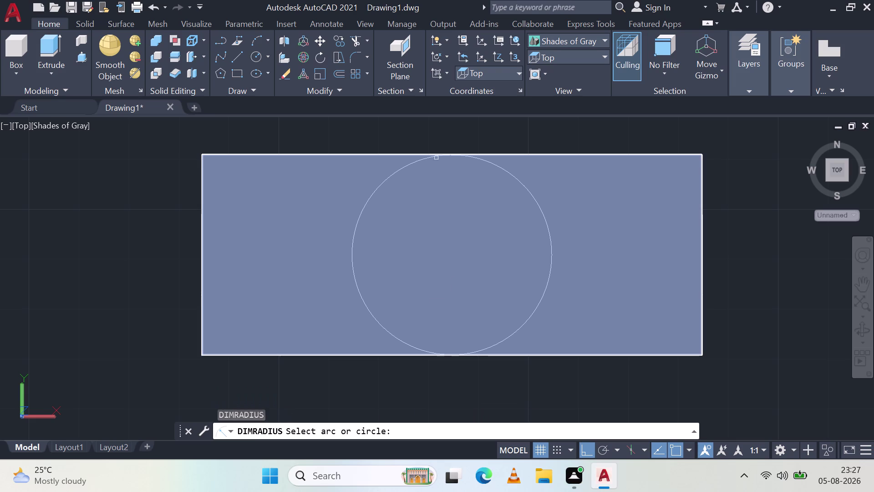
click(411, 164)
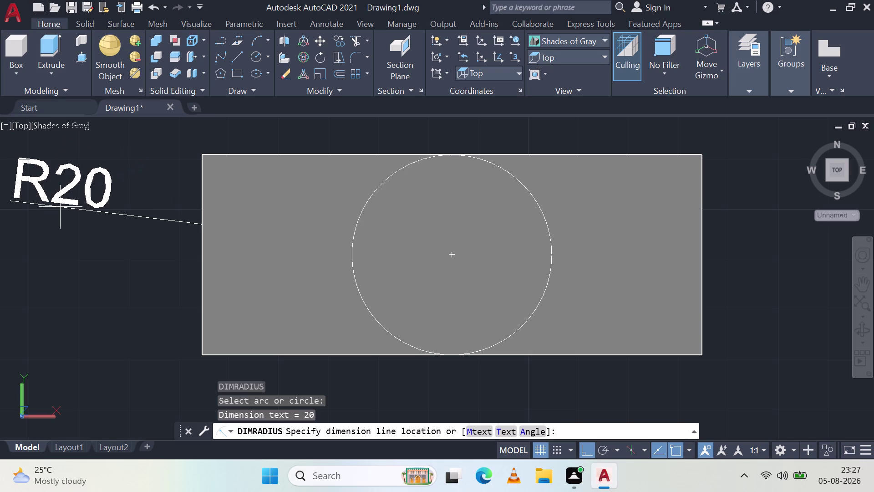
key(Escape)
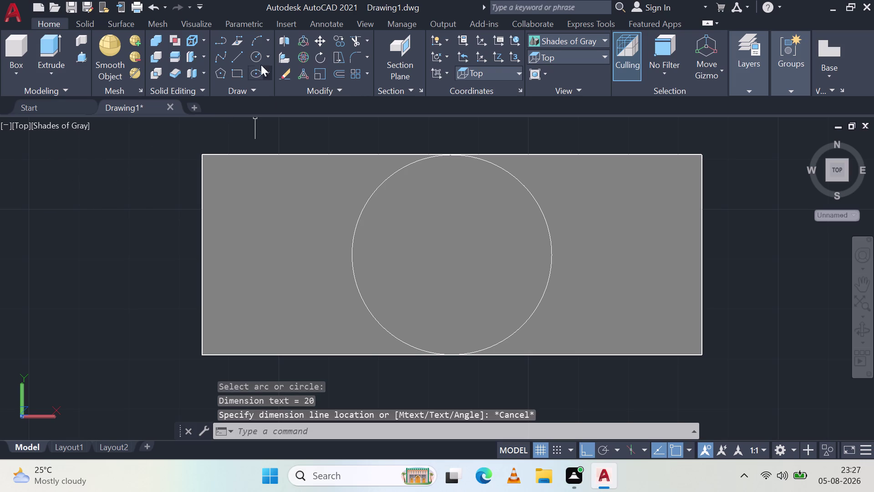
click(258, 53)
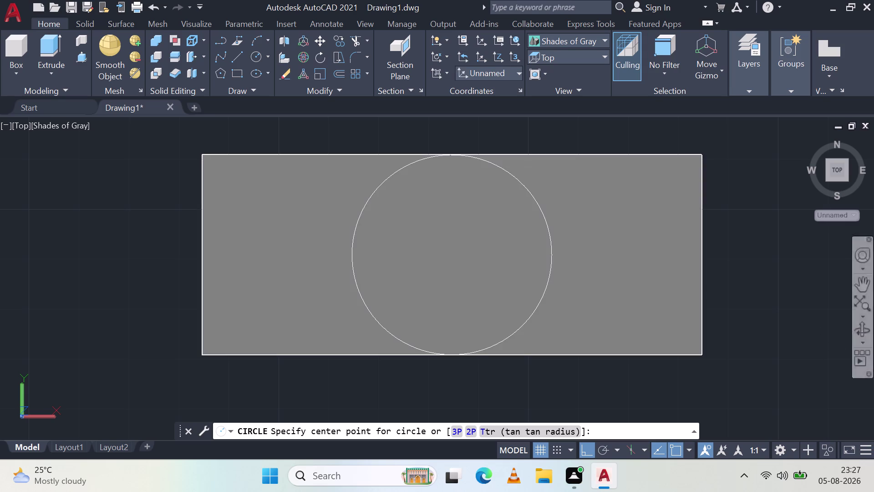
Draw a radius-9 circle concentric with the existing 20-unit circle.
scroll(down, 3)
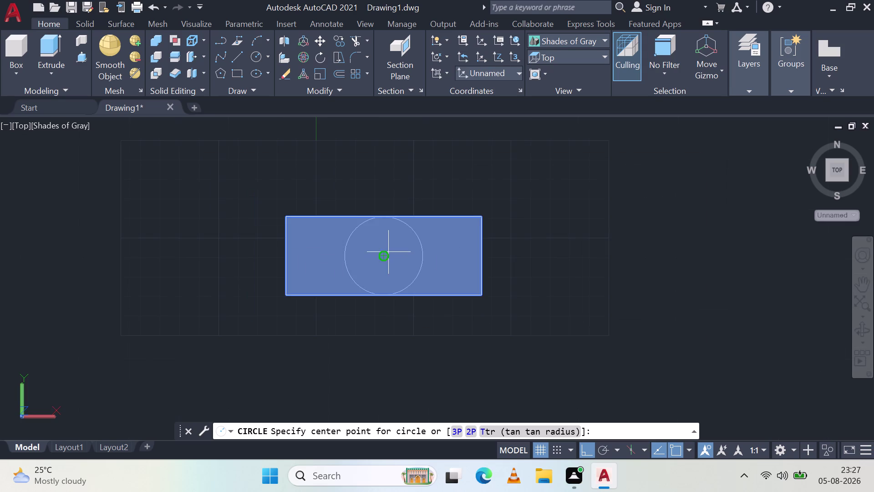
click(386, 256)
scroll(up, 3)
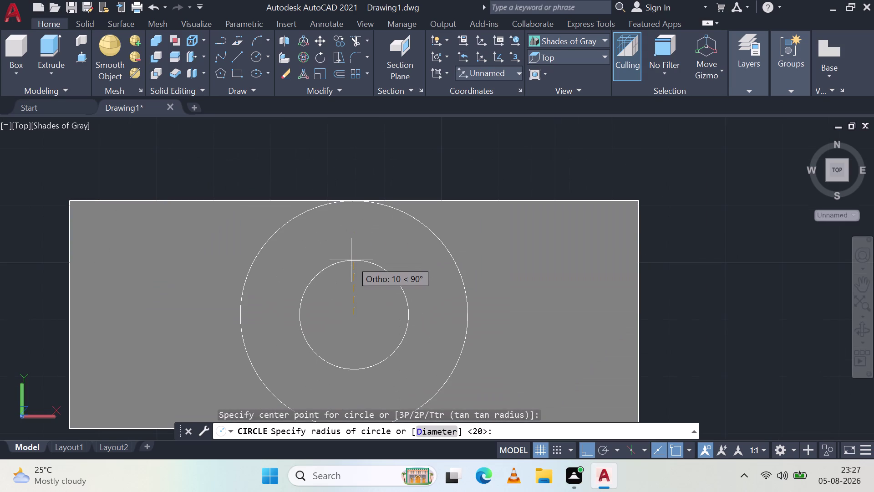
key(9)
key(Return)
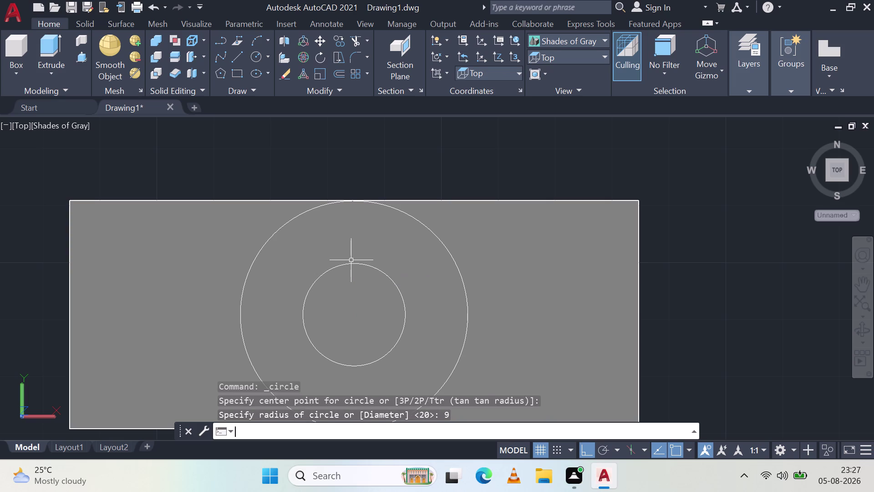
scroll(down, 3)
scroll(up, 3)
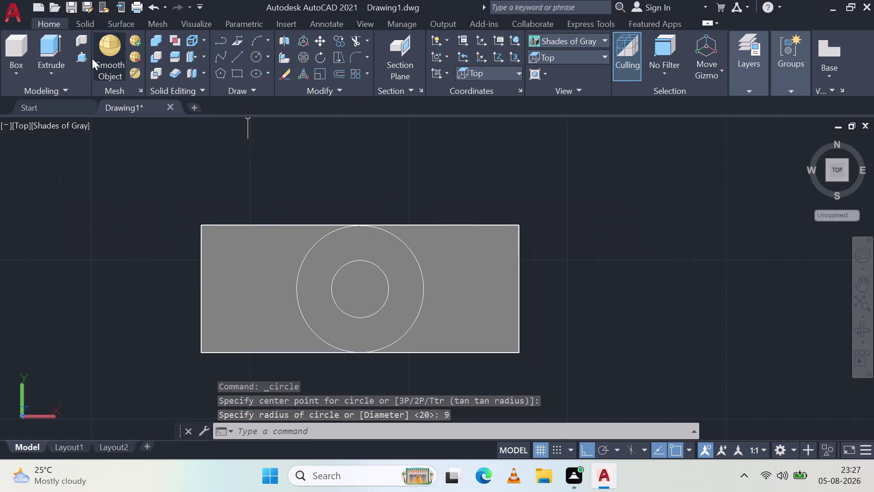
click(78, 56)
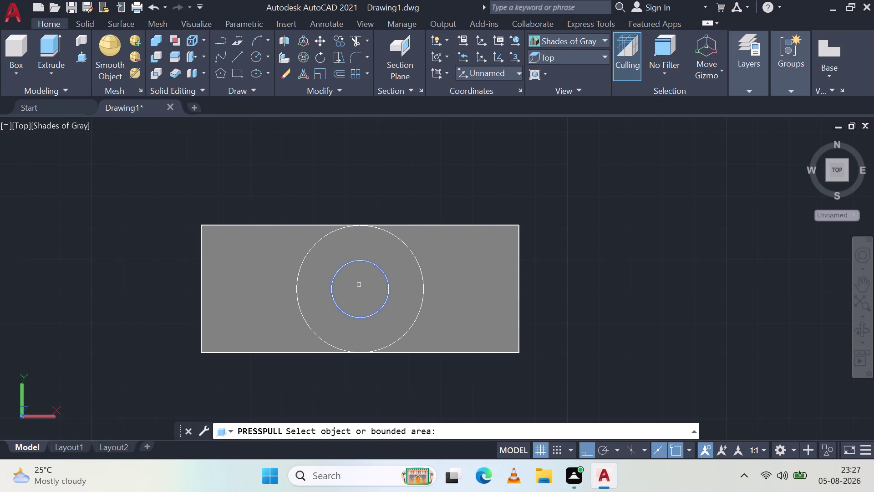
Pick the ring between the circles and tilt the view to see the block in 3D.
click(405, 311)
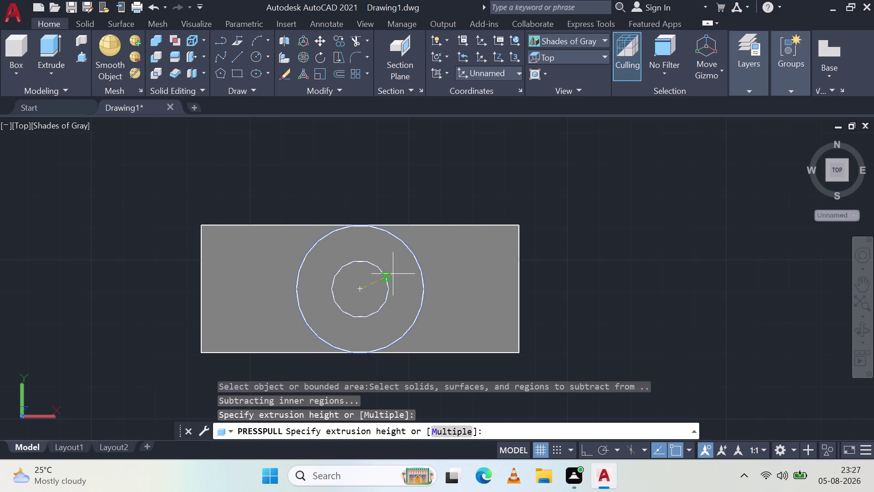
middle_drag(360, 320, 351, 278)
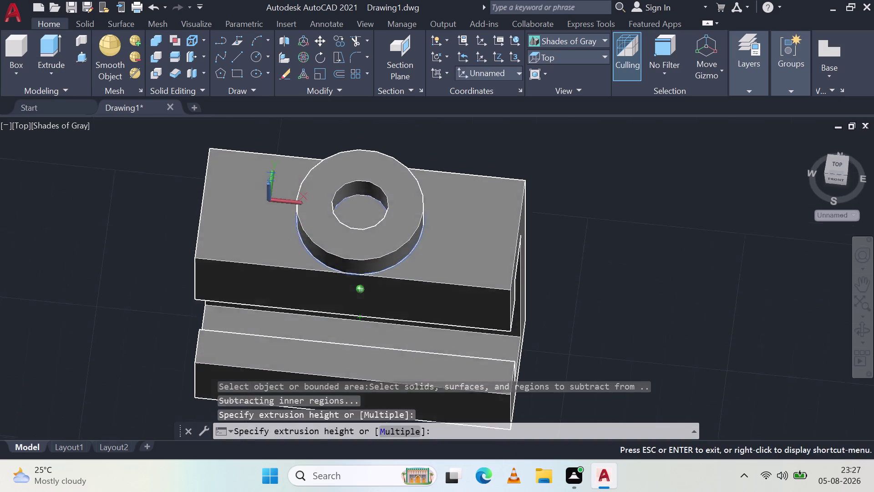
middle_drag(351, 278, 350, 270)
middle_click(349, 270)
middle_click(349, 270)
scroll(down, 3)
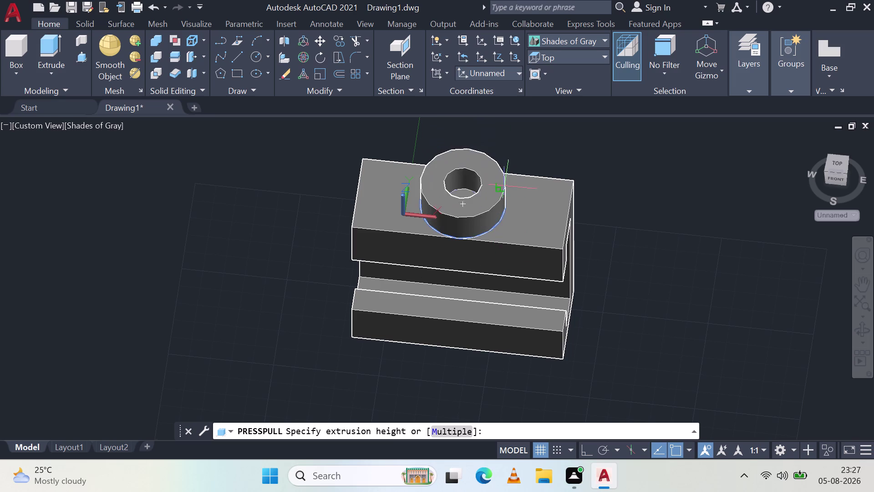
middle_drag(504, 192, 479, 290)
middle_click(479, 290)
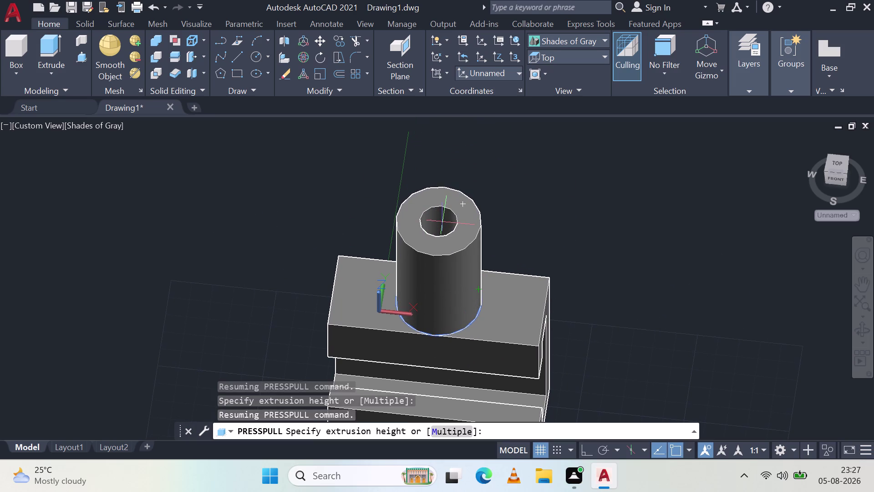
key(Escape)
Extrude the inner 9-unit circular area upward into a thin rod.
click(440, 297)
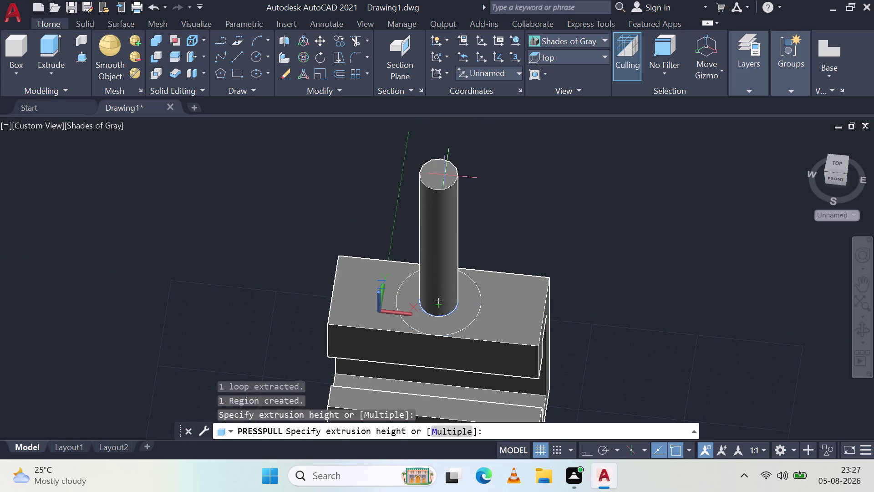
scroll(down, 3)
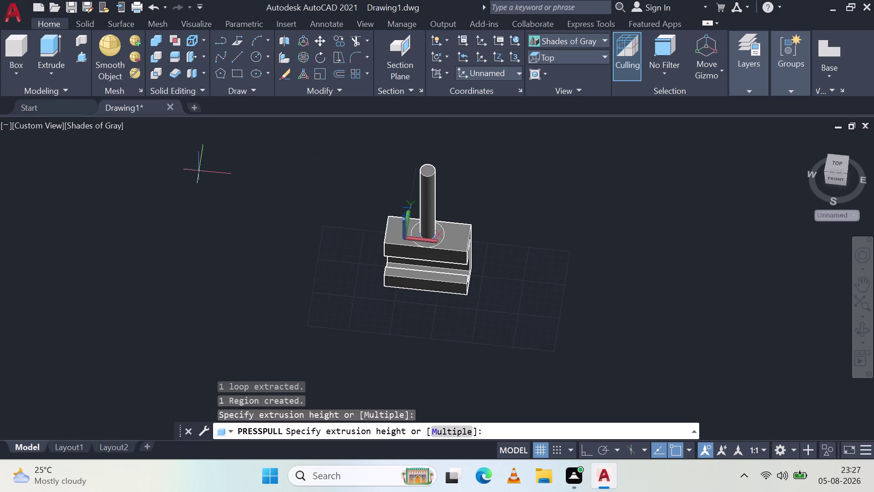
drag(196, 165, 194, 153)
click(424, 165)
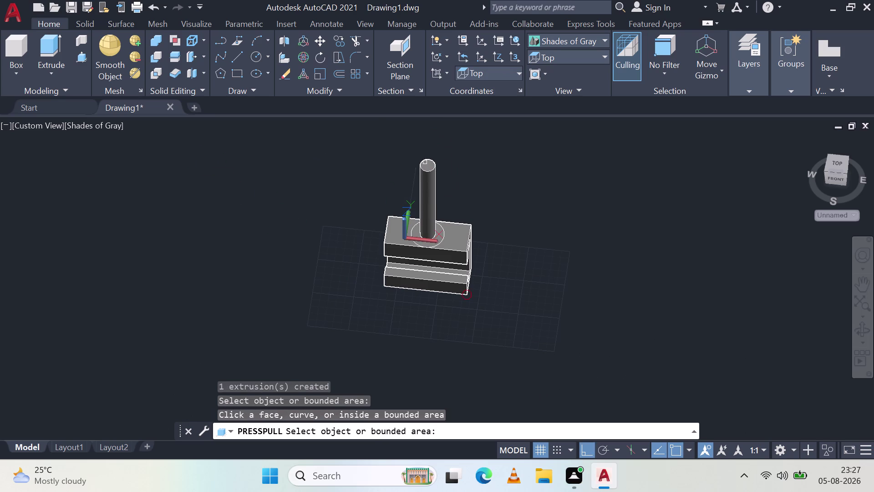
click(426, 165)
click(429, 163)
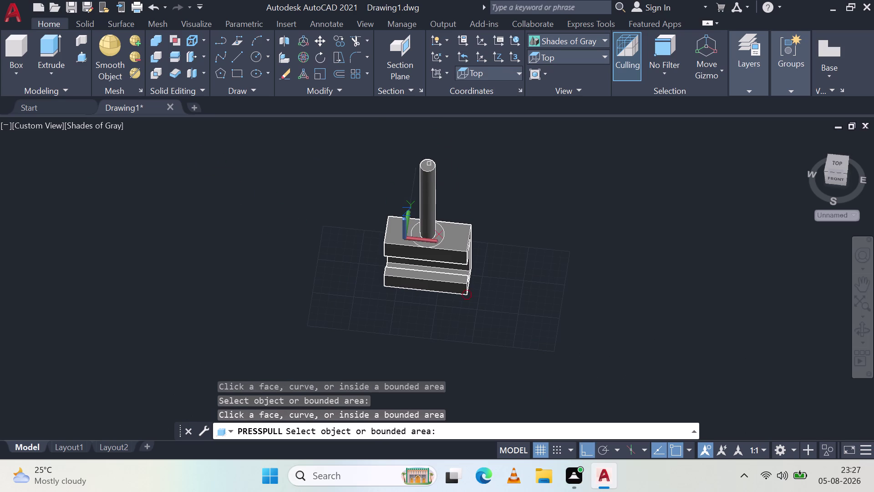
Push the rod's top face down through the block to form the hole.
click(430, 184)
scroll(up, 3)
click(423, 135)
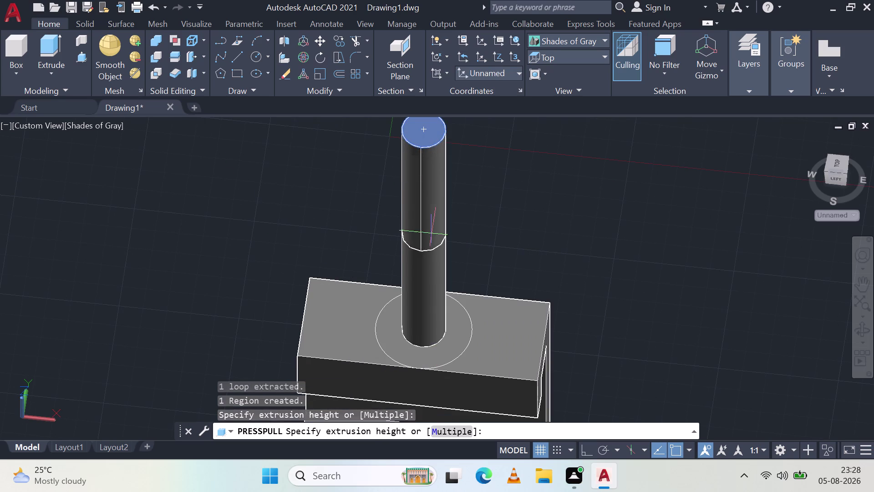
scroll(down, 3)
drag(438, 393, 439, 404)
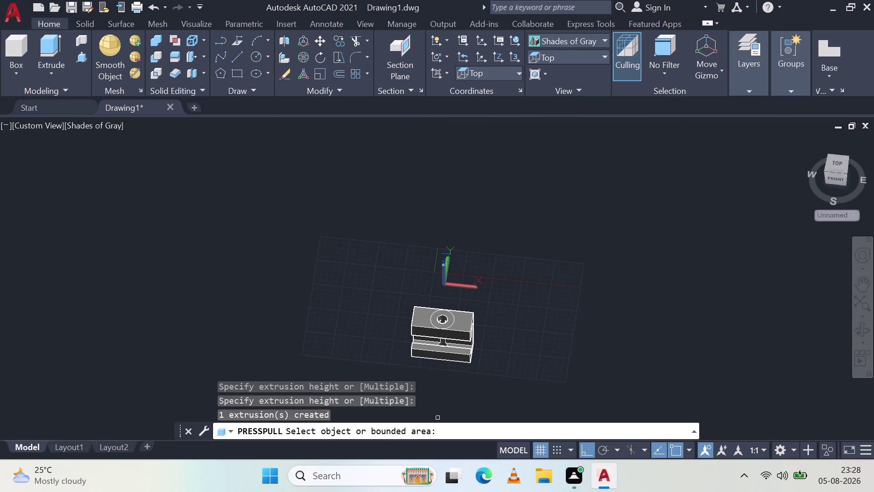
key(Escape)
Cancel the running command and undo the last zoom on the bracket.
key(Escape)
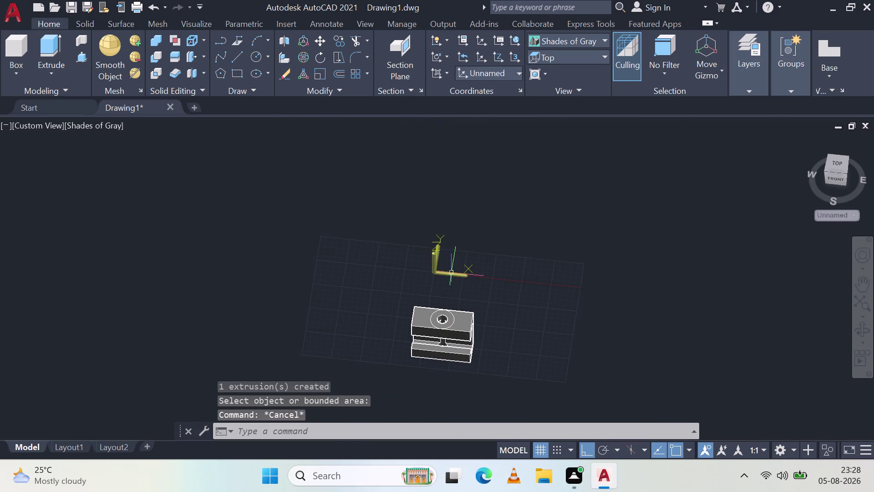
scroll(up, 3)
middle_drag(469, 352, 509, 227)
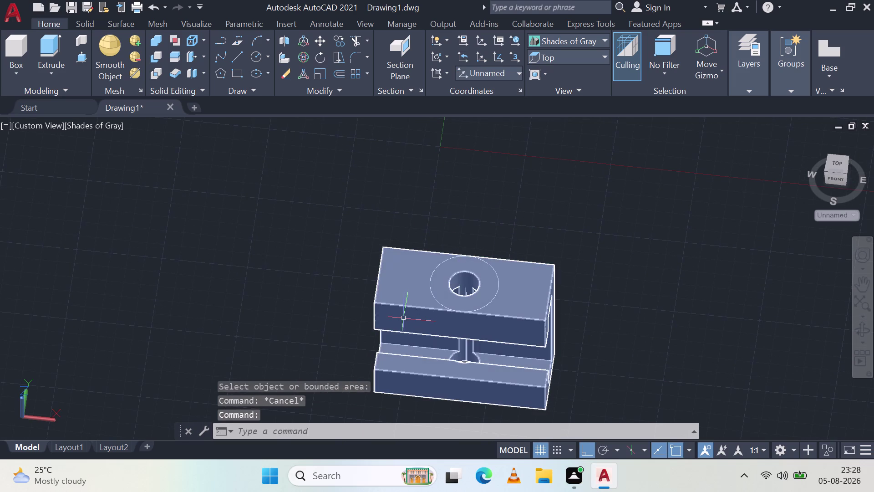
key(ctrl+z)
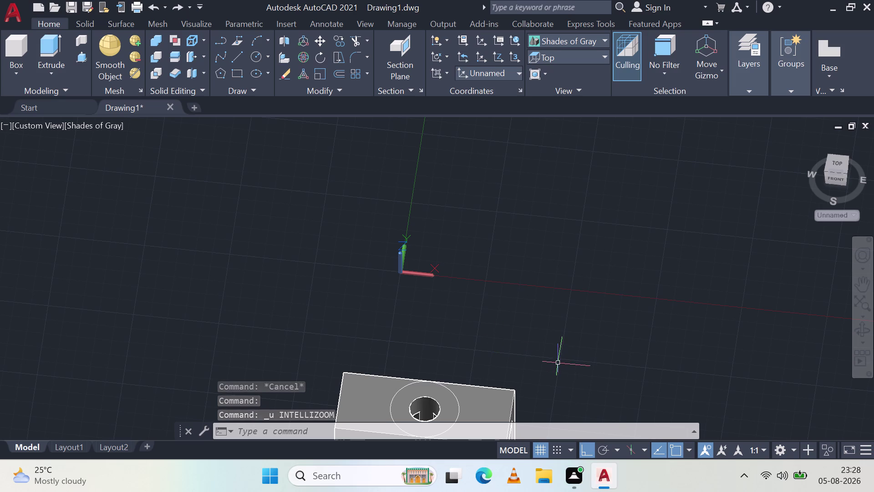
scroll(down, 3)
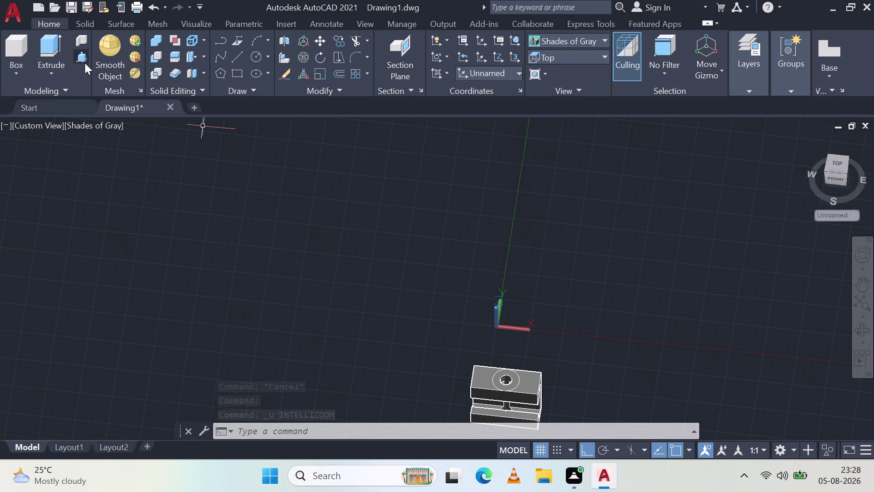
Press-pull the ring around the hole up 40 units into a hollow boss.
click(83, 59)
scroll(up, 3)
scroll(down, 3)
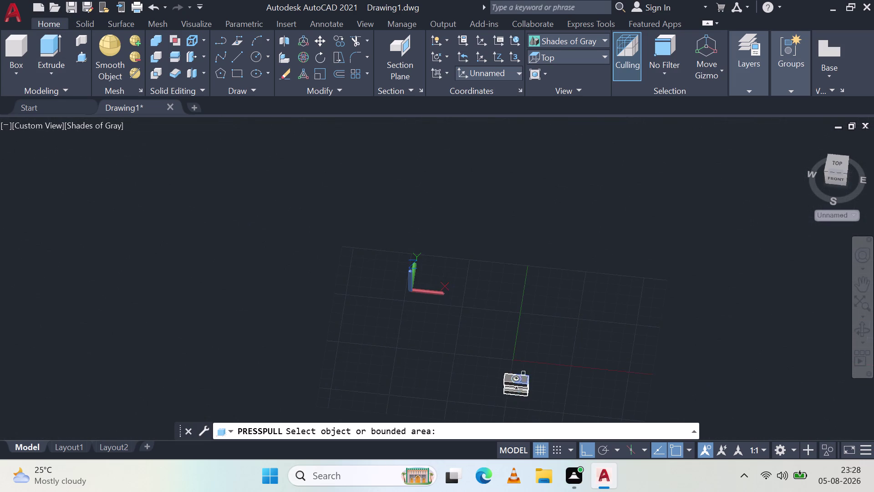
middle_drag(525, 371, 531, 248)
scroll(up, 3)
scroll(up, 3)
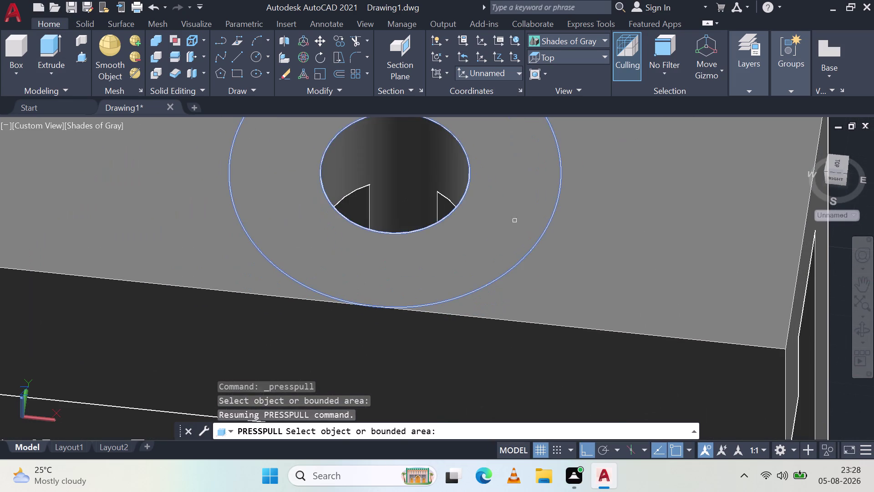
click(506, 227)
middle_drag(455, 166, 521, 318)
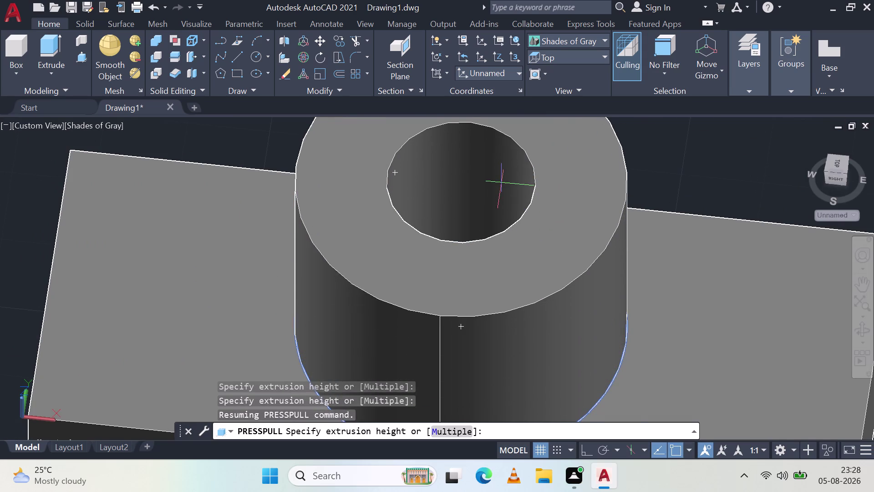
scroll(down, 3)
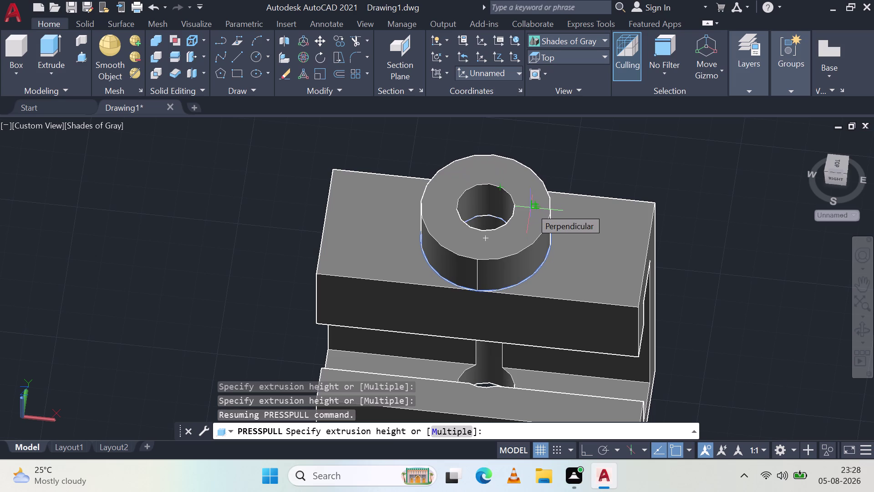
text(40)
key(Return)
key(Escape)
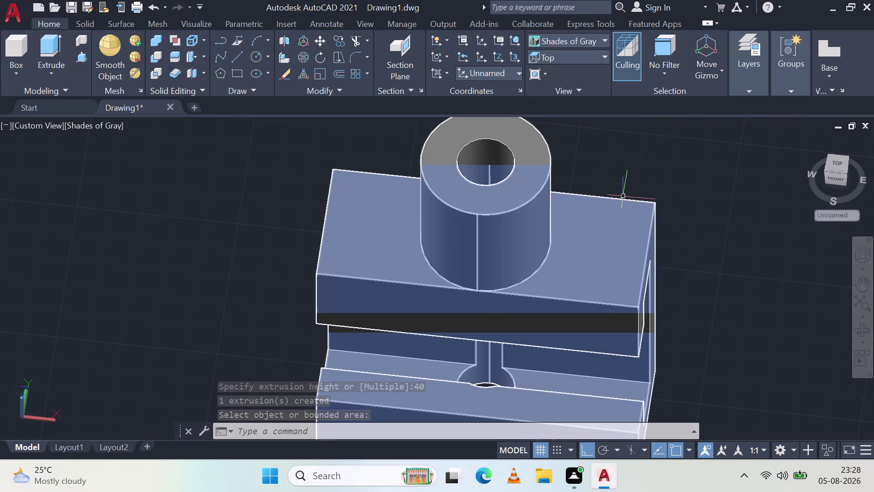
Orbit the model to inspect the boss from the front and the C-shaped side.
middle_drag(622, 164, 595, 184)
scroll(down, 3)
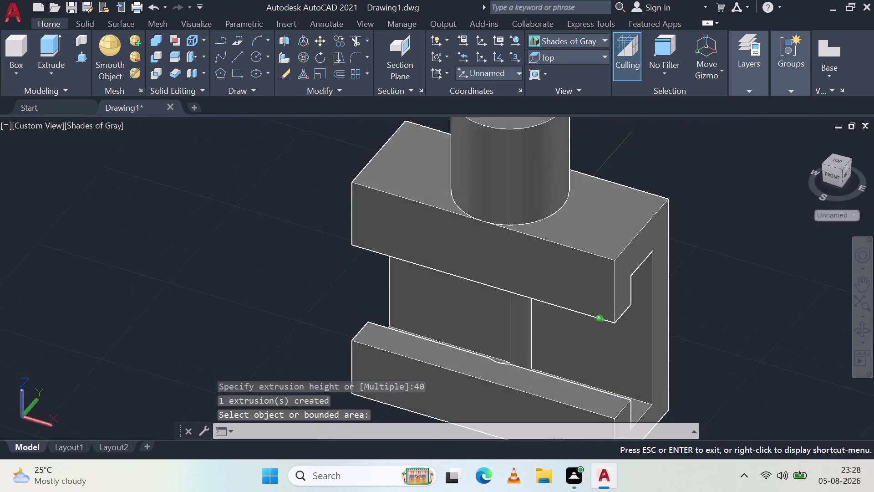
middle_drag(595, 185, 421, 183)
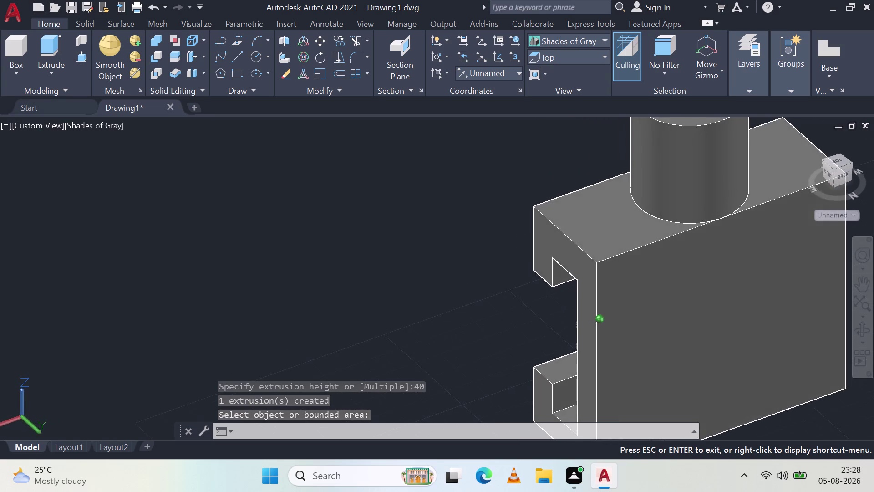
middle_drag(421, 183, 465, 161)
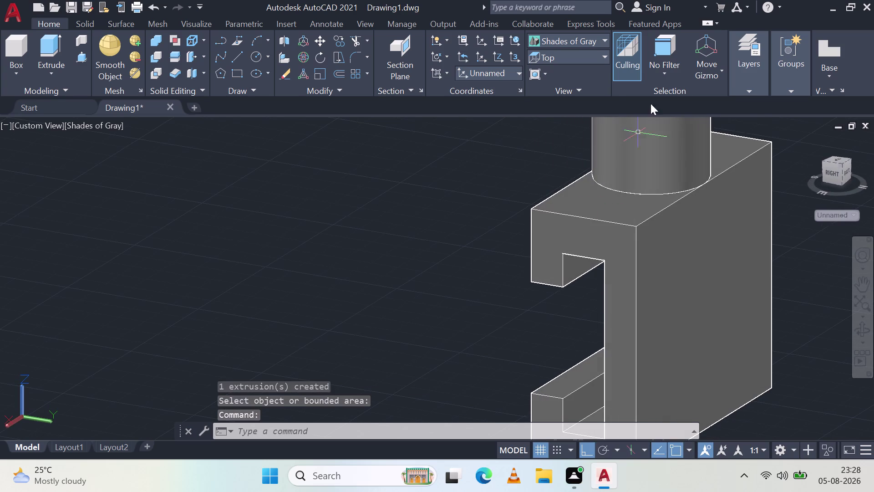
Orbit around the bracket to view its back, then return to an angled view.
click(600, 55)
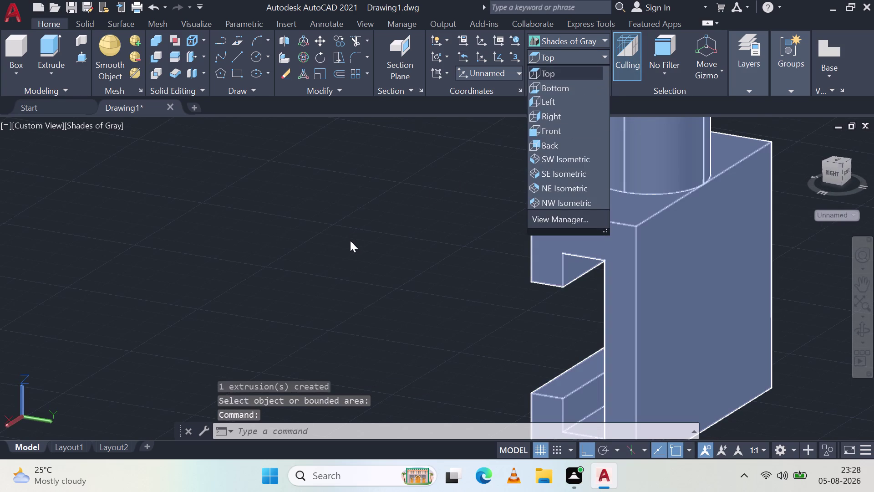
scroll(down, 3)
key(Escape)
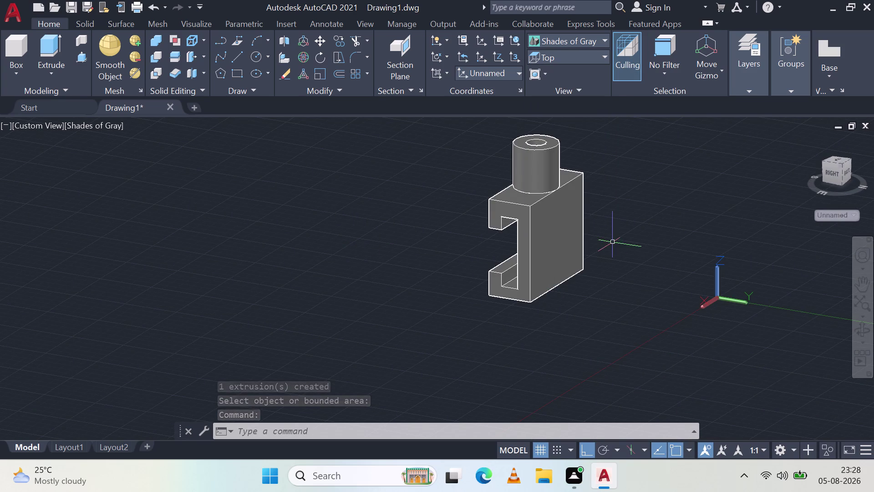
middle_drag(619, 238, 459, 281)
key(Escape)
scroll(up, 3)
middle_drag(536, 231, 432, 207)
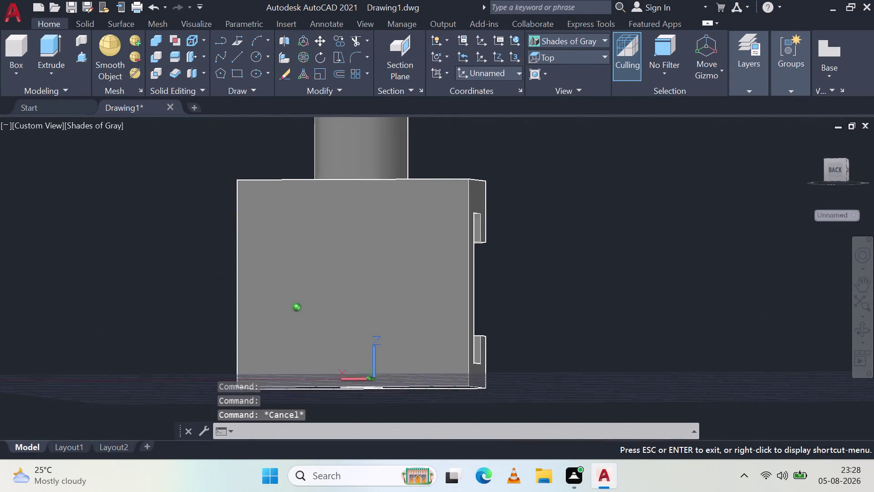
middle_drag(431, 207, 437, 207)
scroll(down, 3)
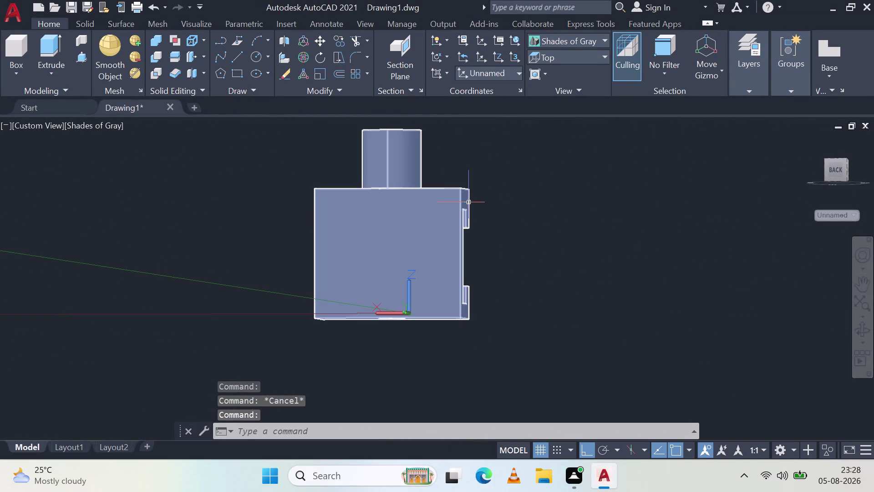
middle_drag(286, 236, 367, 290)
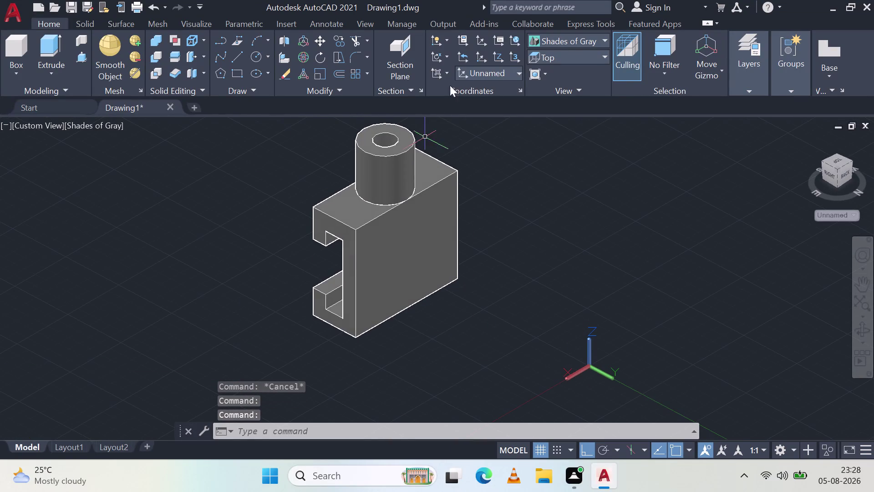
Switch to the preset Left view, then to the Top view.
click(552, 59)
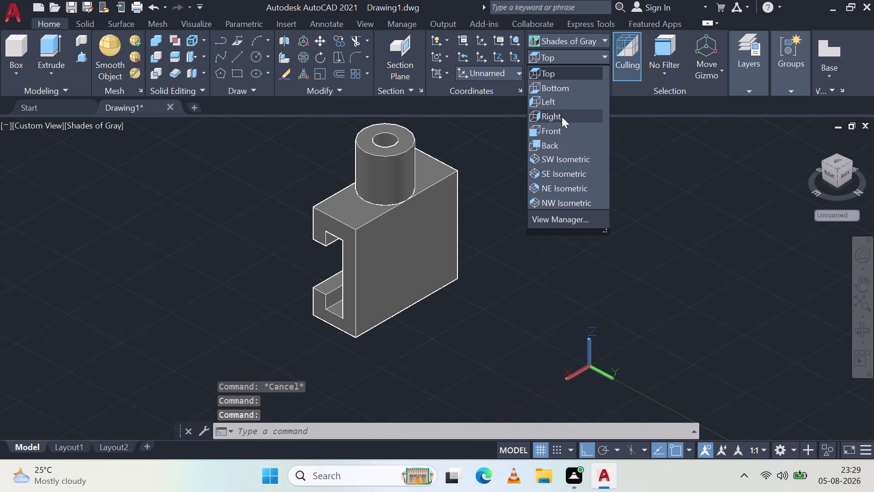
click(564, 103)
click(556, 58)
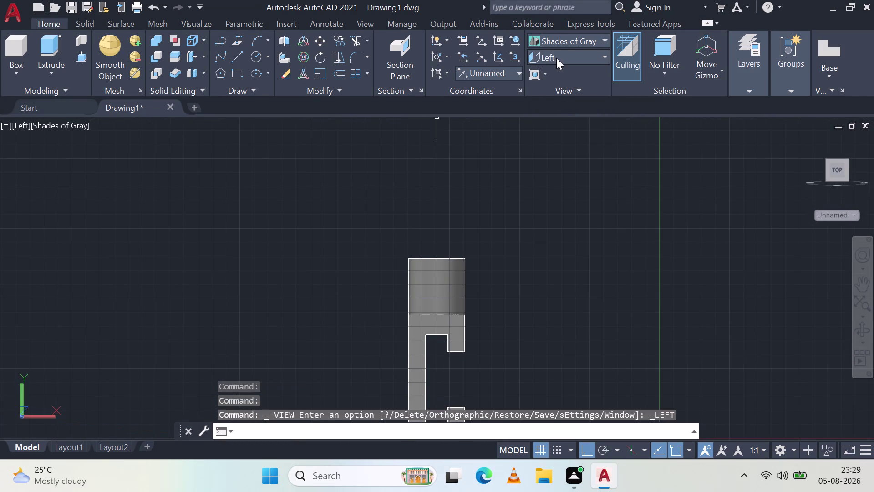
click(559, 60)
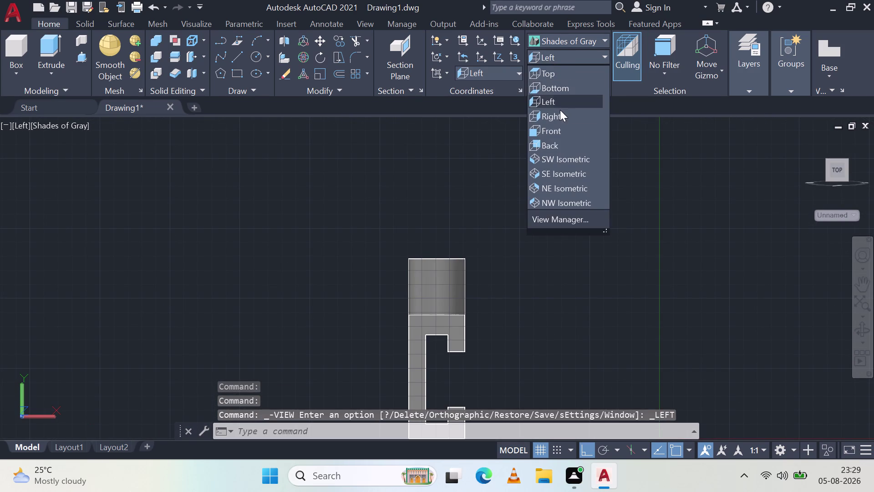
click(565, 72)
scroll(down, 3)
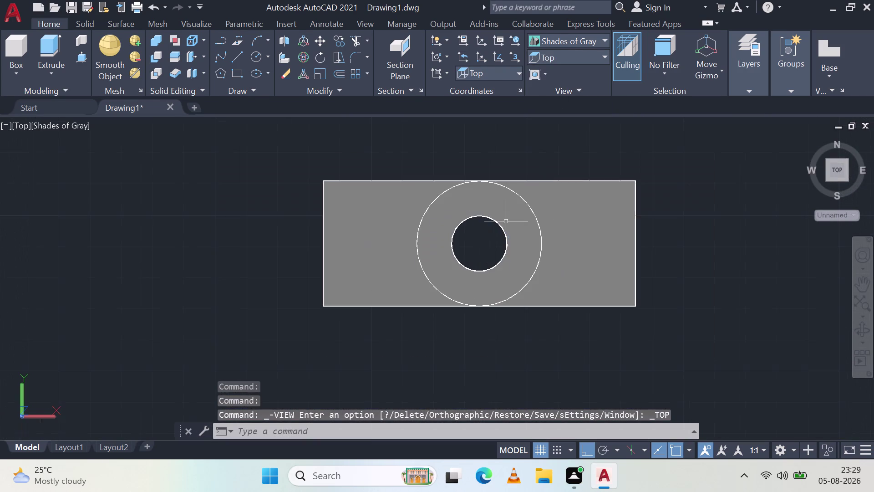
Draw a line from the block's left edge to the boss outline.
click(239, 56)
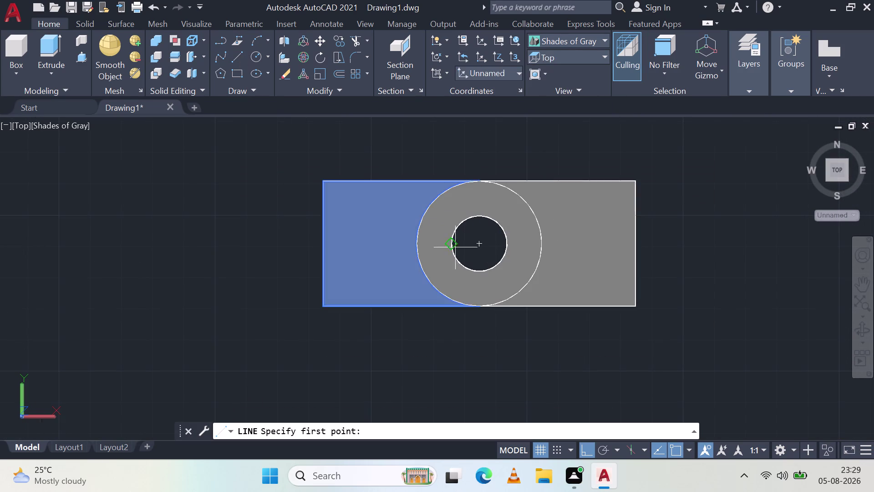
click(414, 241)
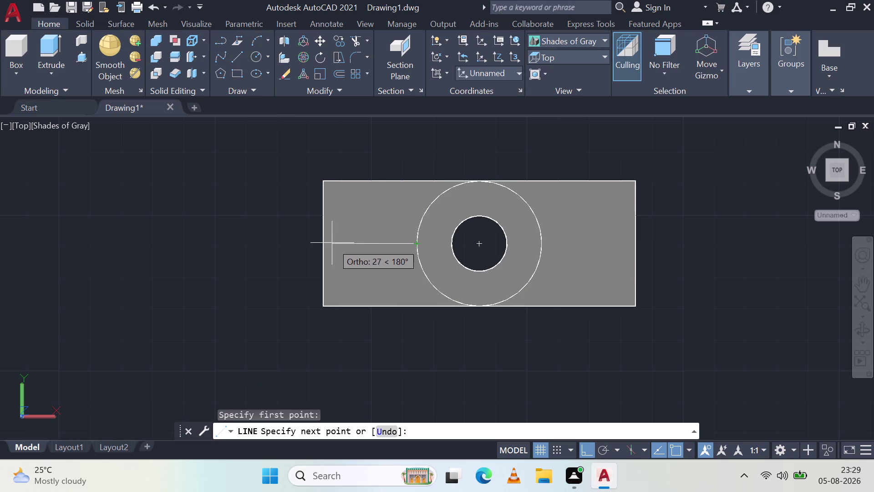
key(Escape)
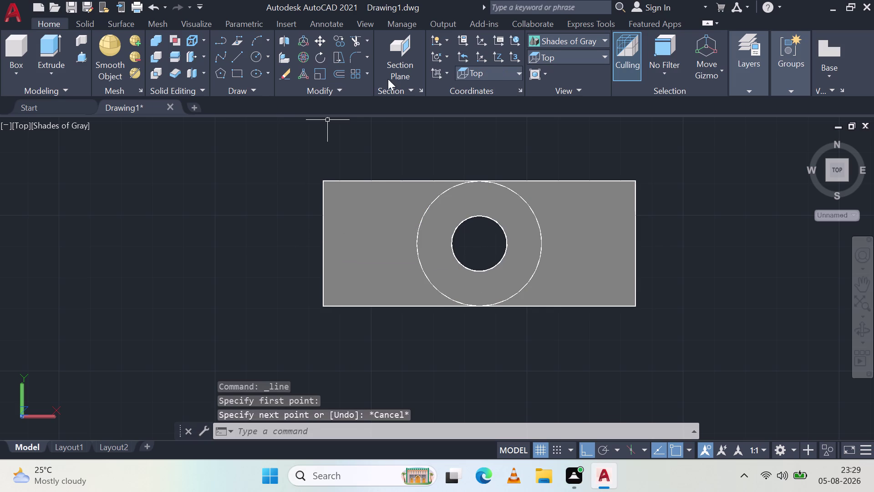
click(238, 55)
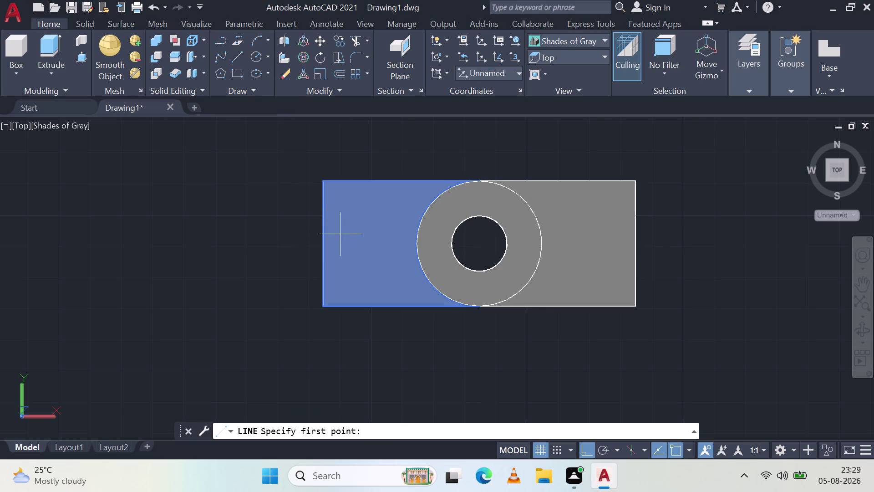
click(320, 242)
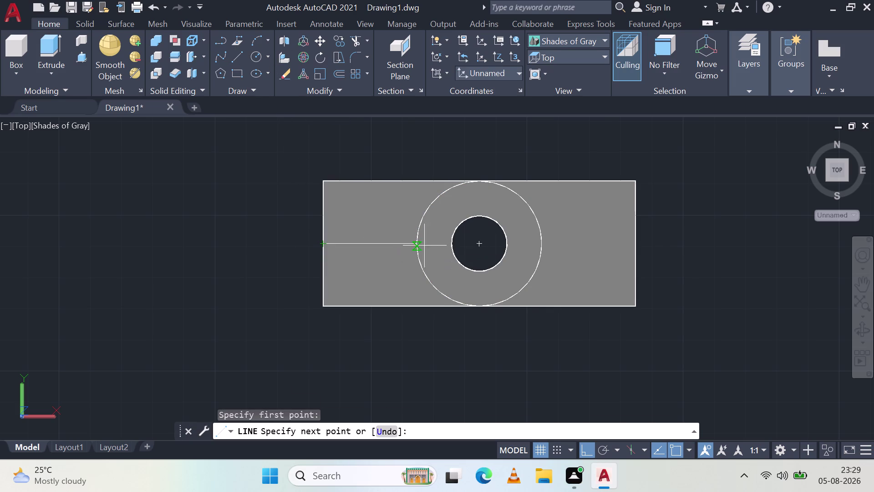
click(418, 244)
key(Escape)
Orbit the model to check the new line from several angles.
scroll(up, 3)
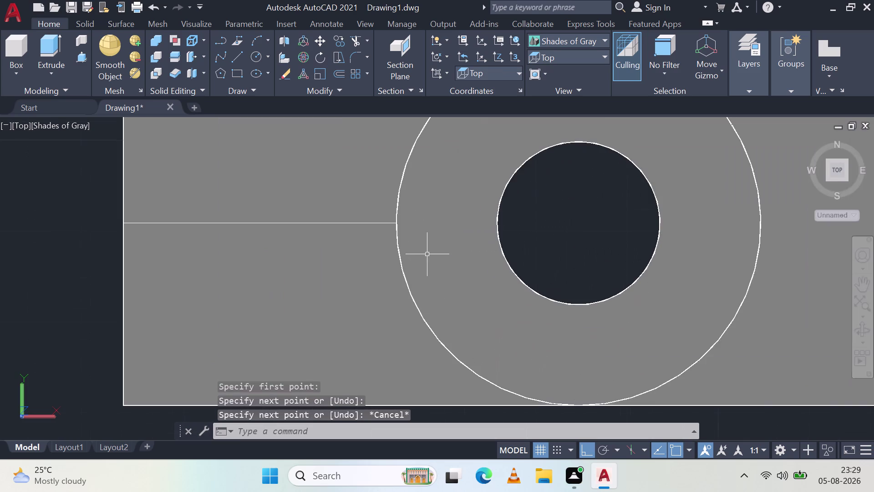
middle_drag(433, 268, 444, 146)
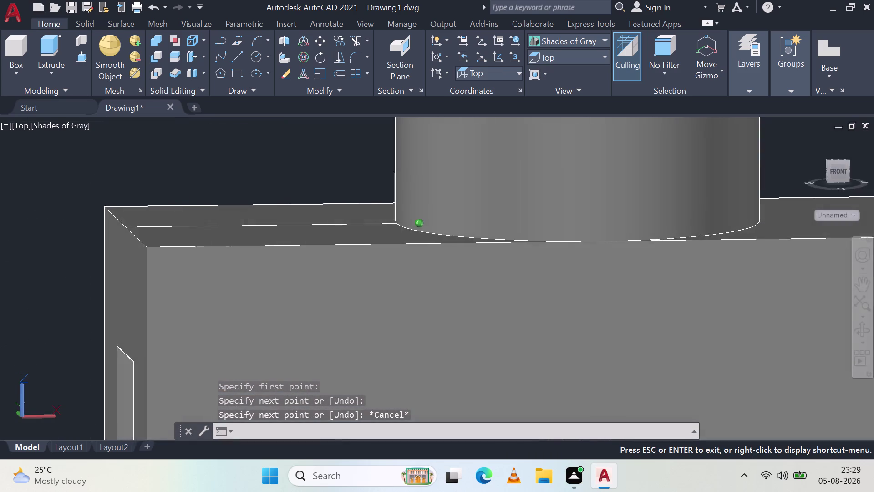
middle_drag(445, 146, 566, 130)
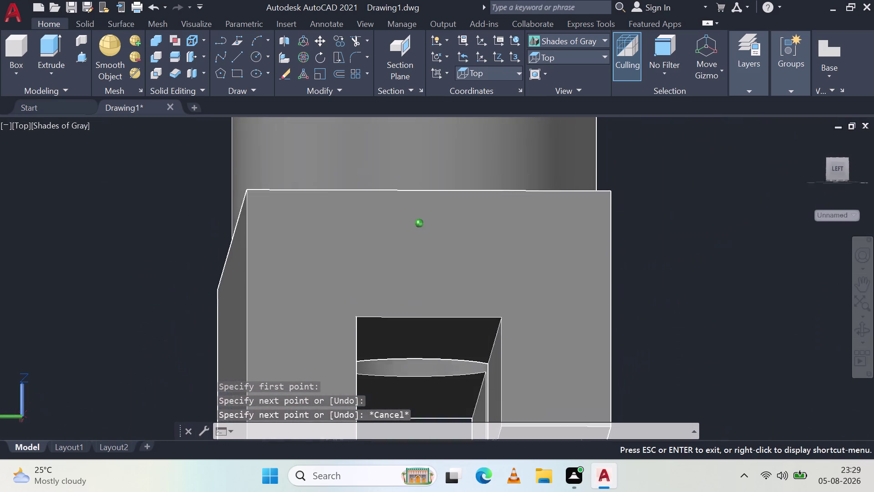
middle_drag(566, 130, 462, 259)
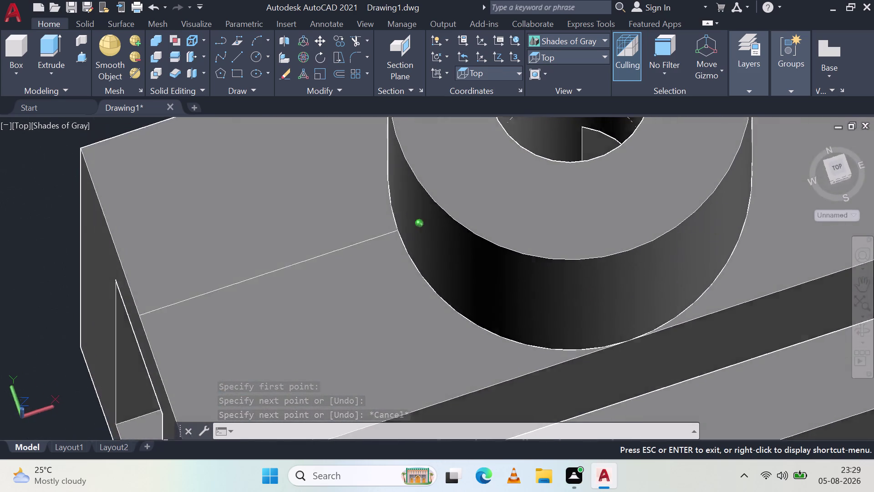
middle_drag(462, 259, 482, 197)
scroll(down, 3)
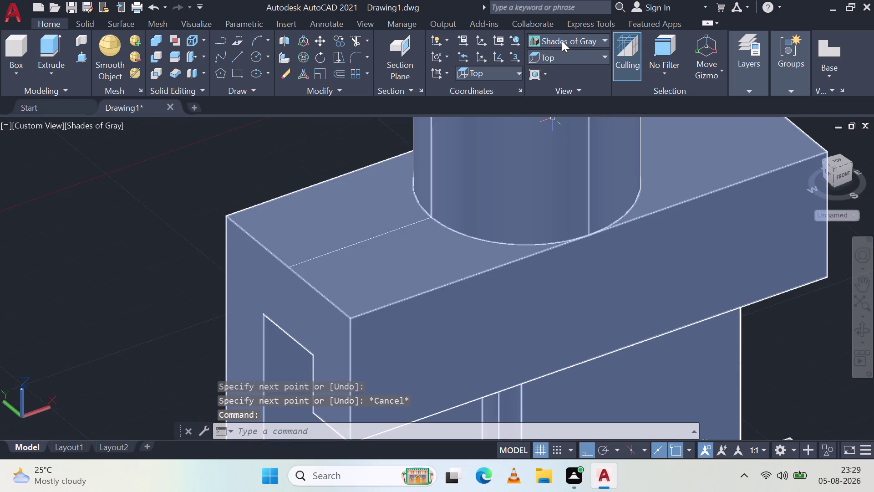
Switch to the preset Left view and nudge the orbit slightly.
click(564, 54)
click(557, 101)
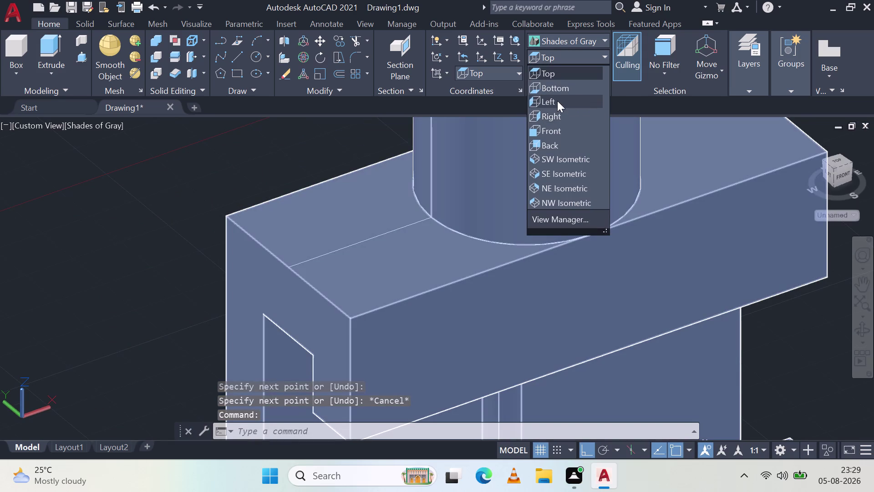
middle_drag(485, 232, 474, 270)
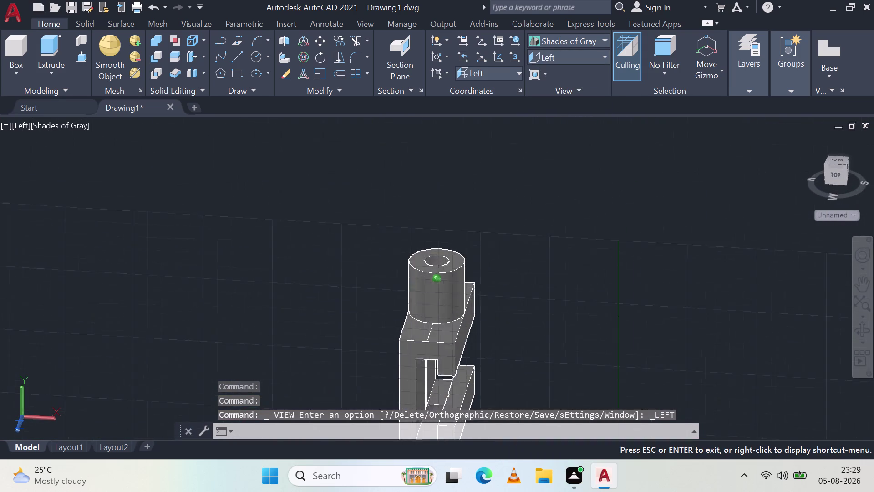
middle_drag(474, 269, 471, 282)
middle_click(471, 283)
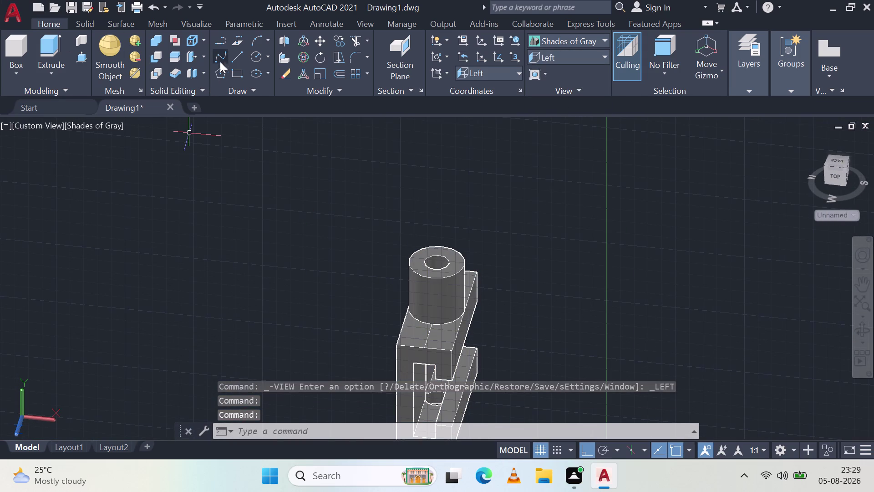
Return to Left view, then start a line at the boss top and cancel it.
click(233, 60)
click(555, 56)
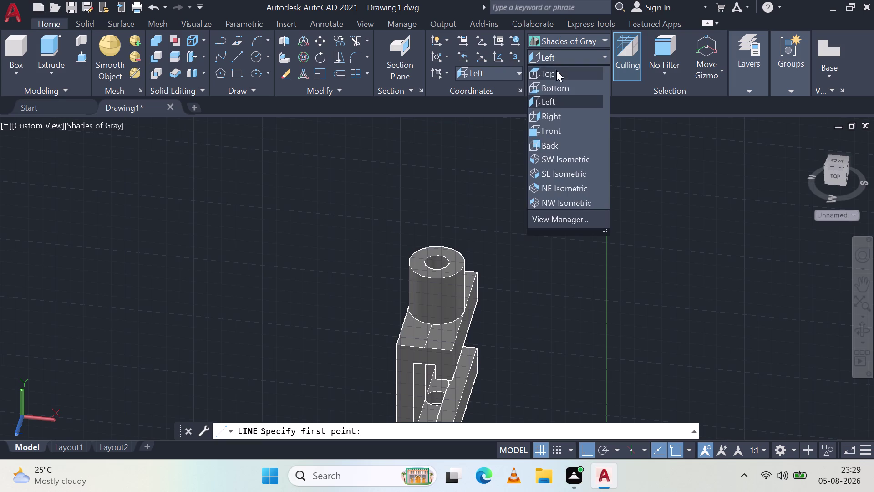
click(569, 98)
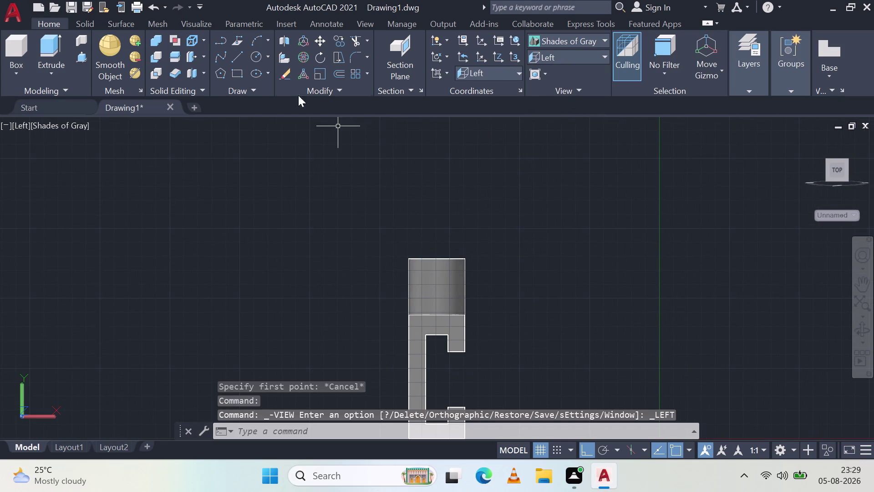
click(235, 51)
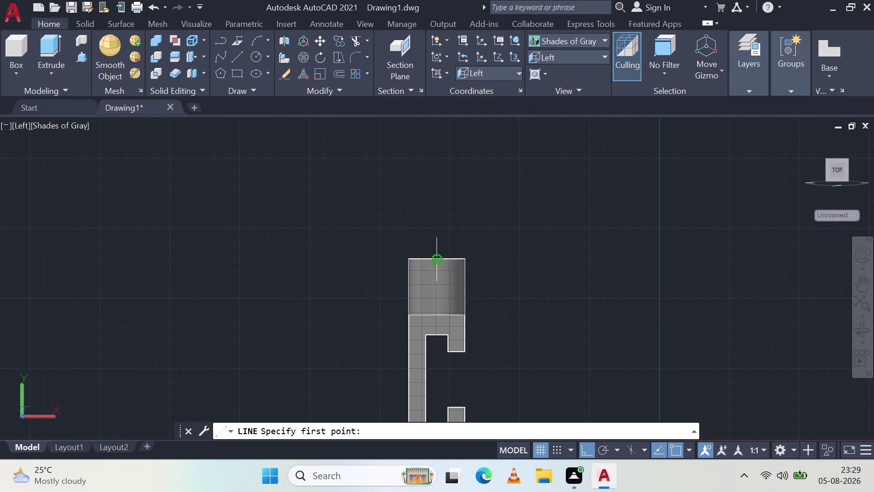
click(437, 259)
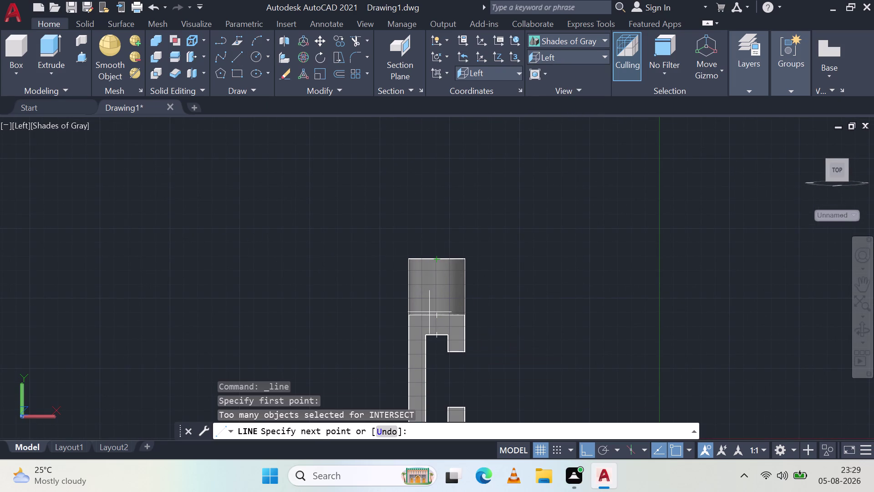
click(435, 317)
key(Escape)
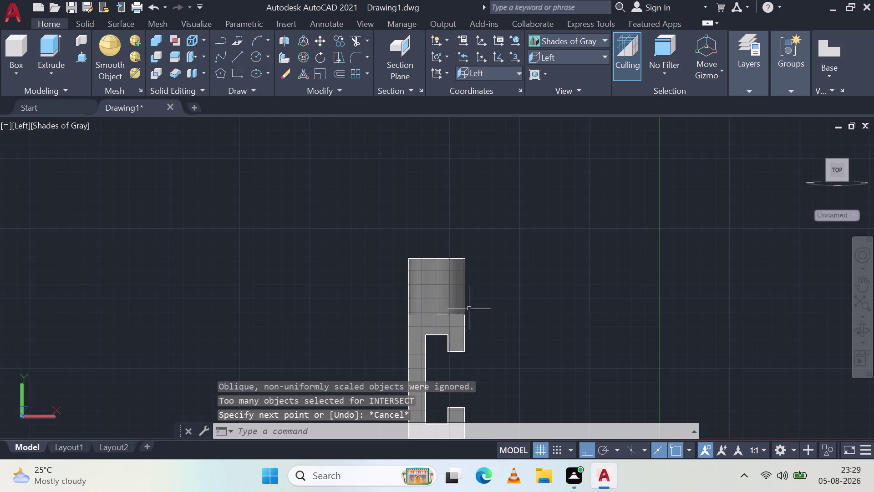
Orbit around the boss in 3D and undo the last change.
middle_drag(486, 294, 436, 271)
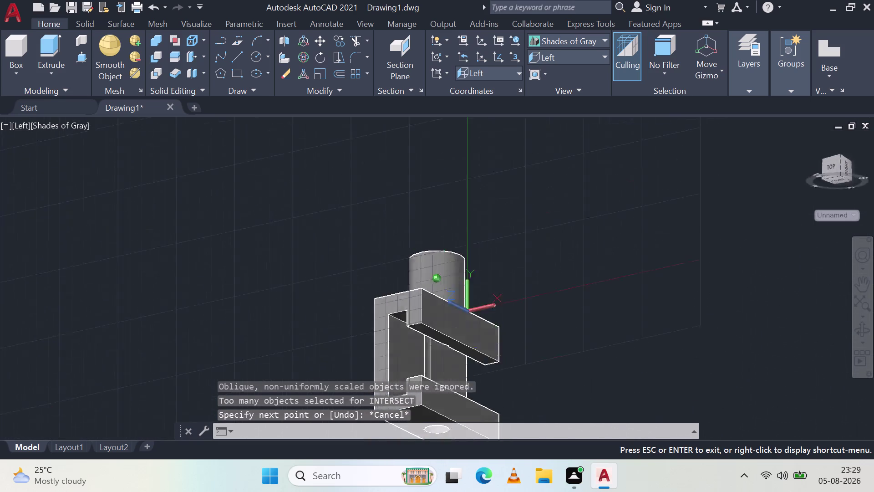
middle_drag(436, 270, 373, 402)
middle_click(374, 401)
scroll(up, 3)
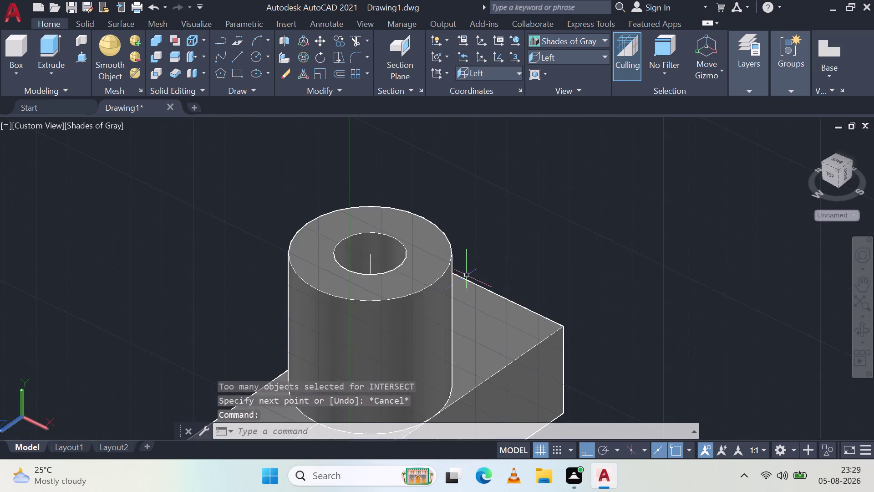
scroll(up, 3)
key(ctrl+z)
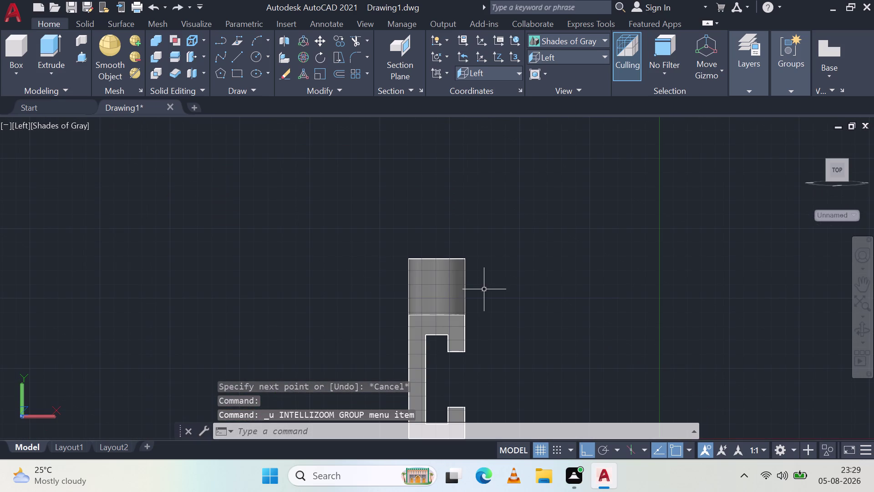
Zoom into the hole and delete the stray line inside it.
scroll(up, 3)
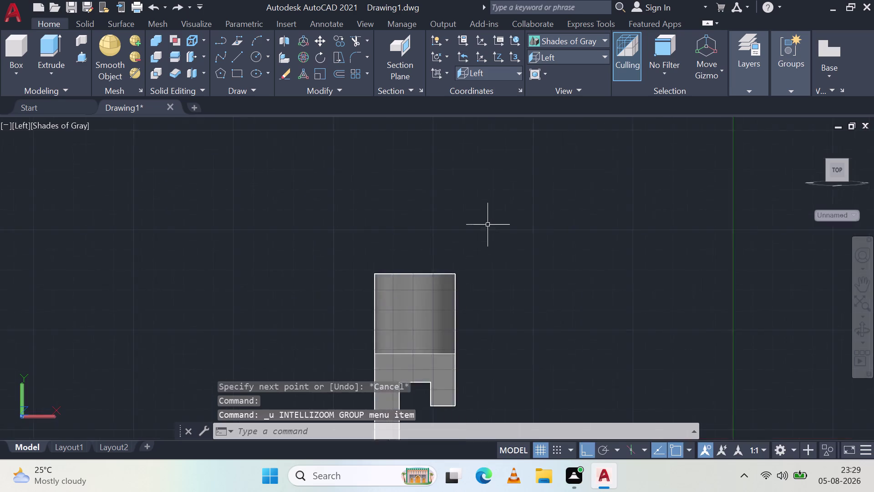
middle_drag(488, 237, 394, 366)
middle_click(394, 366)
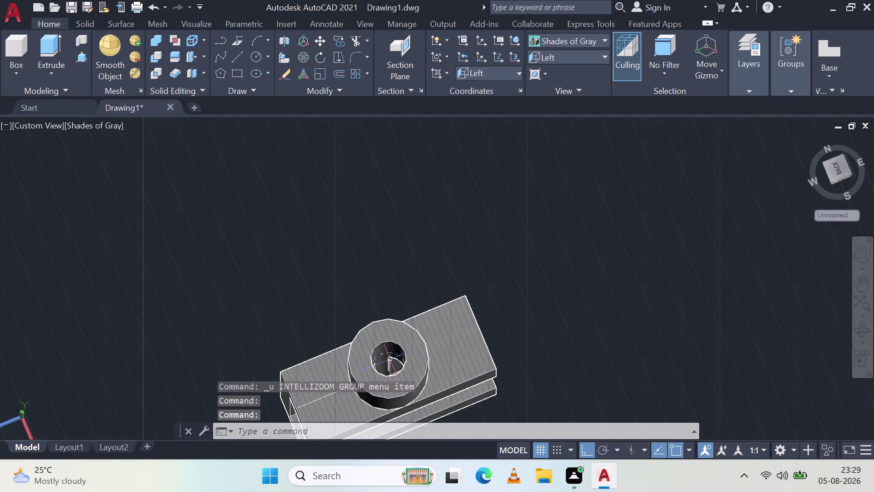
scroll(up, 3)
scroll(up, 3)
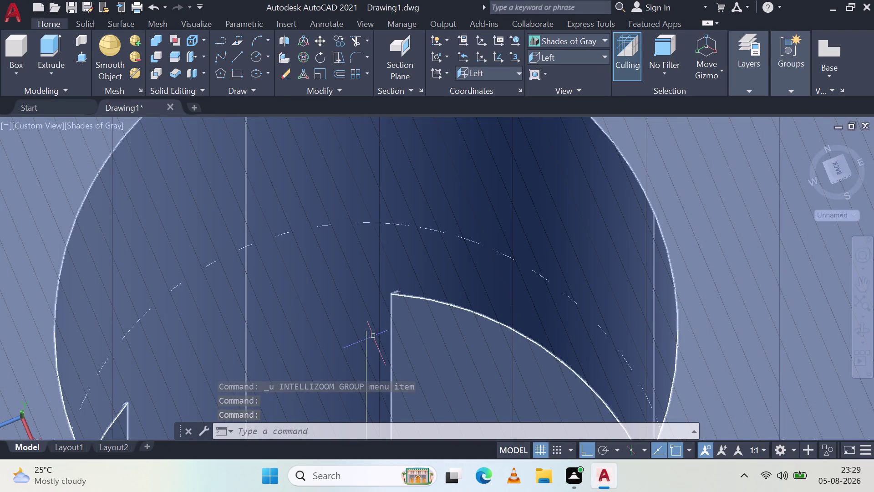
click(367, 335)
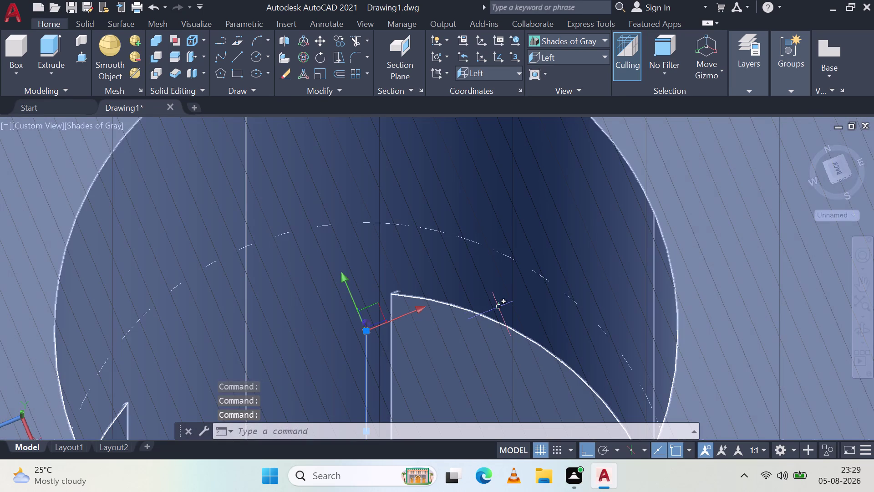
key(Delete)
scroll(down, 3)
scroll(down, 3)
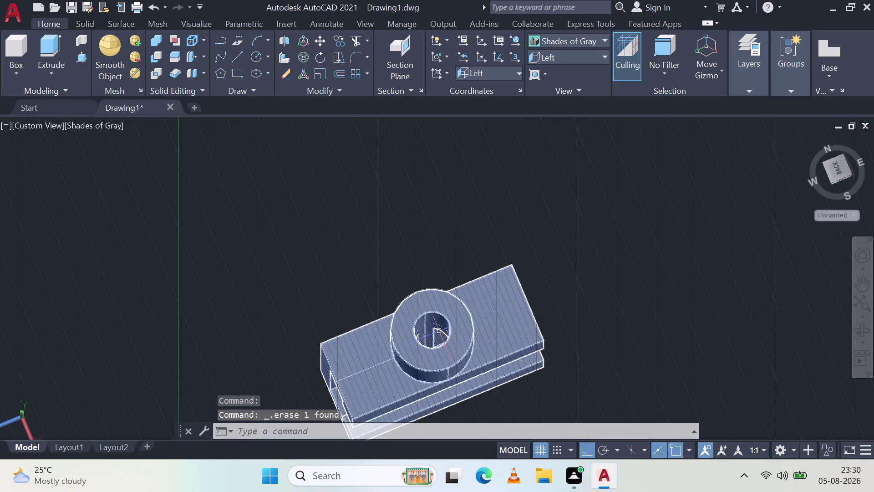
Orbit the model to frame both the block and the boss.
middle_drag(419, 347, 544, 302)
middle_click(545, 302)
middle_drag(590, 328, 600, 208)
scroll(up, 3)
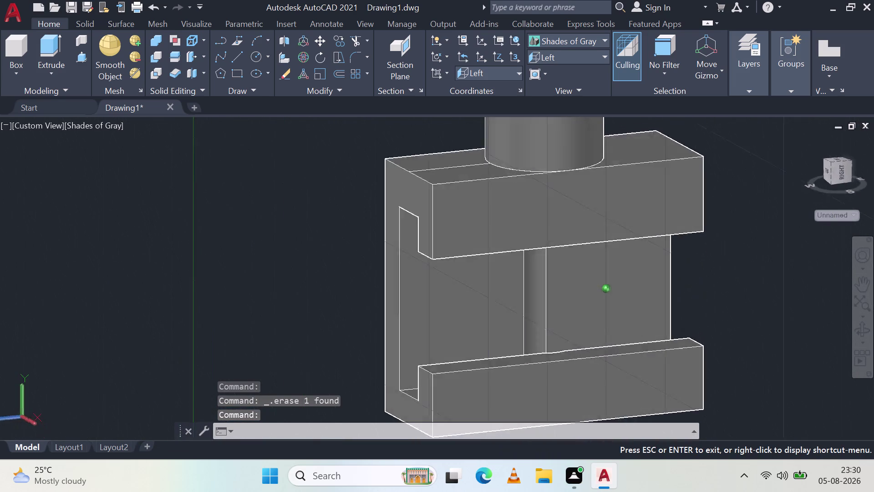
middle_drag(600, 208, 633, 246)
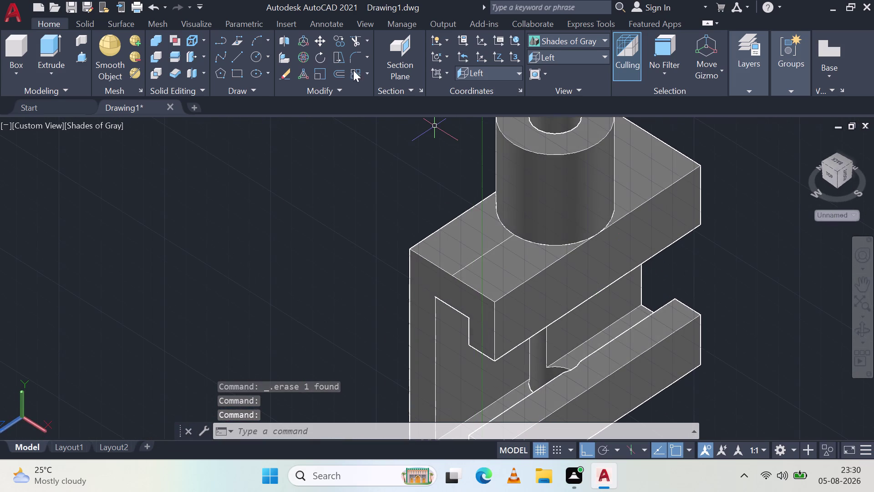
Draw a line from the block's top edge to the boss, then enter a 4.5 segment length.
click(237, 54)
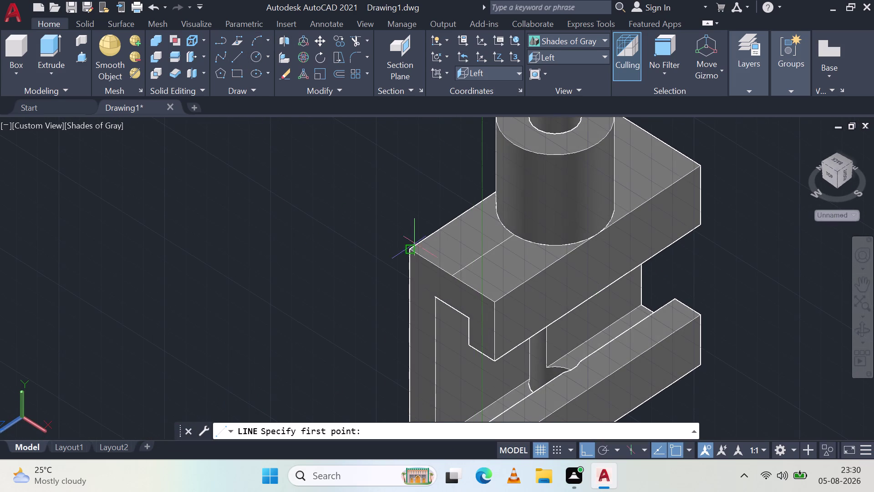
click(453, 274)
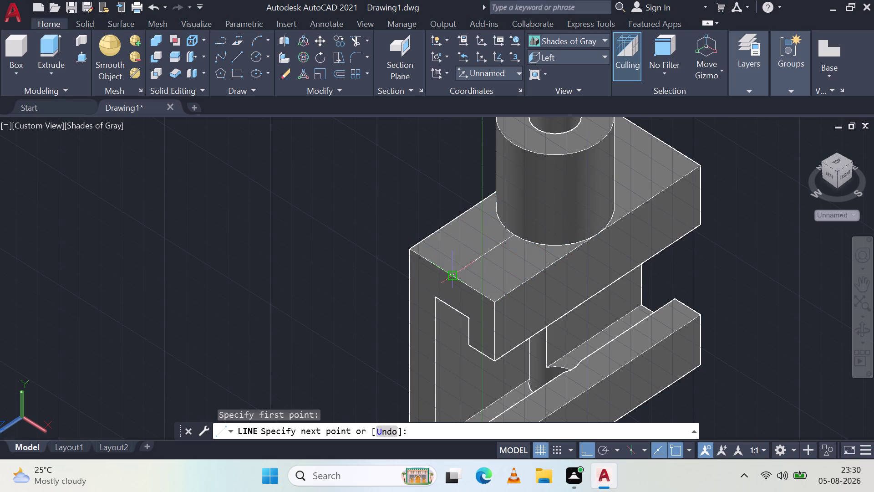
click(513, 146)
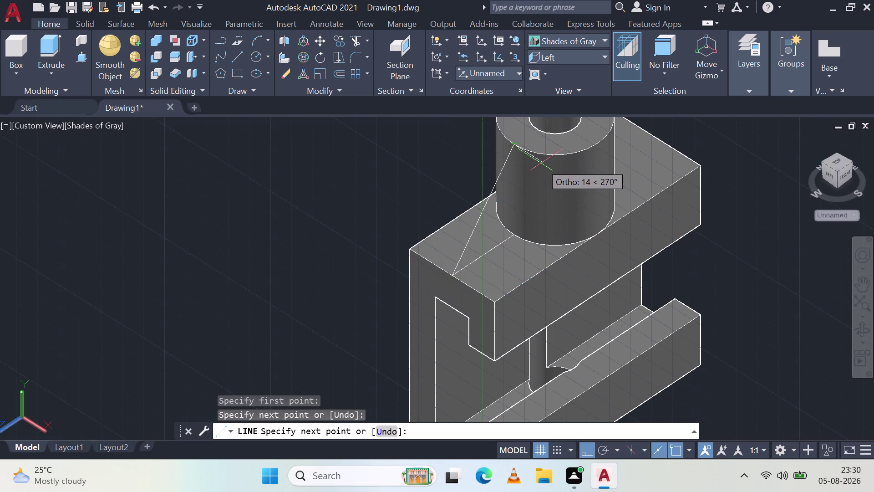
key(4)
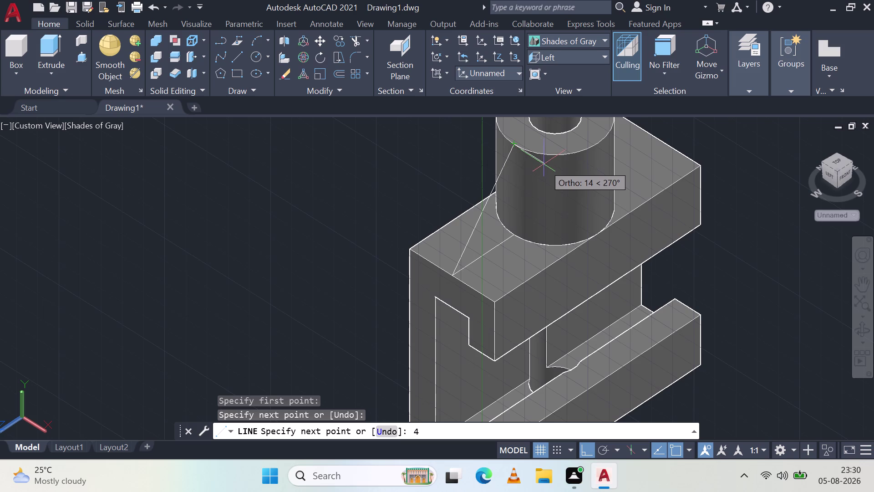
key(period)
text(5)
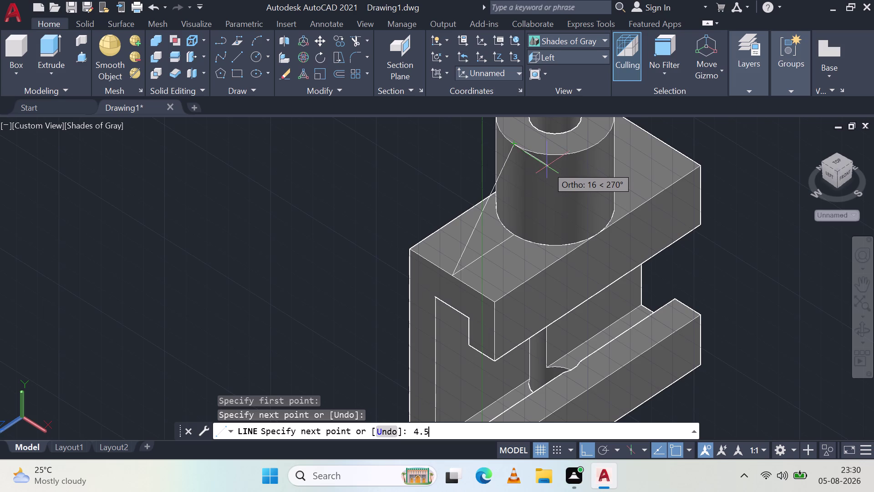
key(space)
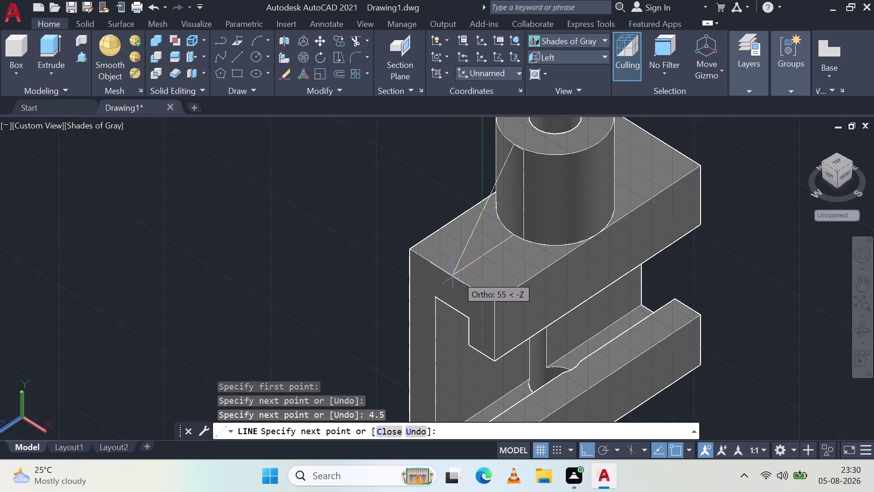
Pan across the boss and slotted lower part, then refit the whole bracket.
middle_drag(461, 274, 515, 282)
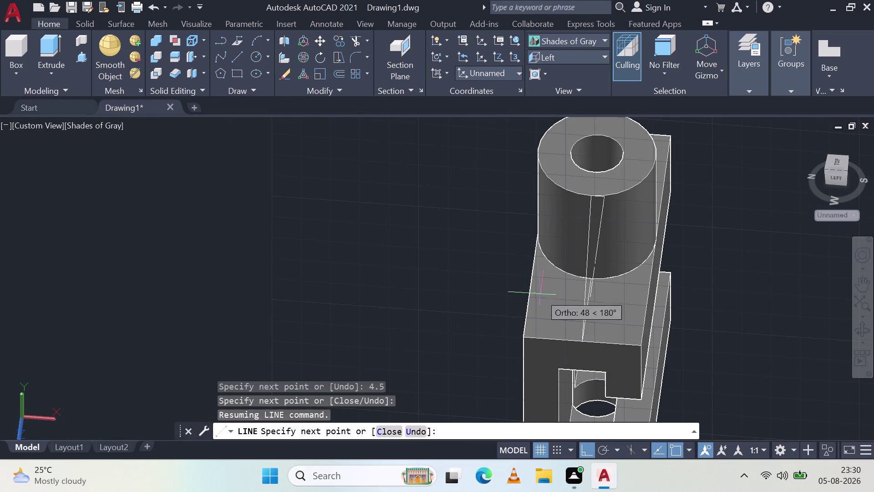
scroll(up, 3)
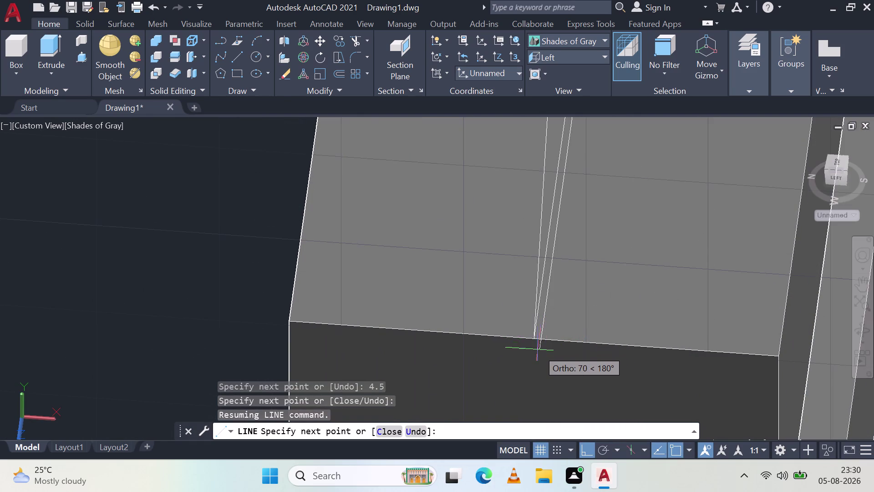
middle_drag(547, 351, 554, 326)
scroll(down, 3)
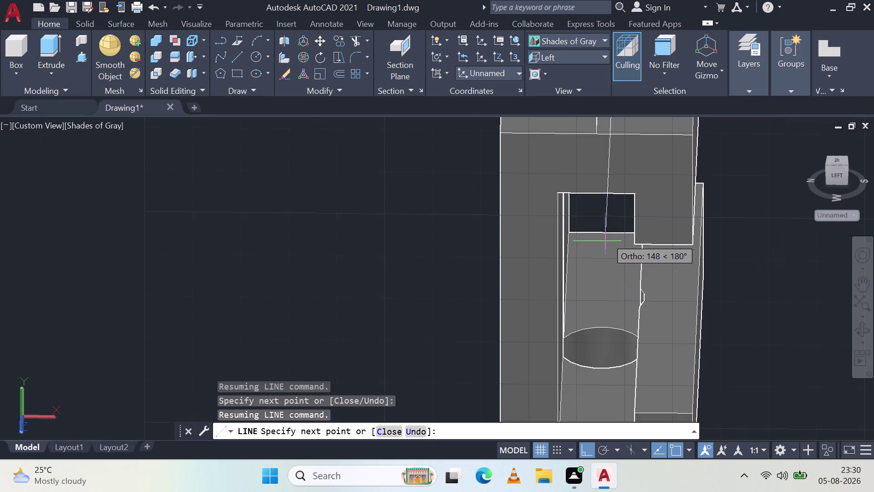
middle_drag(618, 164, 602, 179)
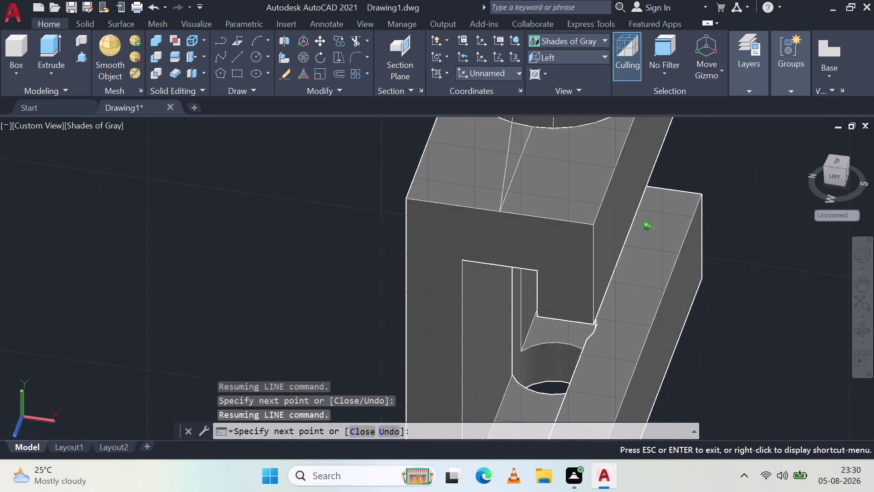
middle_drag(602, 179, 533, 188)
middle_click(533, 188)
scroll(down, 3)
middle_drag(508, 178, 535, 287)
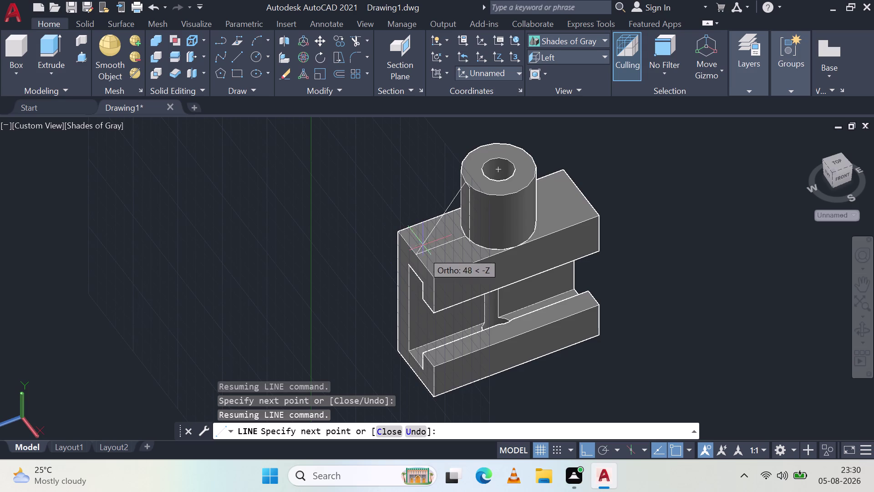
scroll(up, 3)
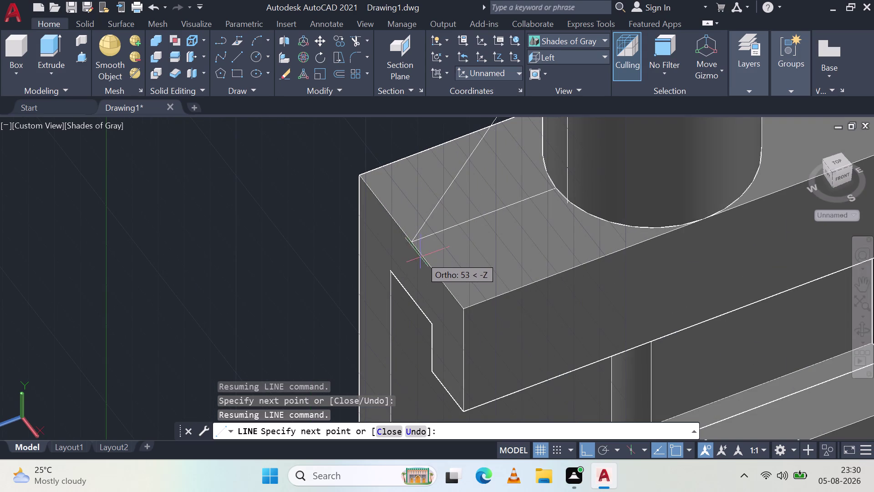
Place another line point on the block's top edge and end the line command.
click(419, 253)
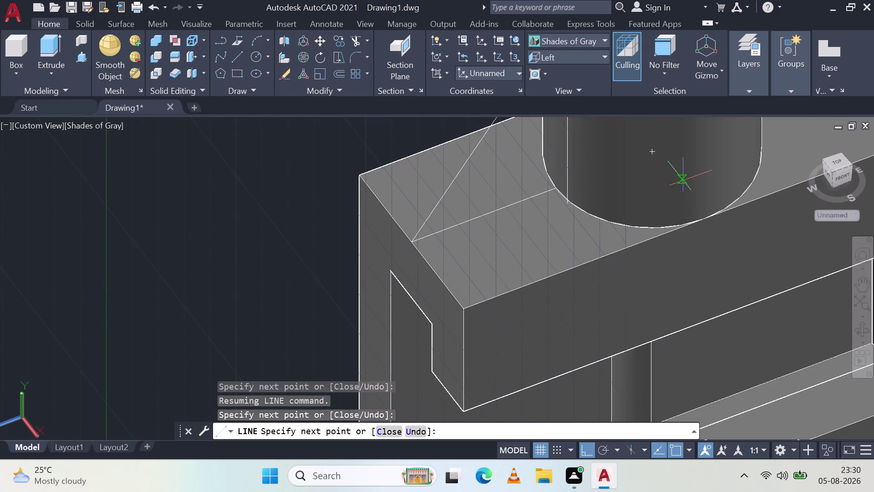
key(Escape)
scroll(up, 3)
key(Escape)
scroll(down, 3)
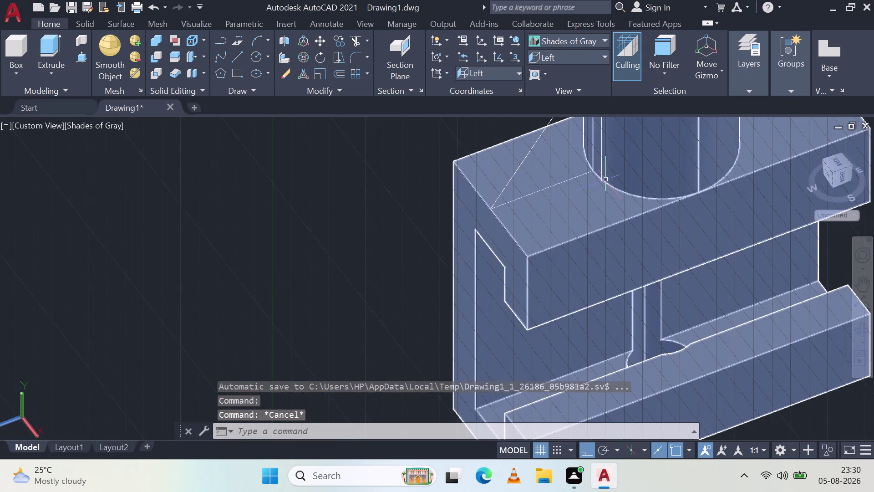
Zoom in near the inclined line and delete the first stray line.
key(Escape)
scroll(down, 3)
scroll(up, 3)
middle_drag(601, 155, 601, 166)
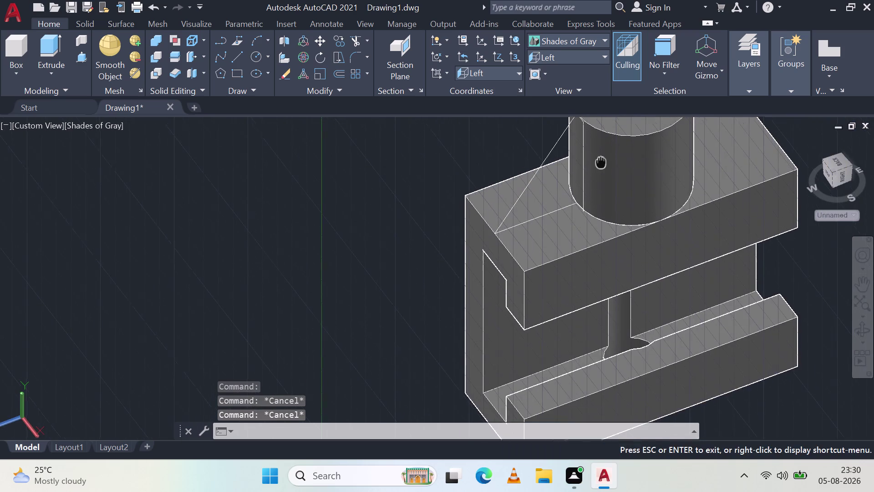
middle_drag(602, 165, 590, 234)
scroll(up, 3)
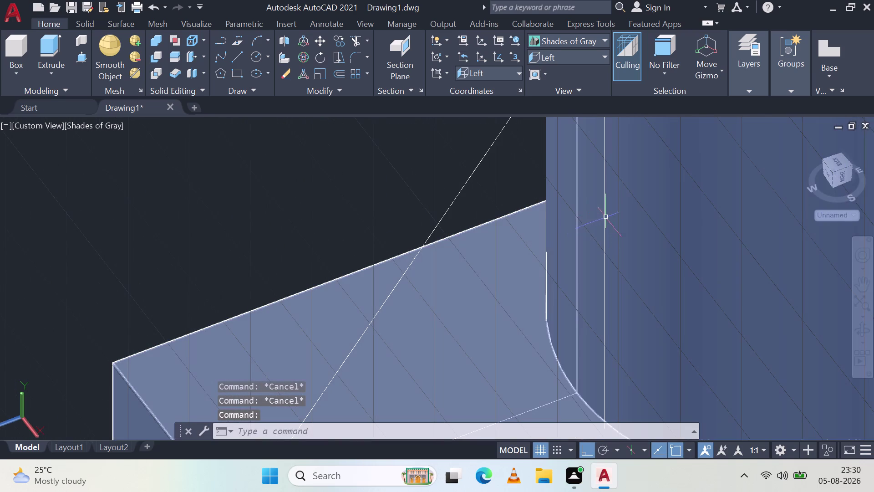
click(606, 214)
key(Delete)
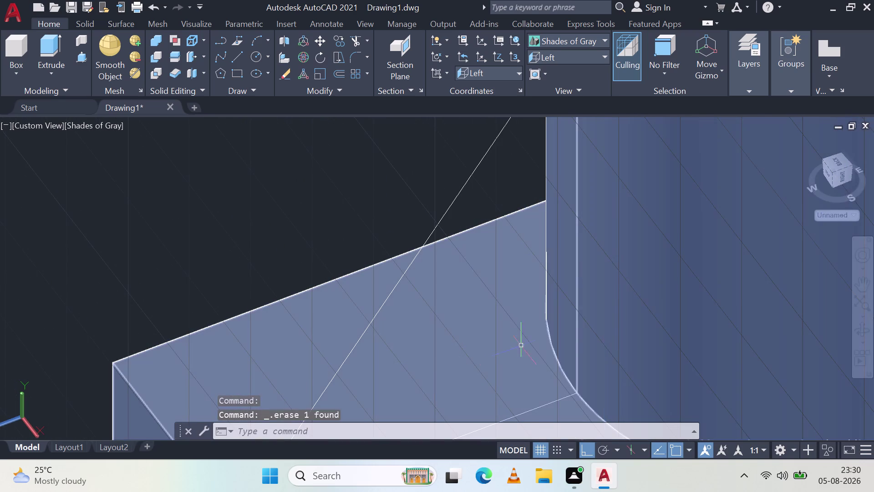
Delete the short stray line near the boss.
scroll(down, 3)
key(Escape)
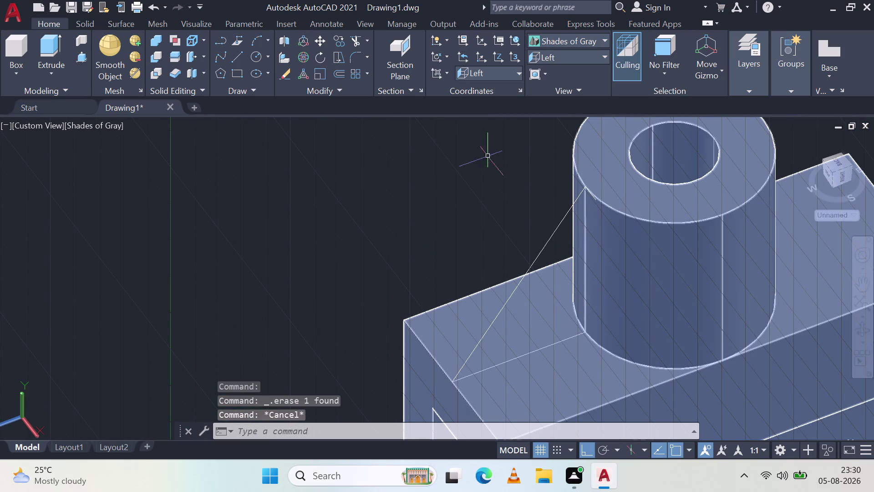
key(Escape)
key(Escape)
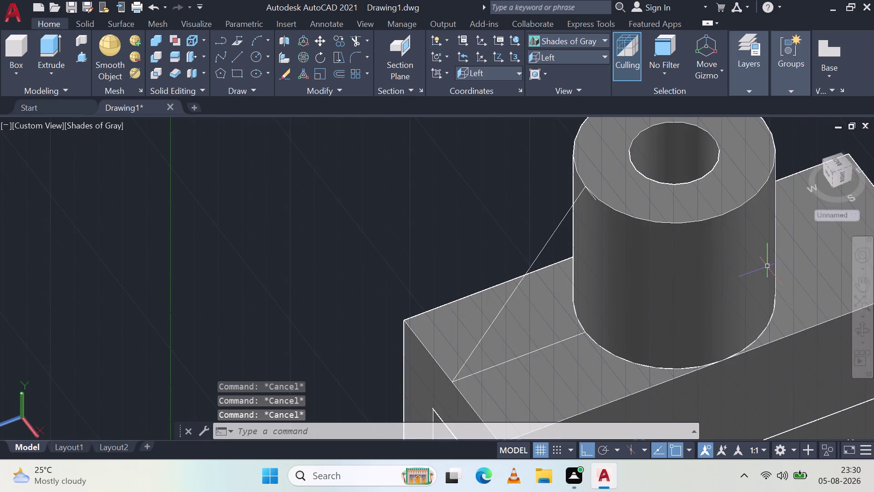
scroll(up, 3)
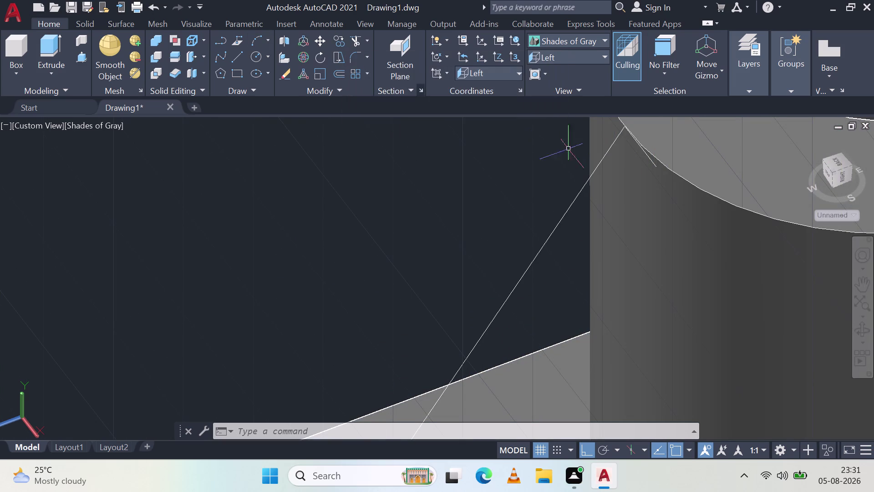
scroll(up, 3)
click(672, 141)
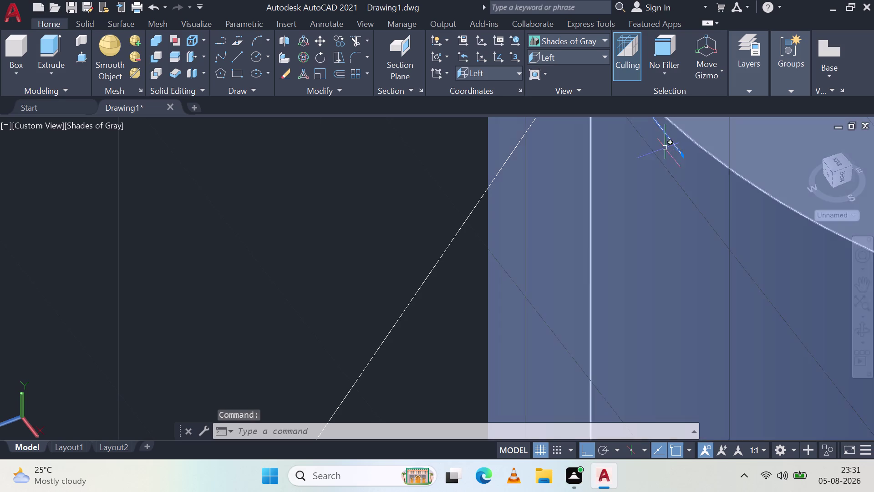
key(Delete)
scroll(down, 3)
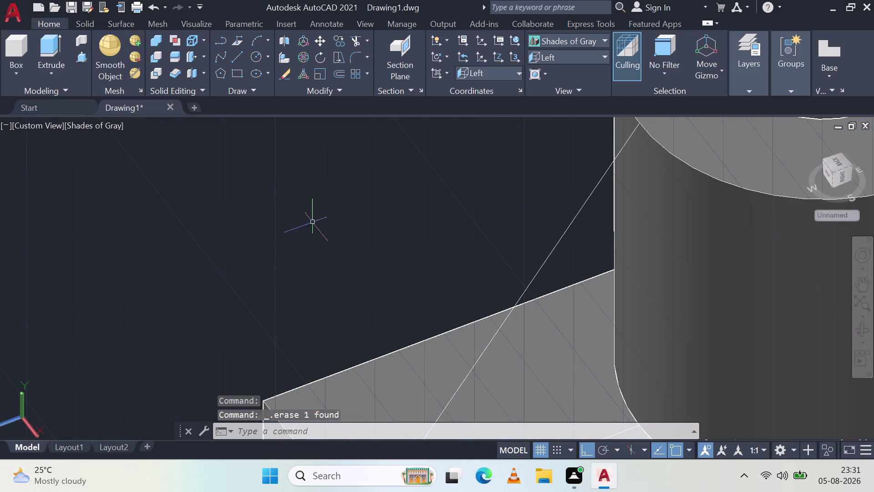
scroll(down, 3)
Copy the inclined line 4.5 units from its upper endpoint as the first parallel copy.
key(Escape)
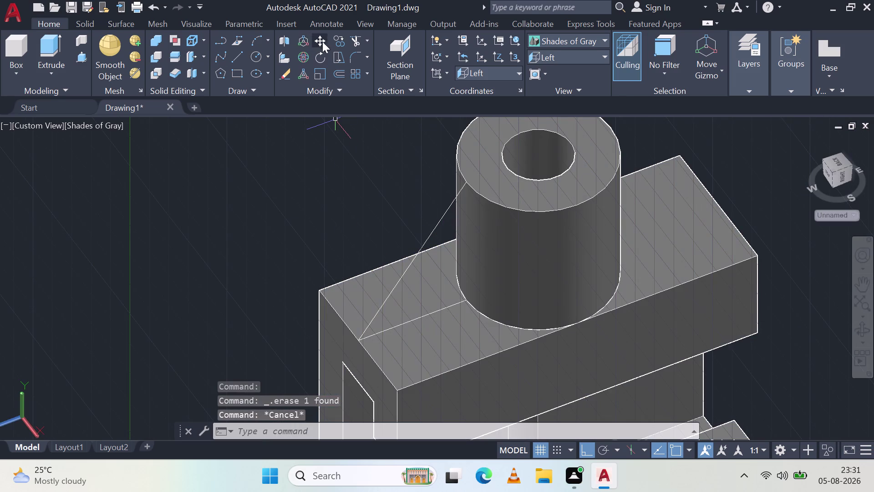
click(337, 38)
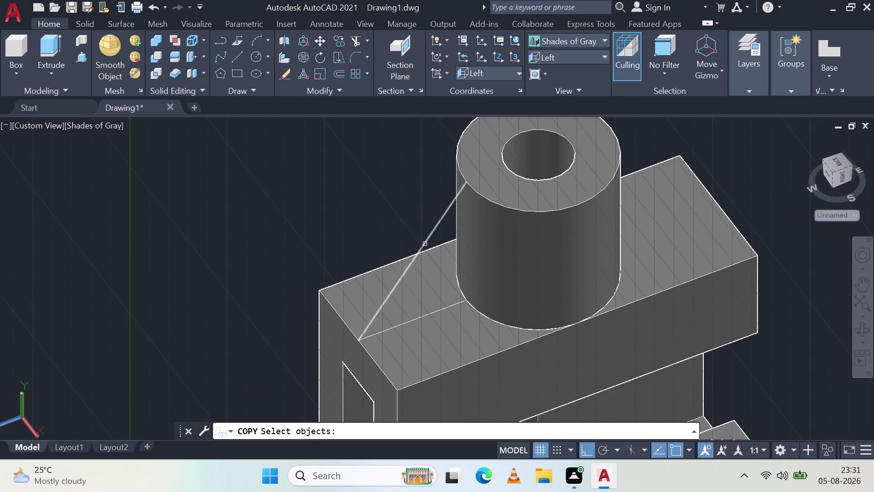
click(425, 244)
key(space)
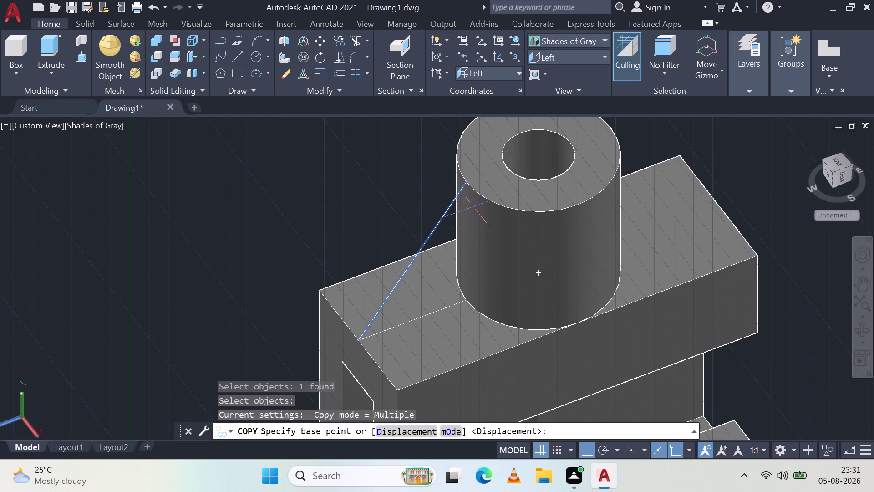
click(467, 181)
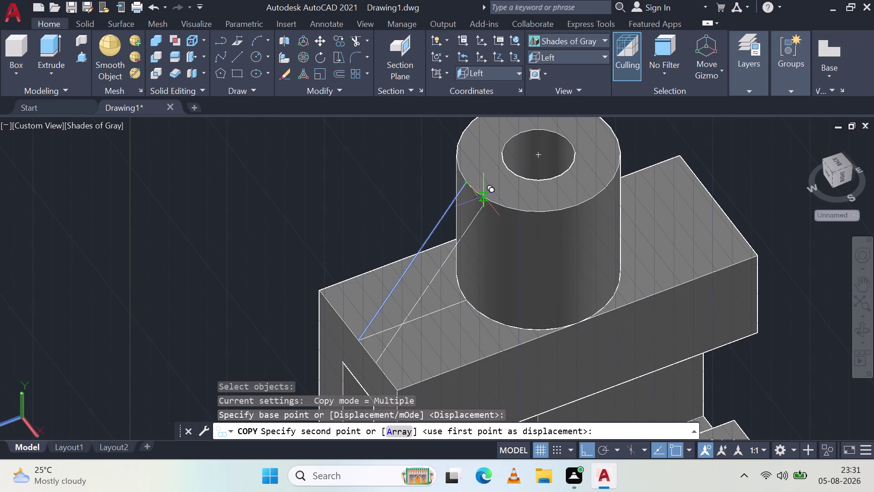
text(4.)
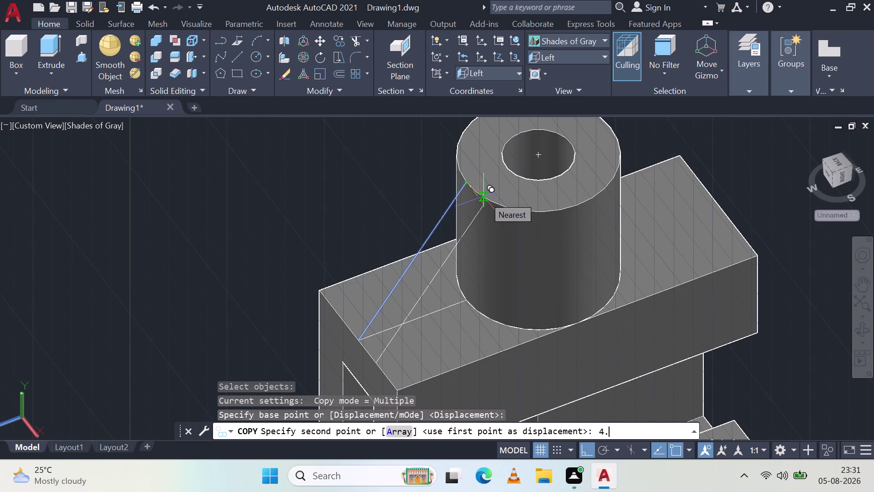
key(5)
key(space)
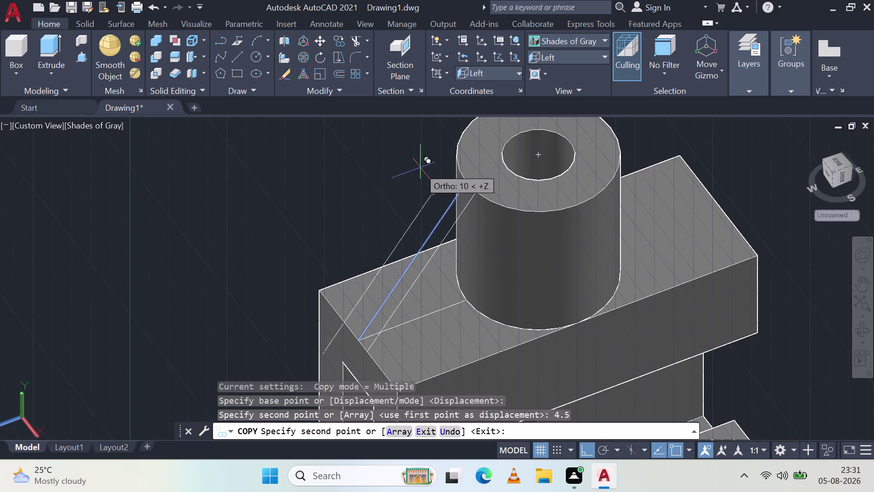
Place a second copy of the inclined line 4.5 units away in the other direction.
scroll(up, 3)
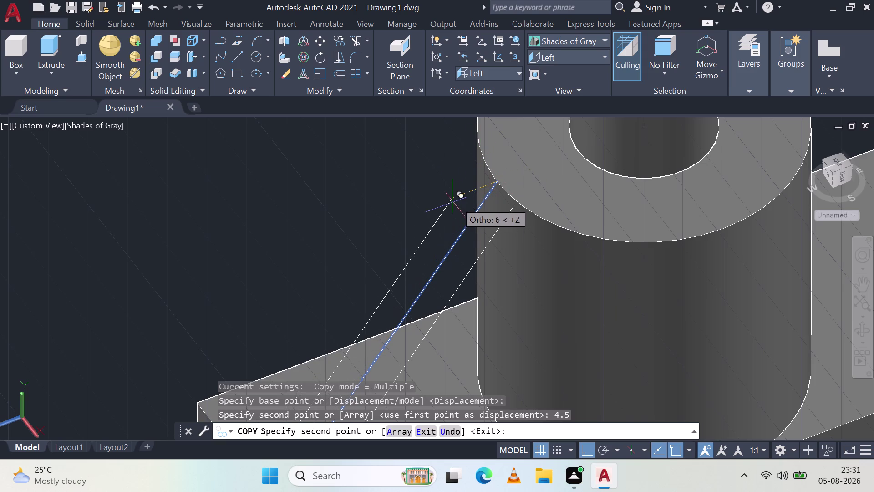
scroll(up, 3)
scroll(up, 3)
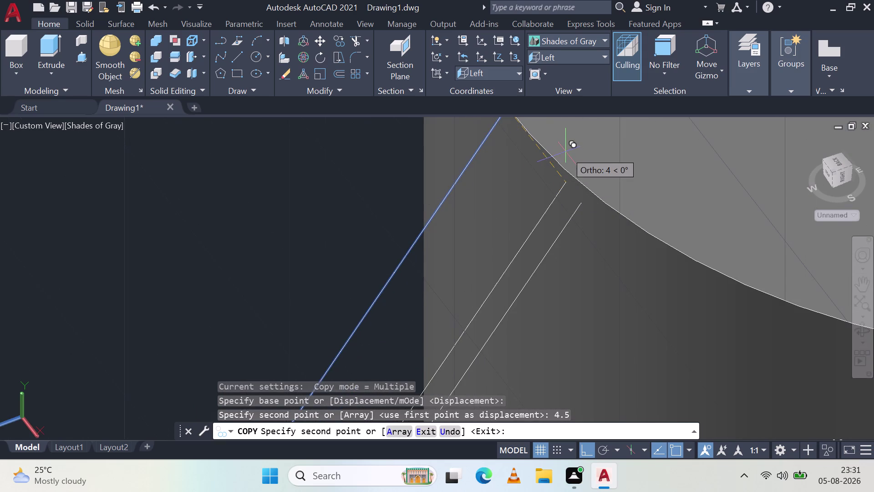
scroll(down, 3)
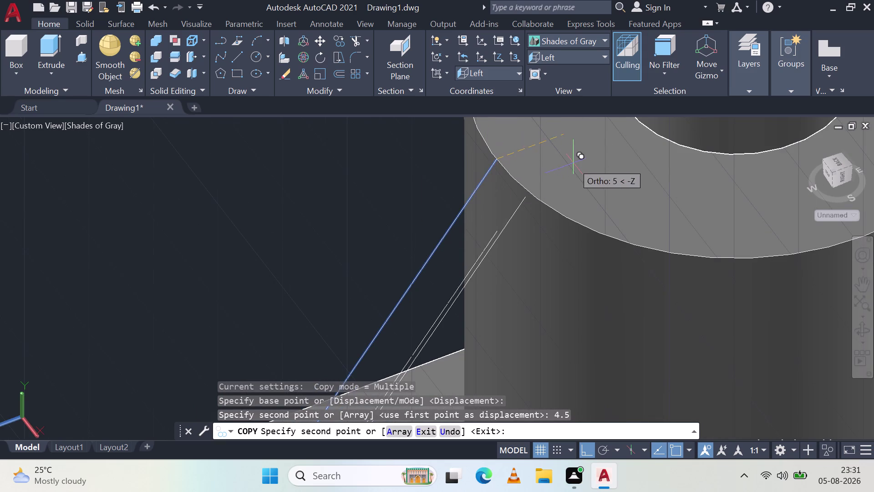
scroll(down, 3)
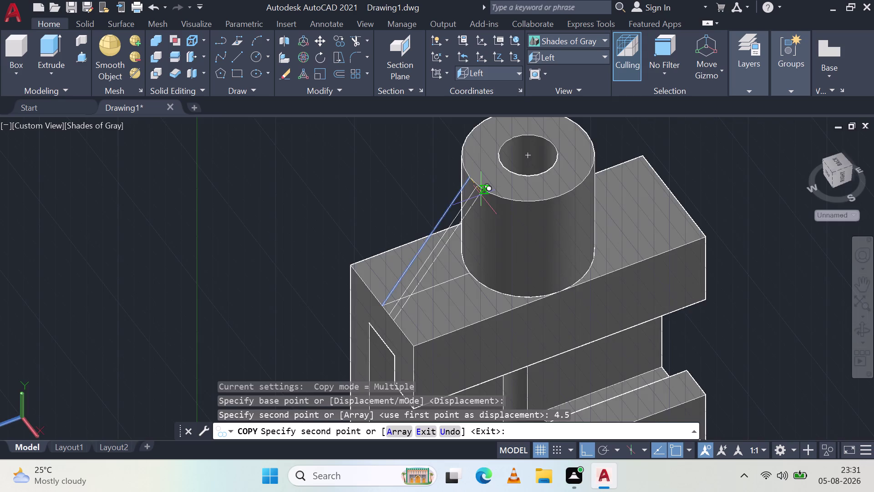
scroll(up, 3)
middle_drag(417, 138, 509, 239)
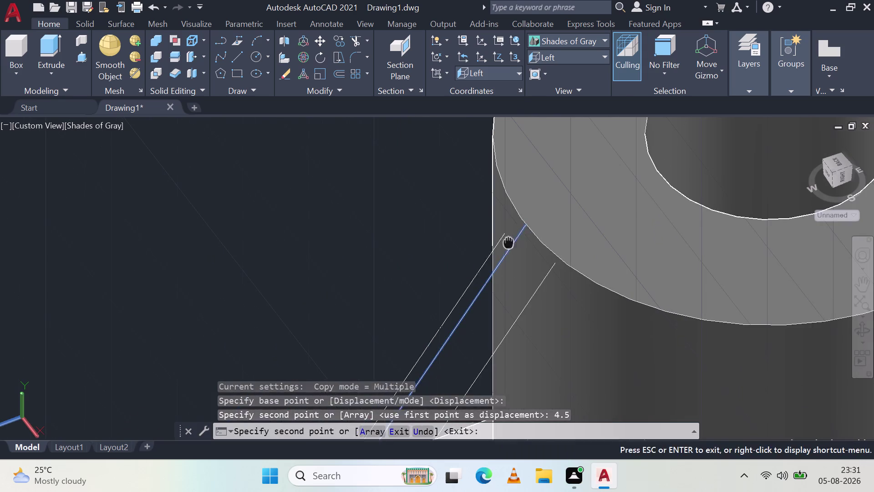
middle_drag(509, 240, 510, 241)
middle_click(510, 240)
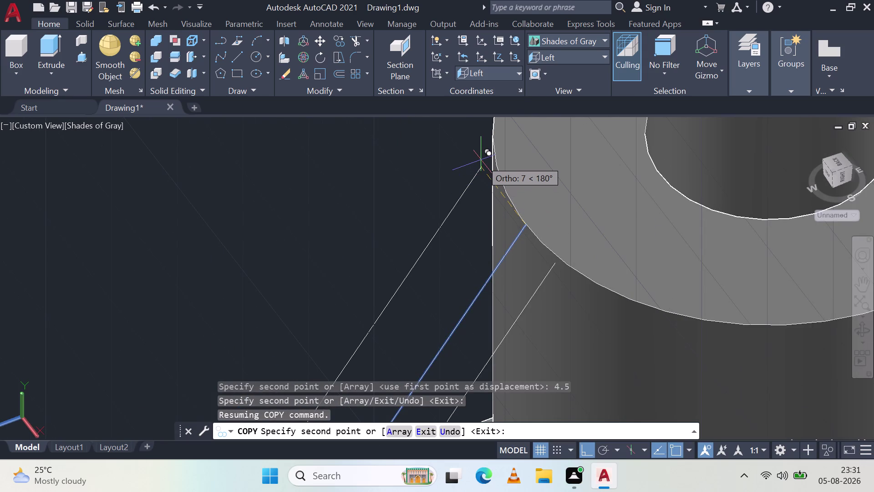
text(4.)
text(5)
key(space)
key(Escape)
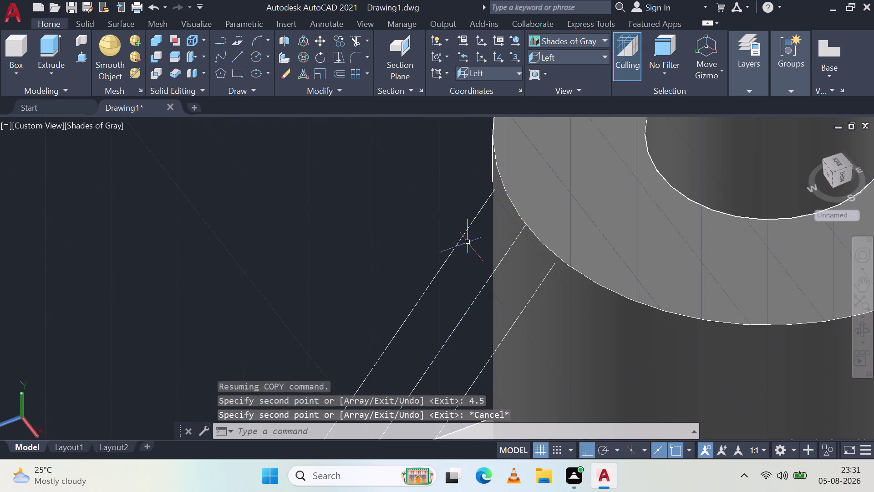
scroll(down, 3)
Delete a stray line near the base of the boss.
middle_drag(406, 286, 501, 272)
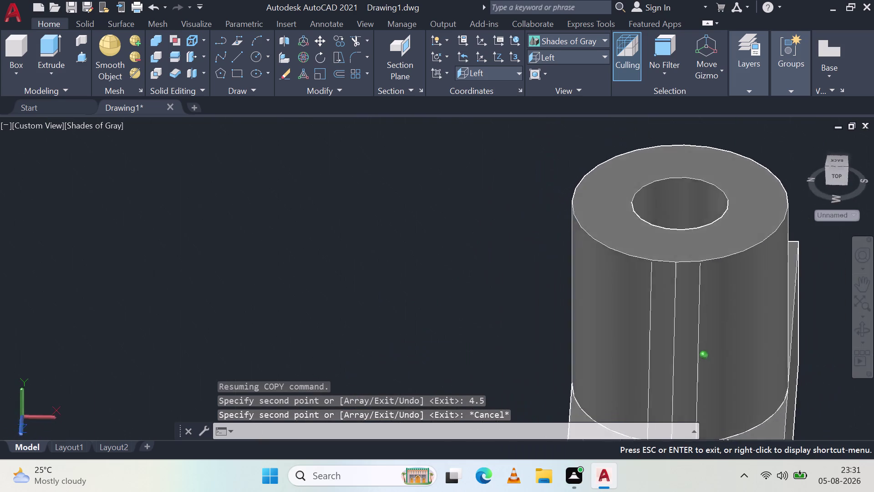
middle_drag(501, 273, 525, 252)
middle_drag(724, 338, 582, 271)
scroll(up, 3)
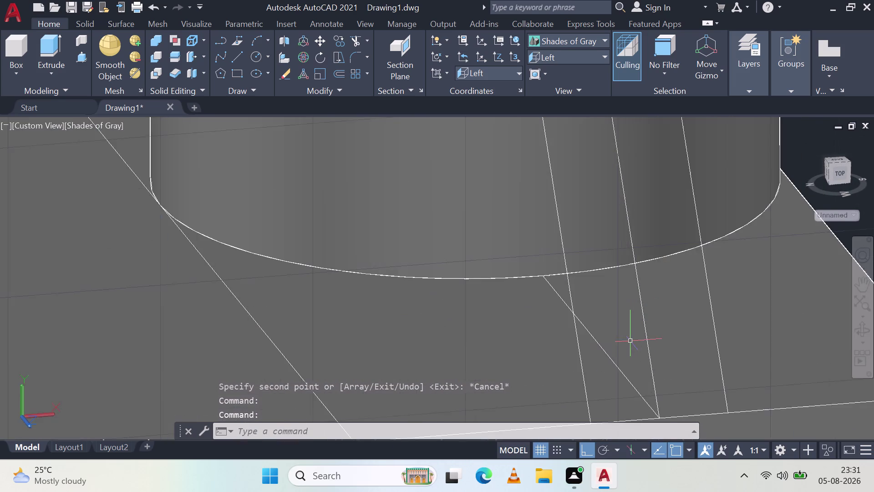
click(634, 254)
key(Delete)
Erase the stray diagonal line across the block's top face.
scroll(down, 3)
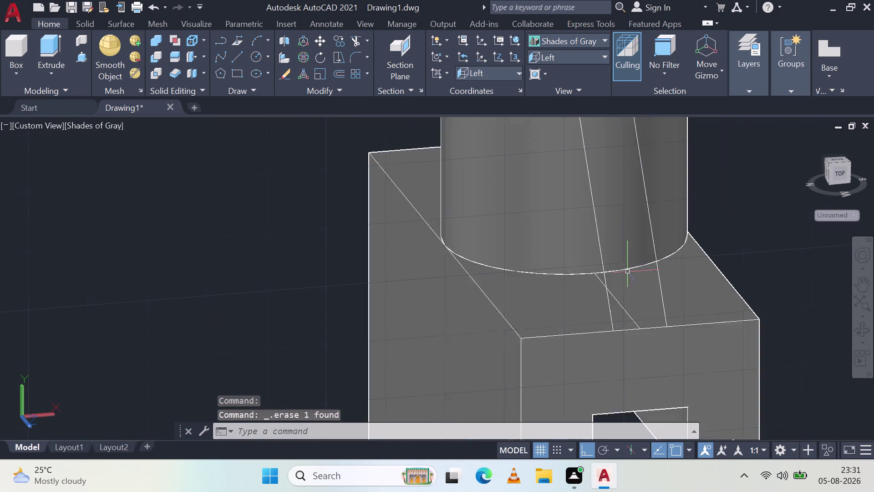
key(Escape)
scroll(down, 3)
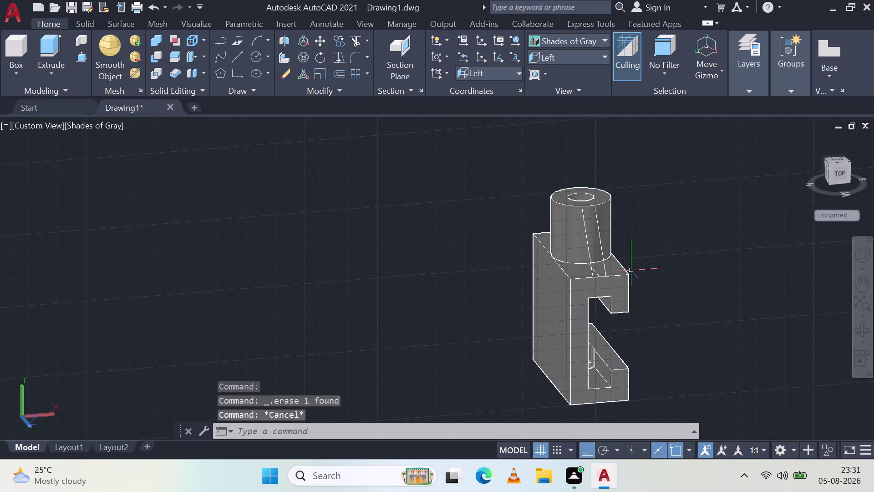
middle_drag(634, 258, 548, 291)
scroll(up, 3)
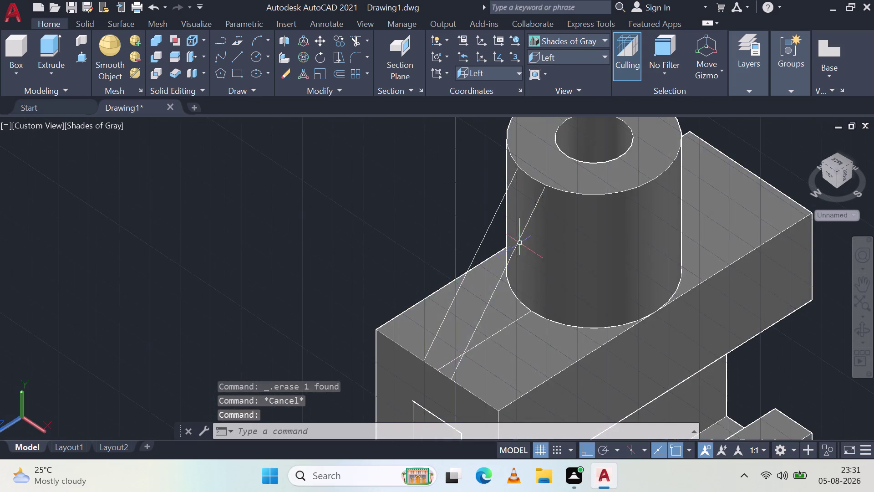
middle_drag(543, 297, 577, 298)
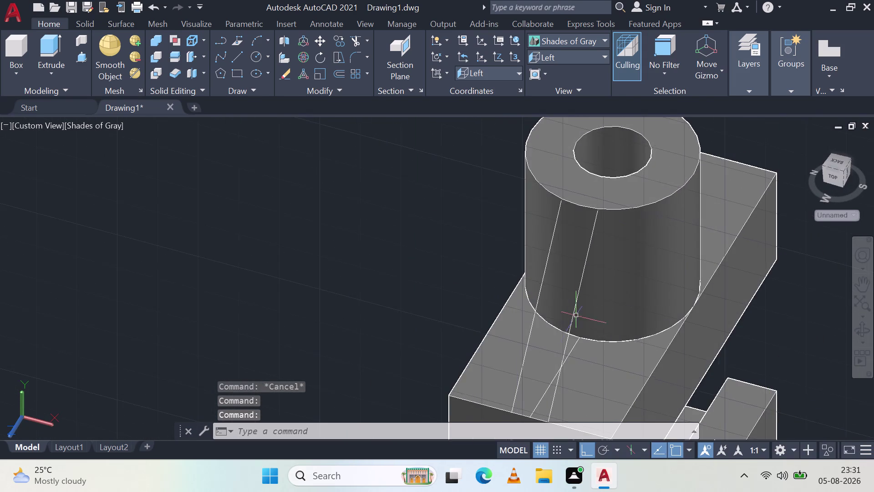
scroll(up, 3)
middle_drag(593, 366, 645, 253)
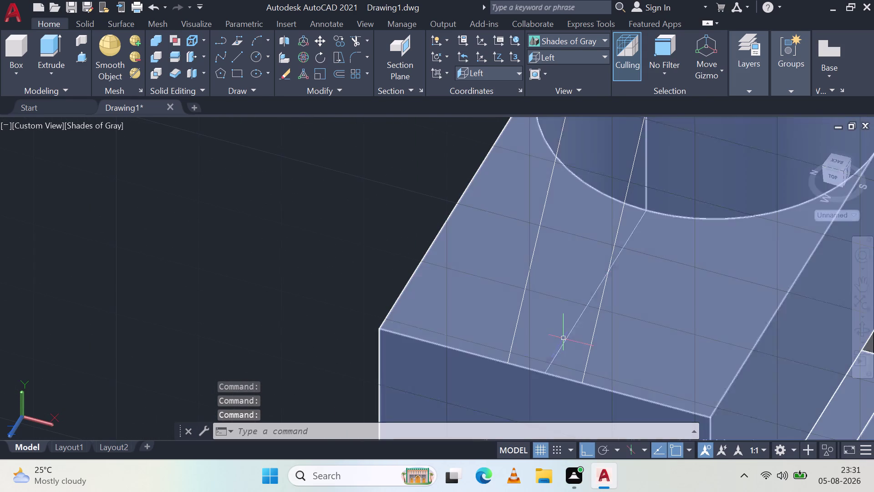
click(563, 341)
key(Delete)
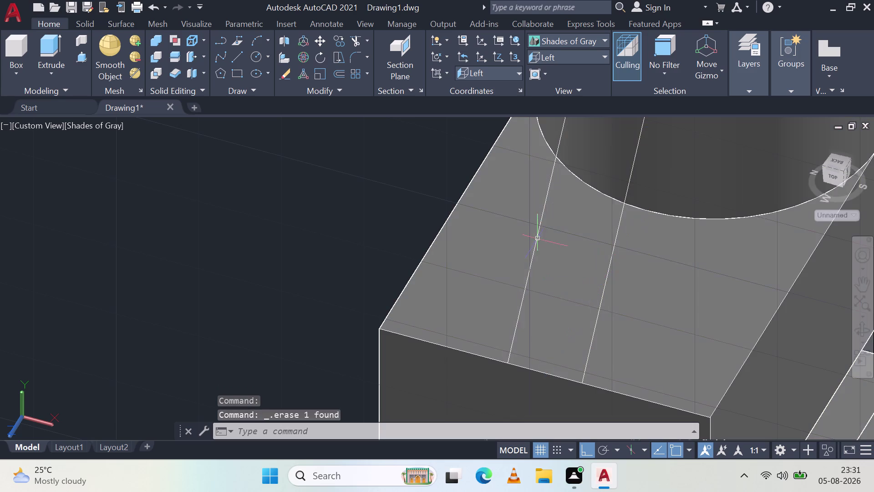
Orbit around the bracket to check the boss and block from several sides.
middle_drag(553, 298, 581, 307)
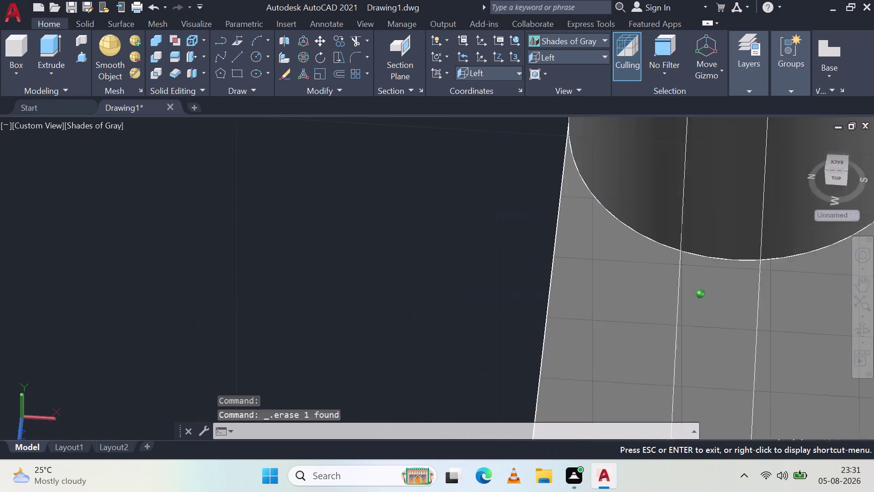
middle_drag(582, 306, 581, 278)
scroll(down, 3)
middle_drag(670, 231, 492, 319)
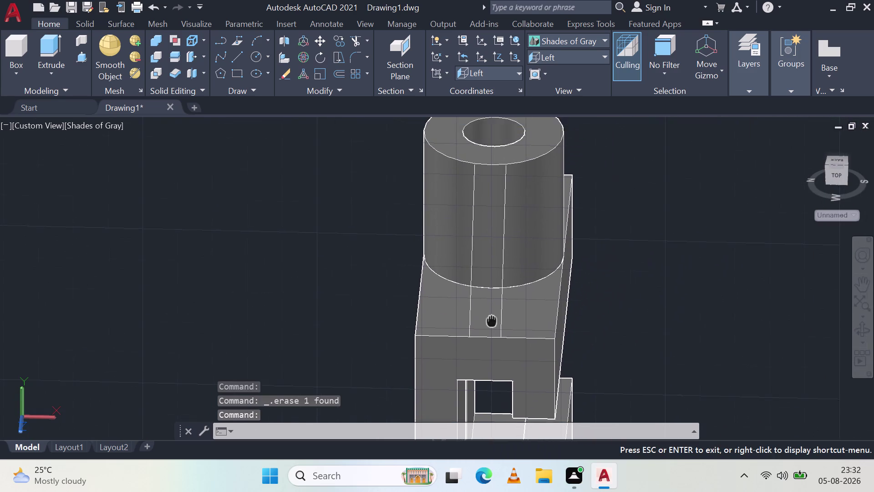
middle_drag(492, 320, 491, 322)
middle_drag(442, 316, 491, 310)
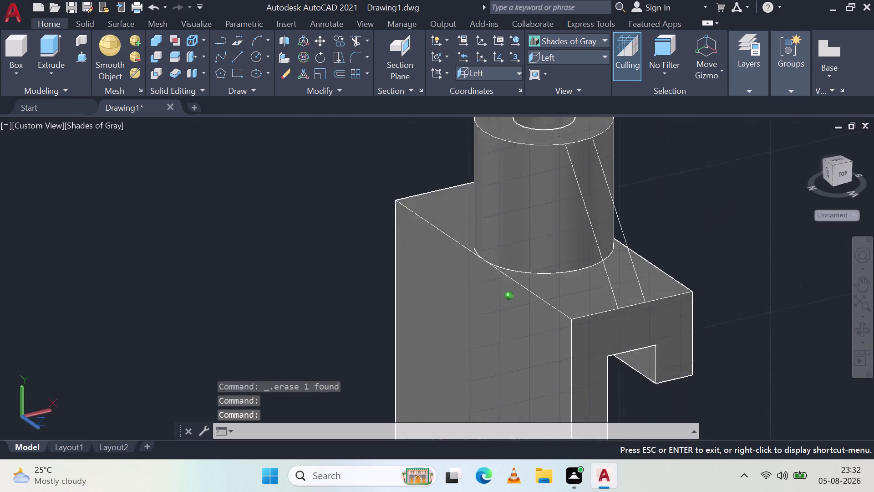
middle_drag(490, 311, 313, 277)
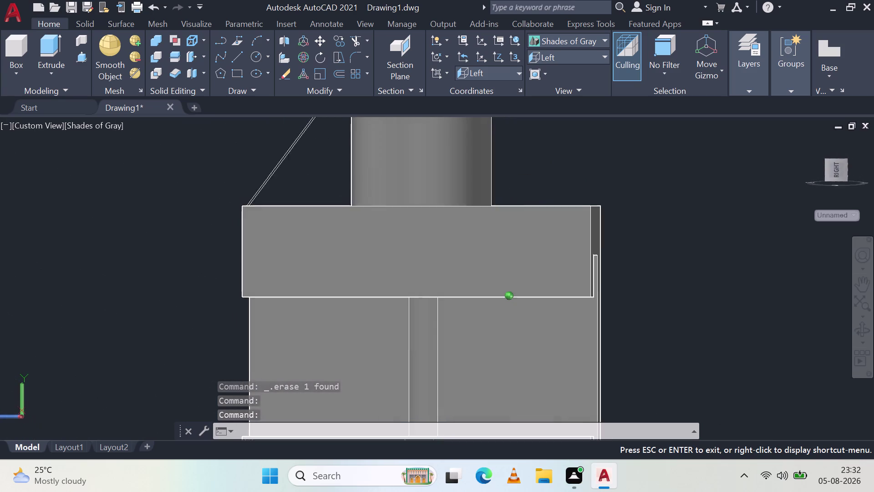
middle_drag(314, 277, 439, 314)
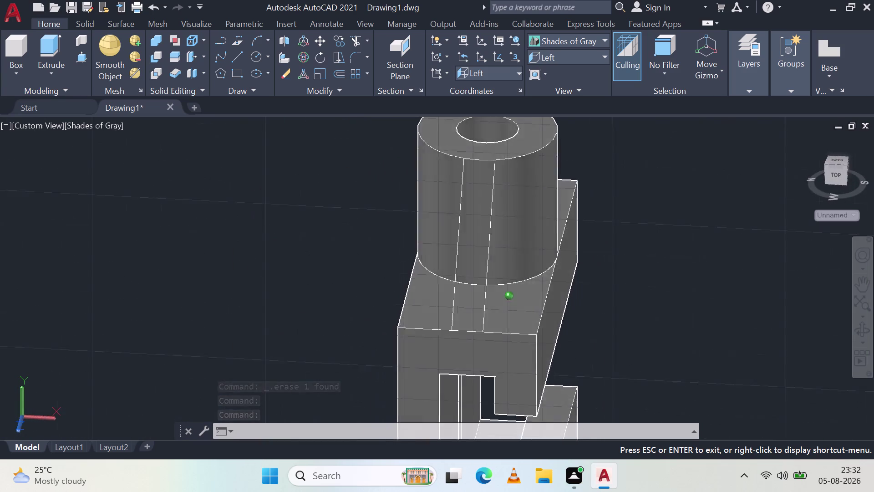
middle_drag(439, 314, 442, 311)
click(235, 58)
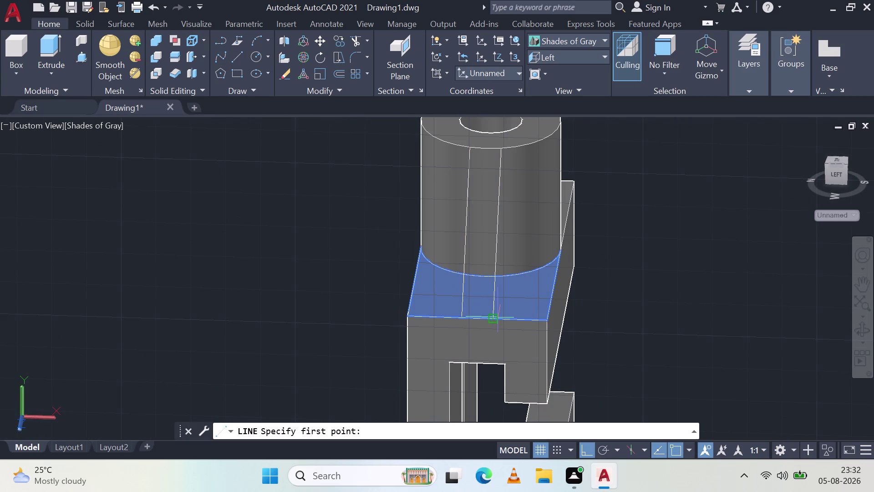
scroll(up, 3)
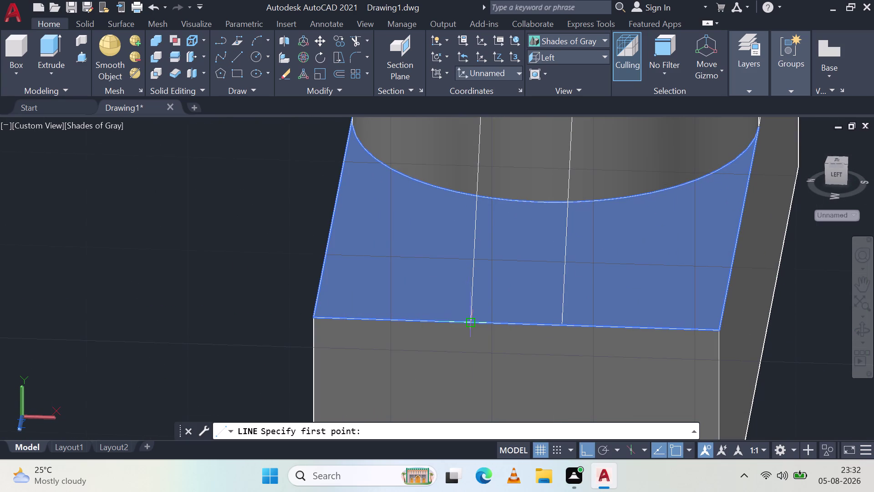
click(468, 322)
click(564, 322)
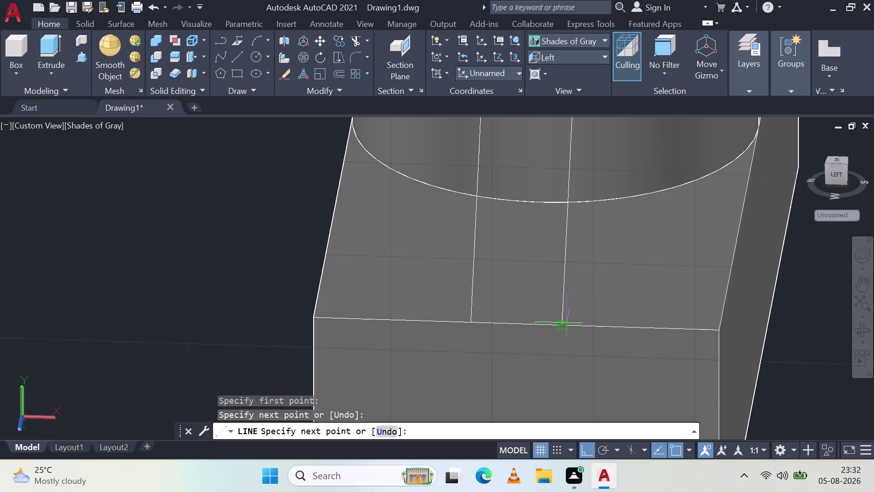
key(Escape)
scroll(down, 3)
middle_drag(539, 156, 539, 292)
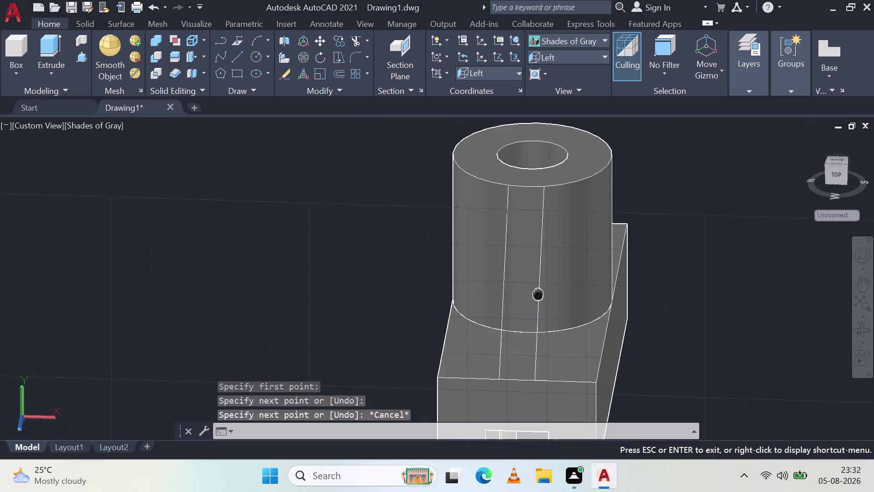
middle_drag(538, 292, 539, 302)
scroll(up, 3)
middle_drag(516, 174, 510, 311)
middle_click(511, 315)
scroll(up, 3)
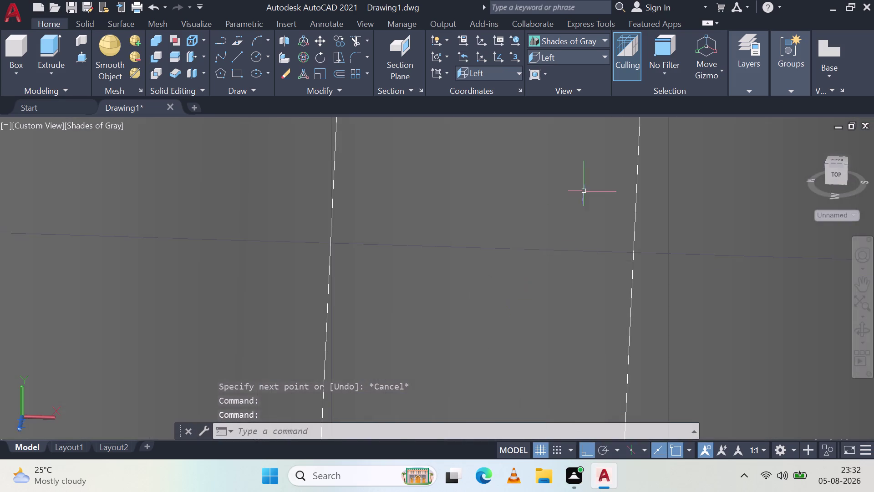
middle_drag(585, 191, 518, 334)
middle_click(518, 335)
click(570, 40)
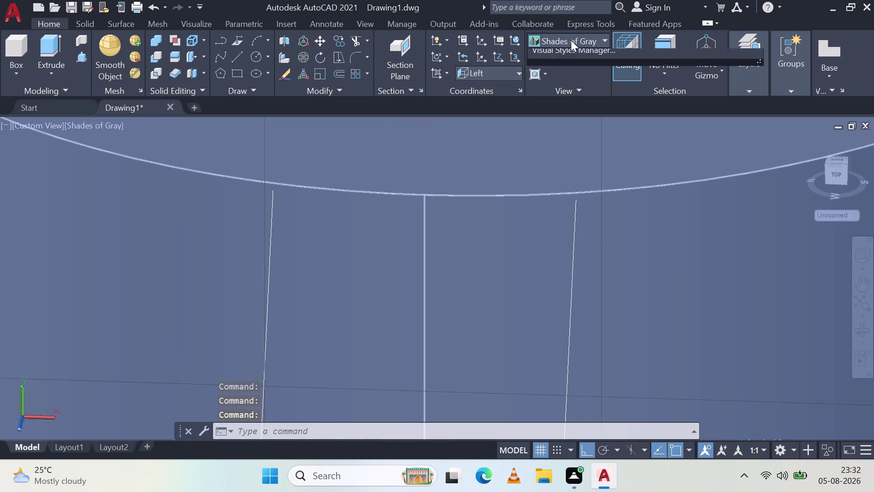
Switch the bracket's visual style to 2D Wireframe.
click(561, 68)
scroll(up, 3)
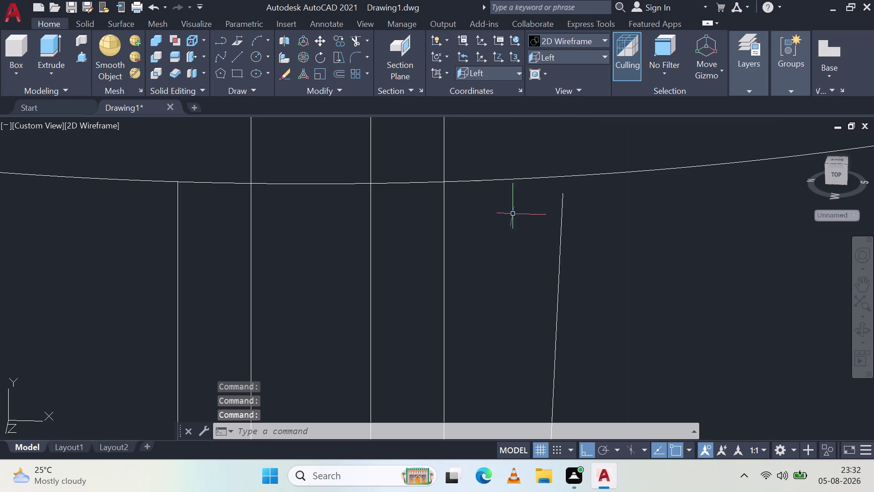
scroll(down, 3)
scroll(down, 3)
scroll(down, 3)
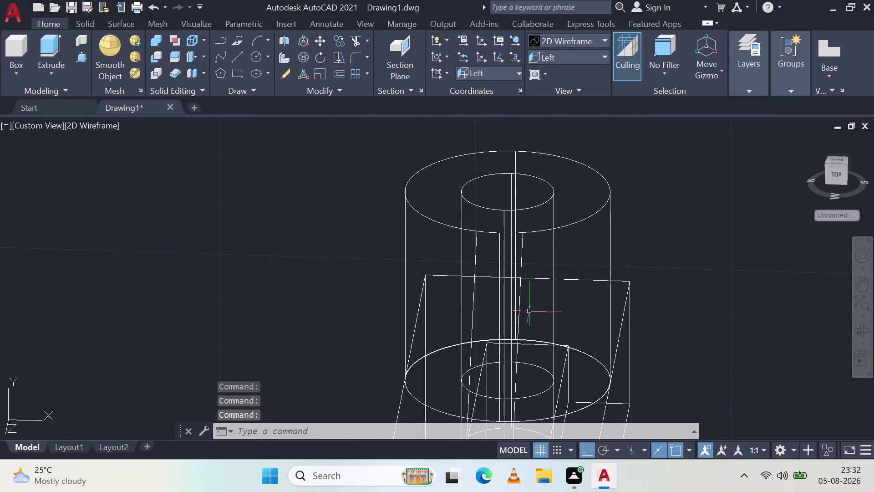
Orbit the wireframe model around the boss and its bore.
middle_drag(542, 280, 512, 307)
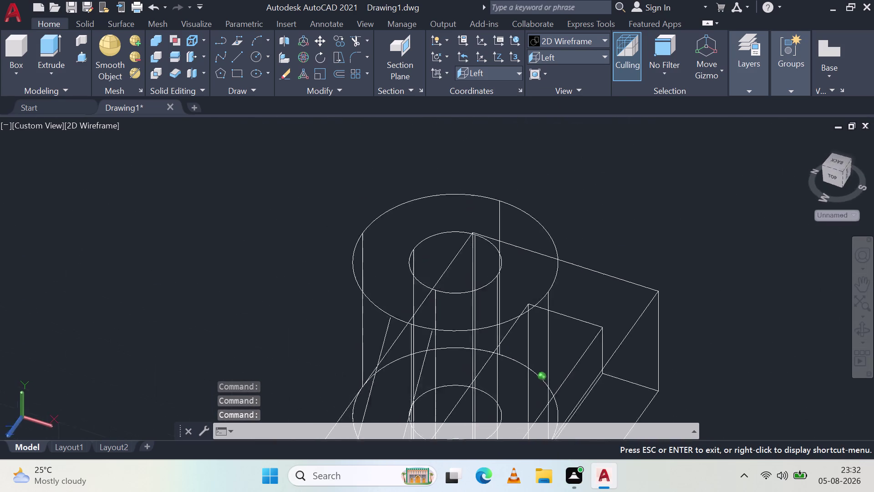
middle_drag(512, 306, 536, 313)
middle_click(536, 312)
middle_drag(537, 344, 614, 183)
middle_click(614, 183)
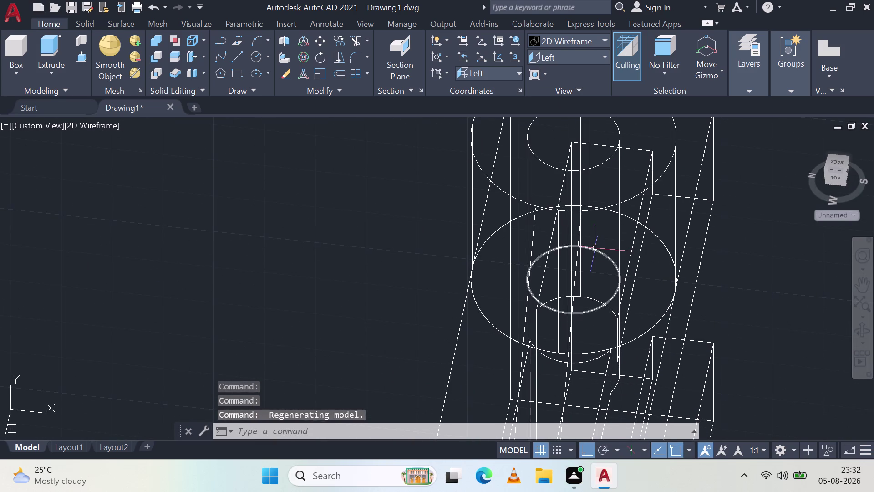
middle_drag(594, 248, 587, 253)
middle_click(588, 253)
middle_click(588, 253)
scroll(up, 3)
scroll(up, 3)
scroll(down, 3)
scroll(down, 3)
Pan across the block and zoom in on the rib's upper end near the boss.
middle_drag(484, 254, 392, 223)
middle_drag(392, 154, 479, 275)
middle_click(479, 275)
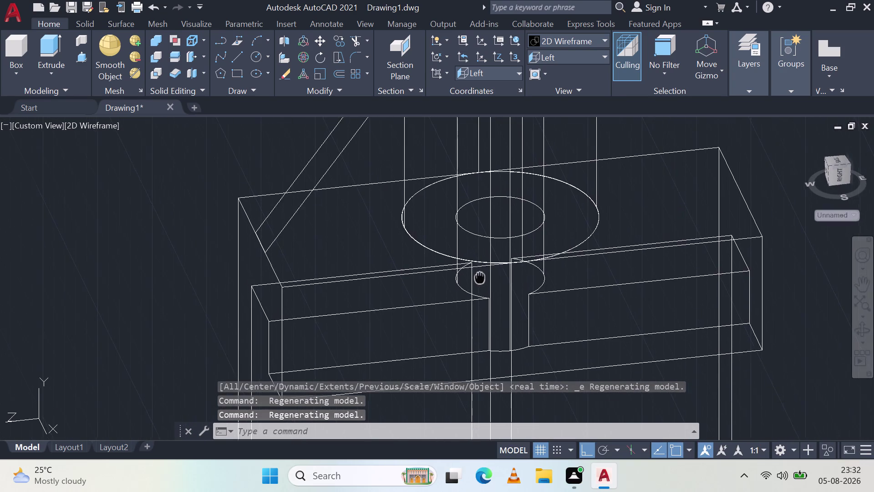
scroll(down, 3)
scroll(down, 3)
middle_drag(467, 197, 483, 269)
scroll(up, 3)
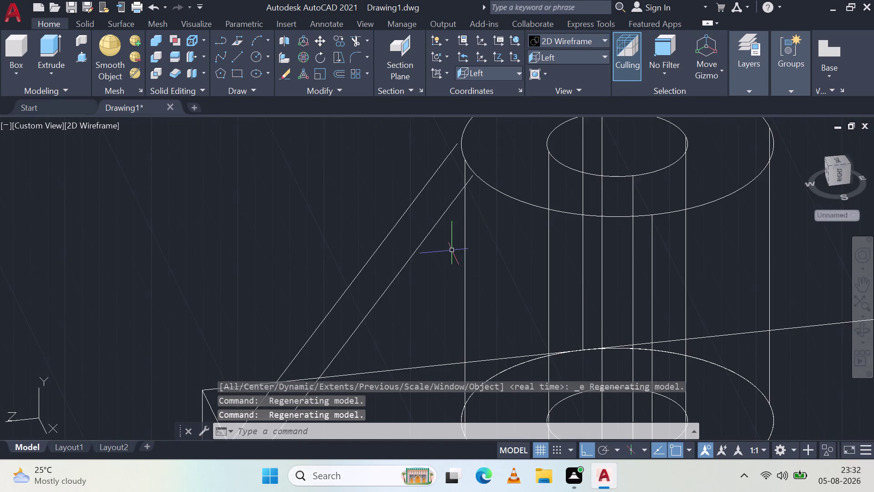
scroll(up, 3)
middle_drag(487, 160, 408, 288)
middle_click(407, 288)
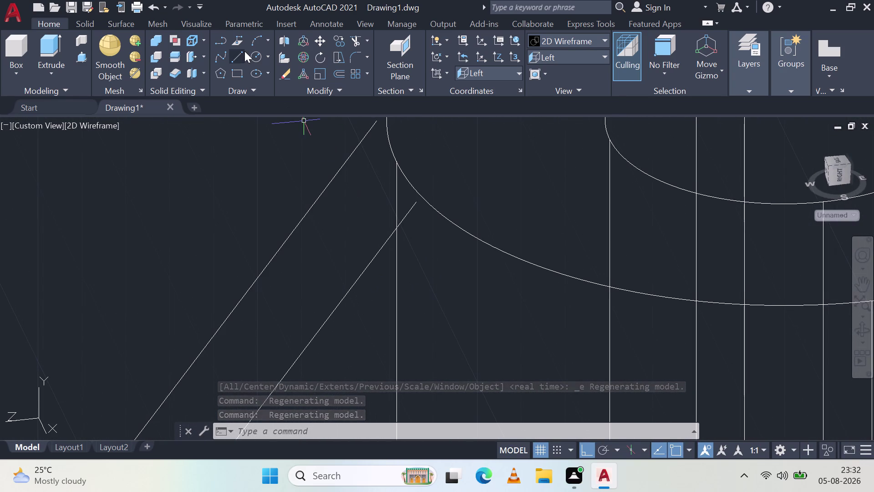
click(238, 51)
scroll(up, 3)
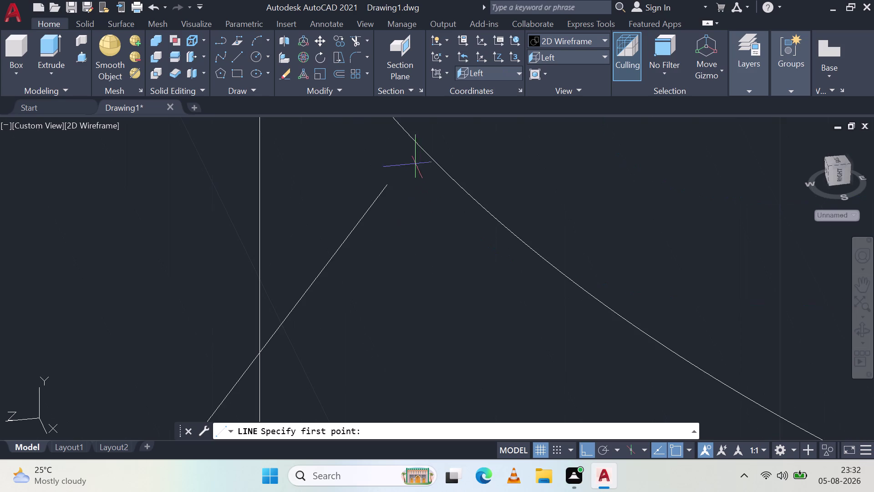
click(387, 187)
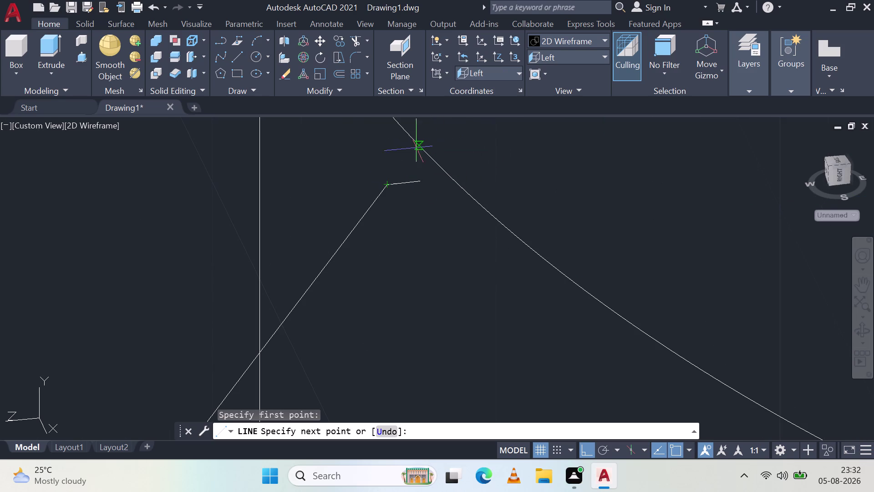
click(598, 448)
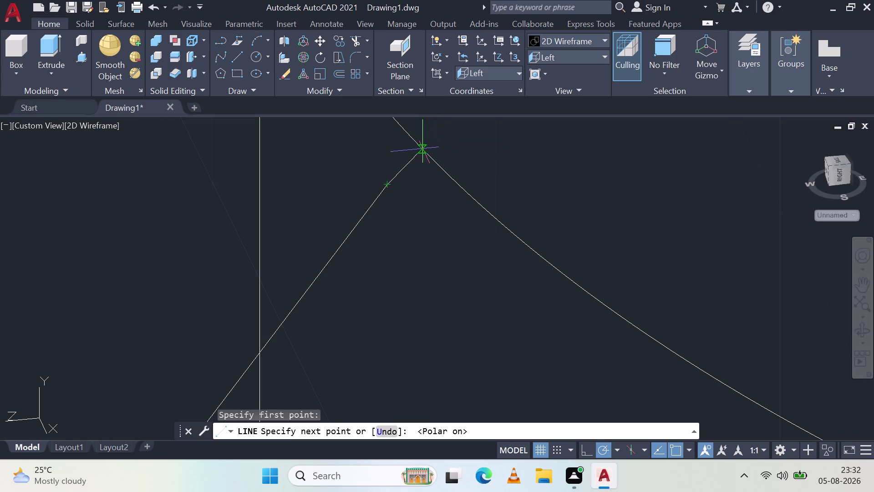
scroll(down, 3)
scroll(down, 3)
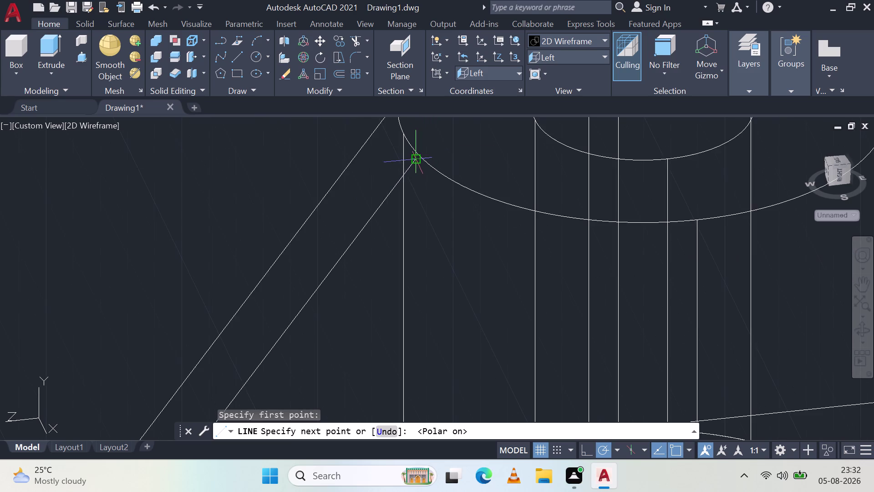
scroll(up, 3)
key(Escape)
scroll(down, 3)
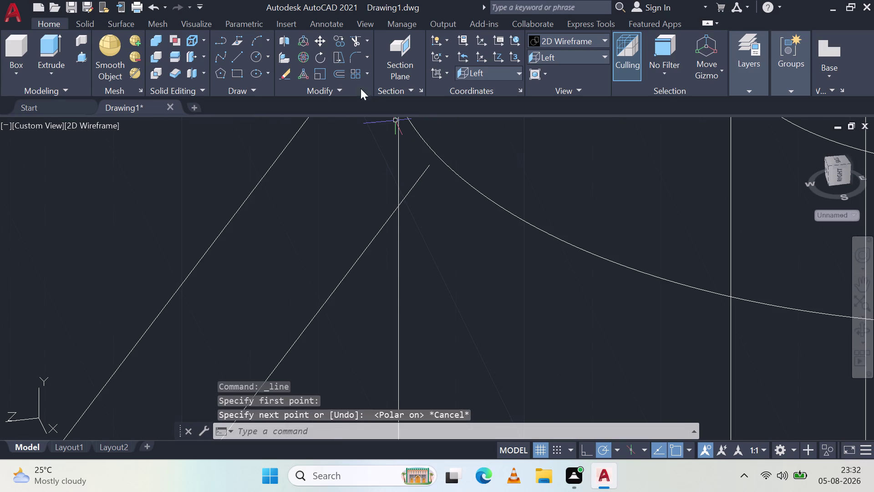
key(d)
key(i)
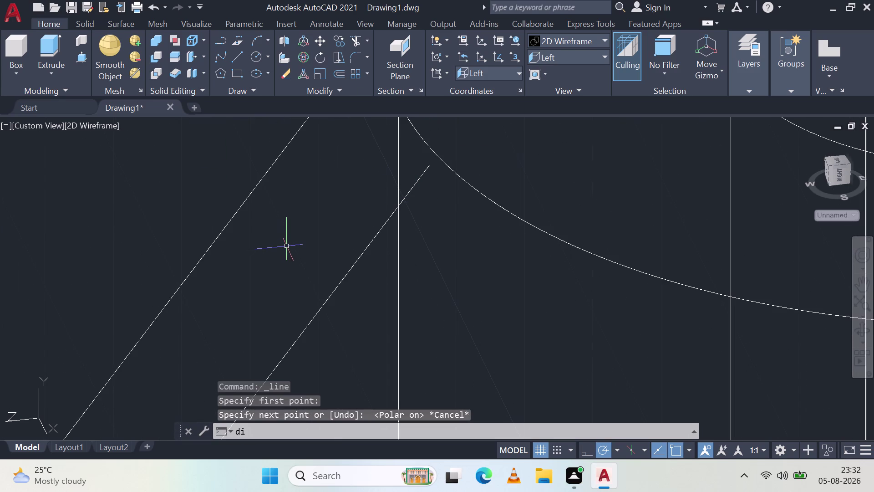
key(m)
key(space)
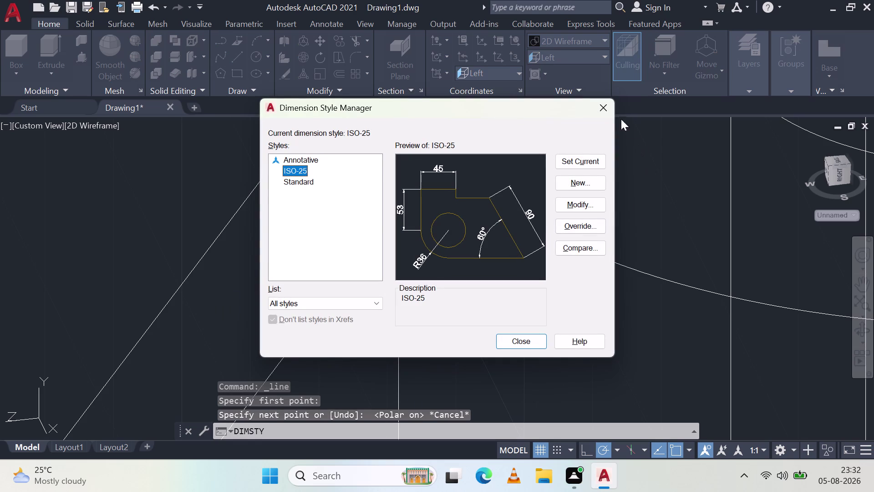
click(607, 109)
key(d)
key(i)
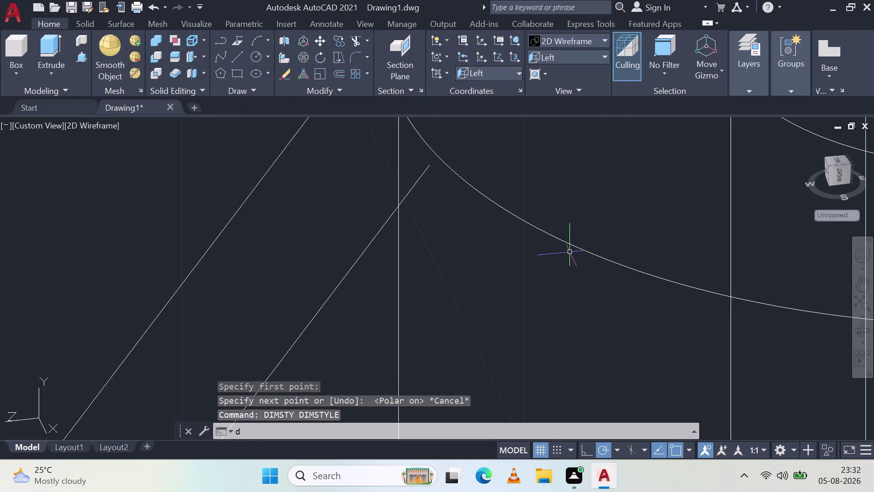
key(m)
key(space)
scroll(up, 3)
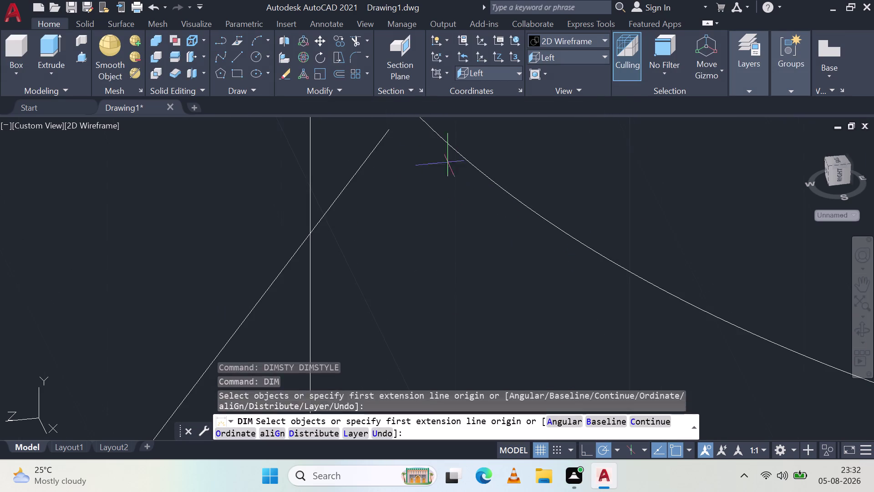
middle_drag(420, 135, 439, 311)
scroll(up, 3)
middle_click(440, 311)
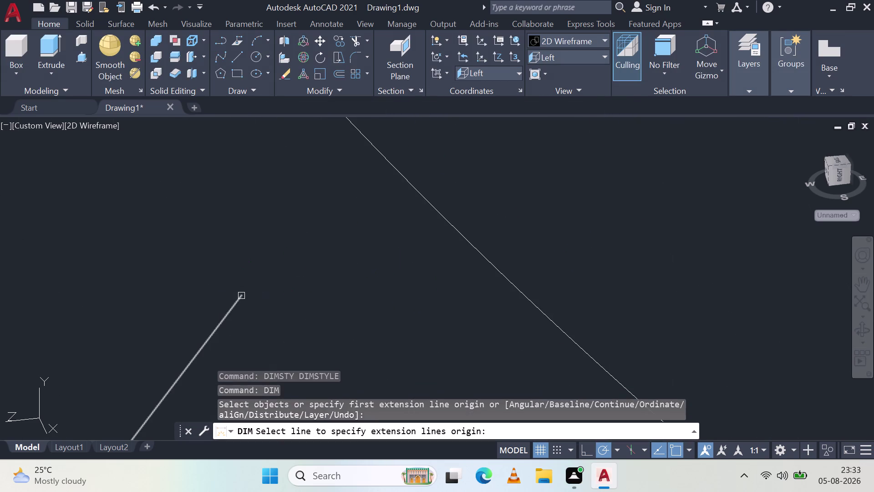
click(241, 295)
key(Escape)
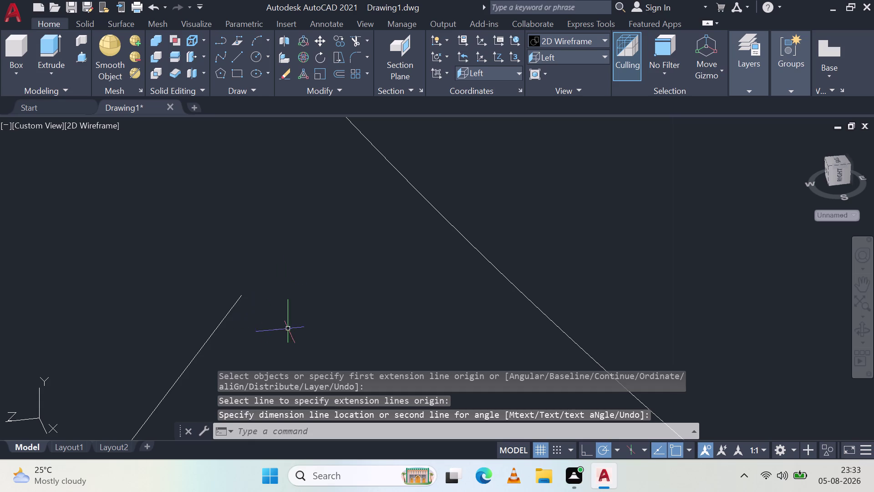
key(space)
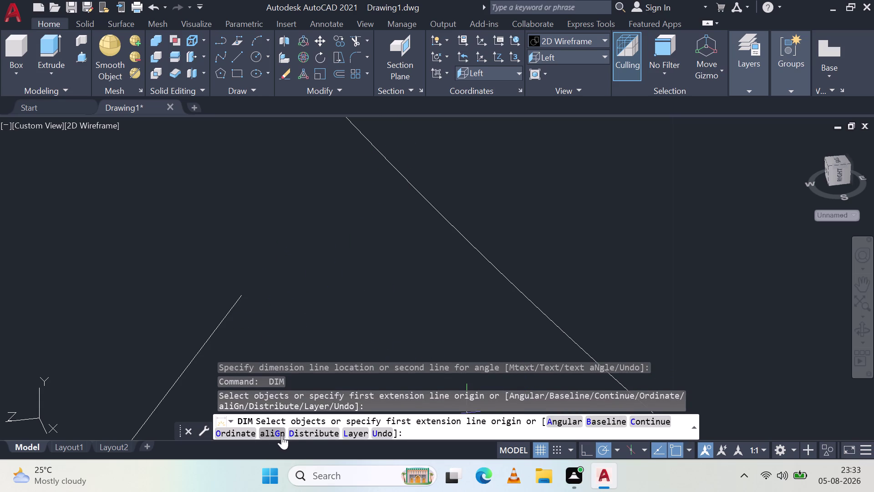
key(Escape)
key(d)
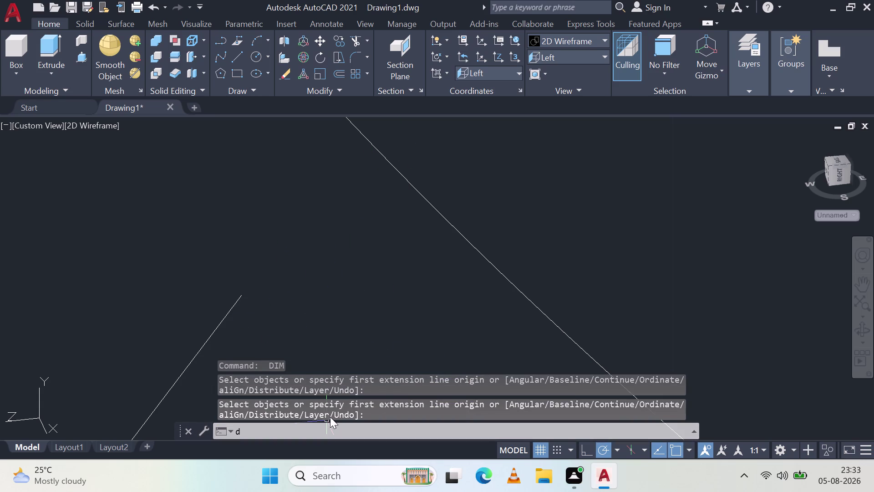
key(i)
key(m)
key(l)
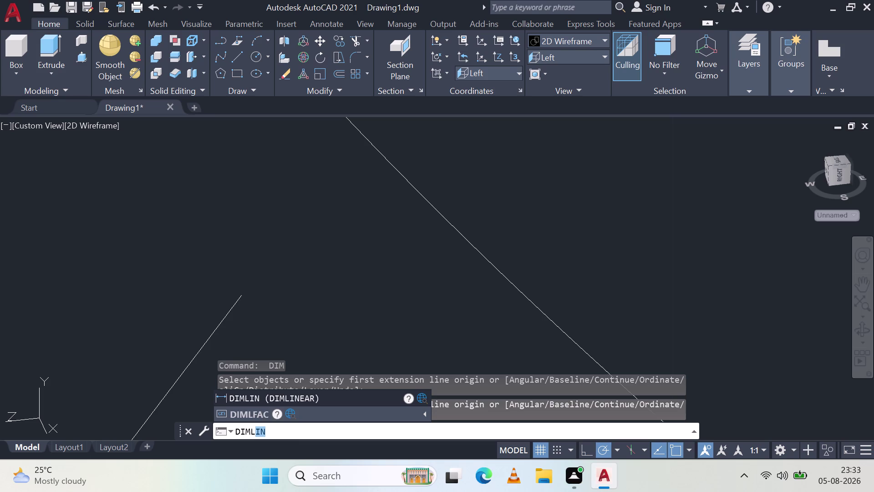
click(318, 399)
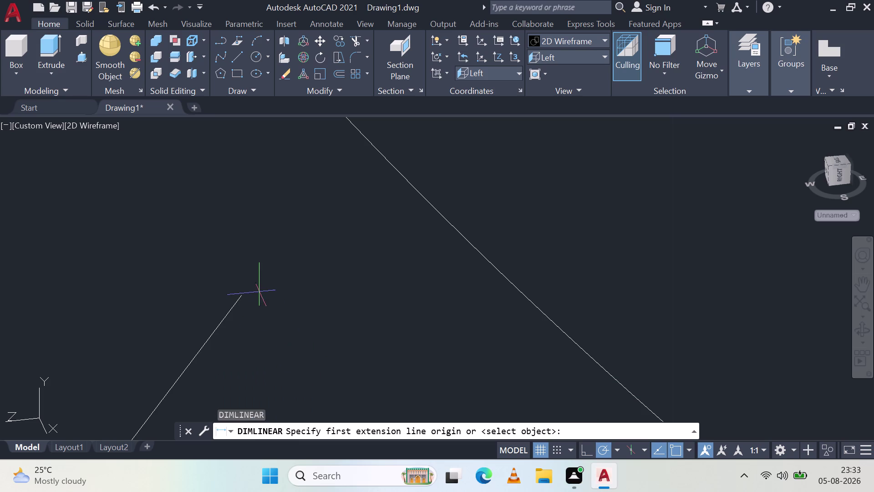
click(241, 294)
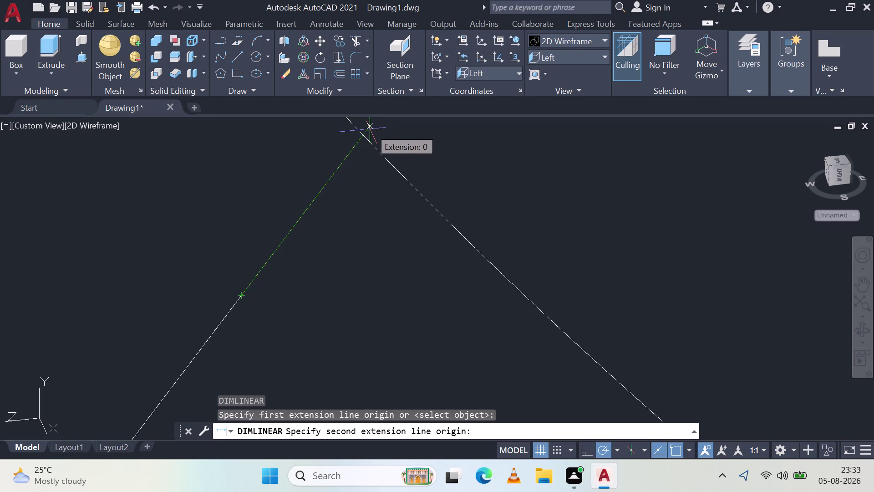
click(363, 134)
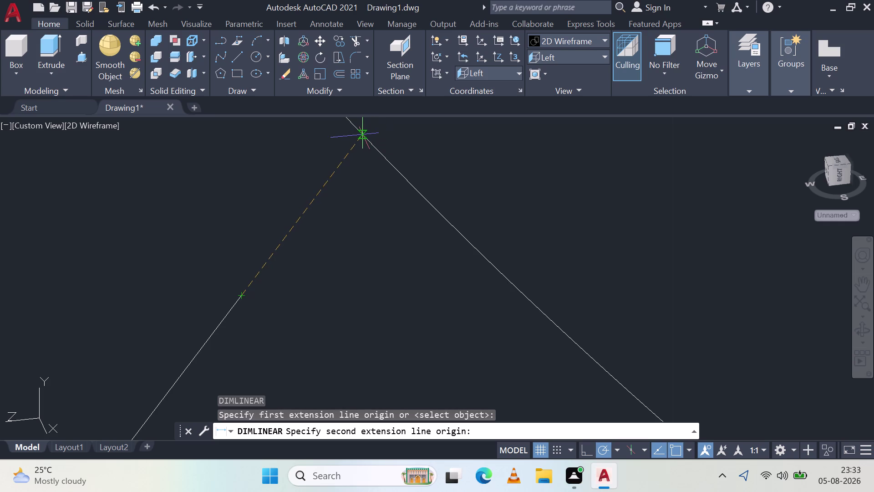
scroll(down, 3)
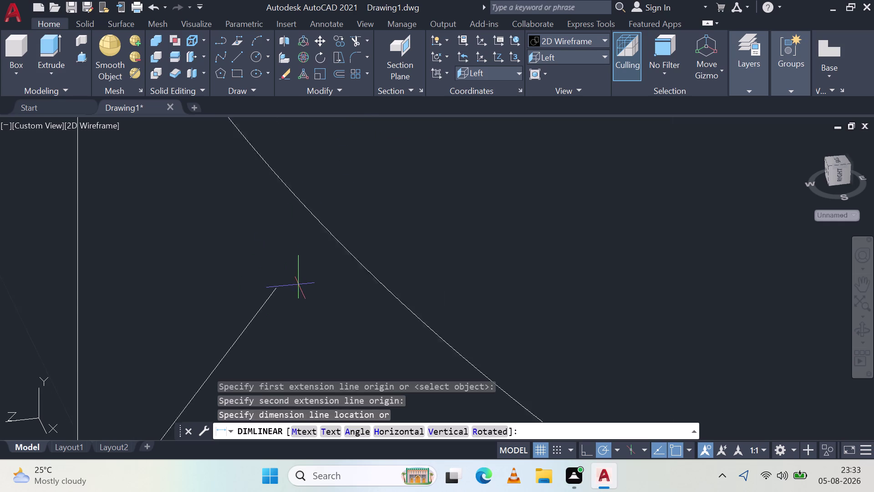
scroll(down, 3)
scroll(down, 3)
scroll(up, 3)
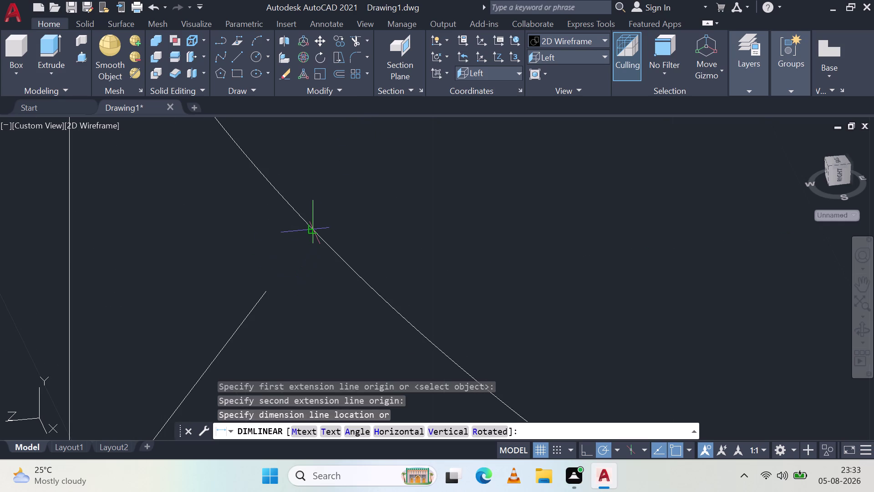
click(315, 228)
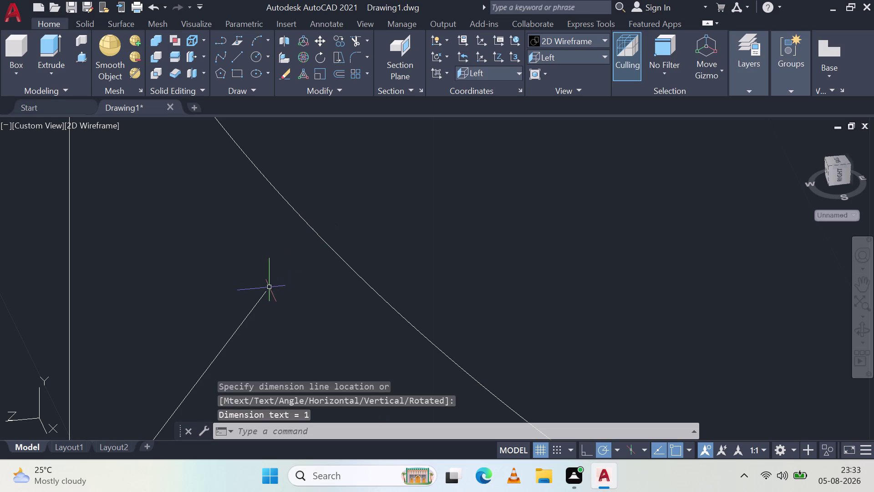
key(Escape)
key(Escape)
key(Escape)
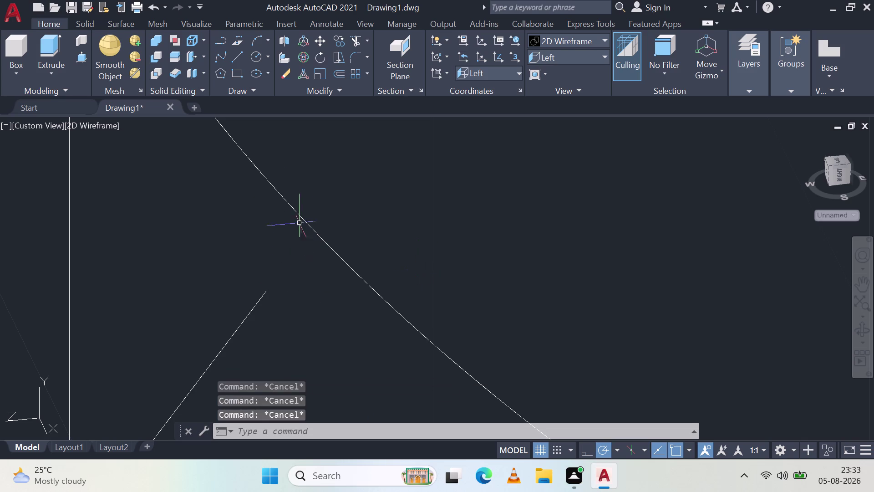
key(Escape)
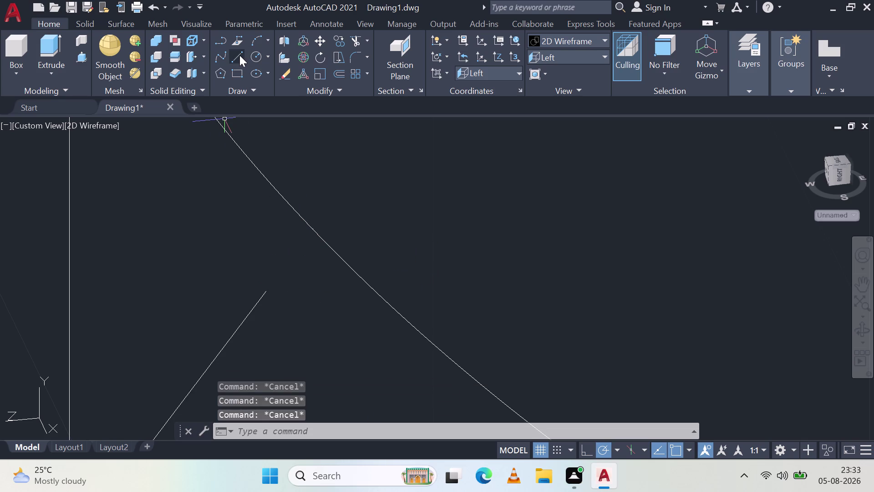
Start a line at the inclined line's end, attempt a tangent snap, then cancel.
click(238, 55)
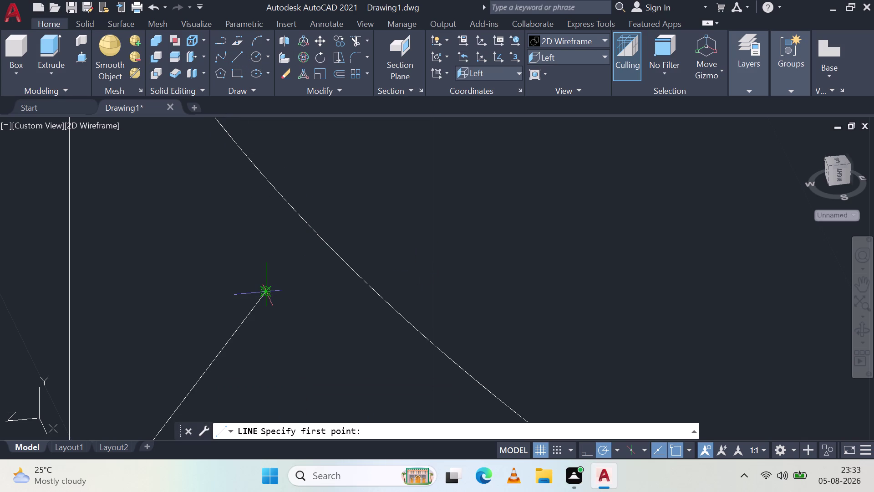
click(267, 292)
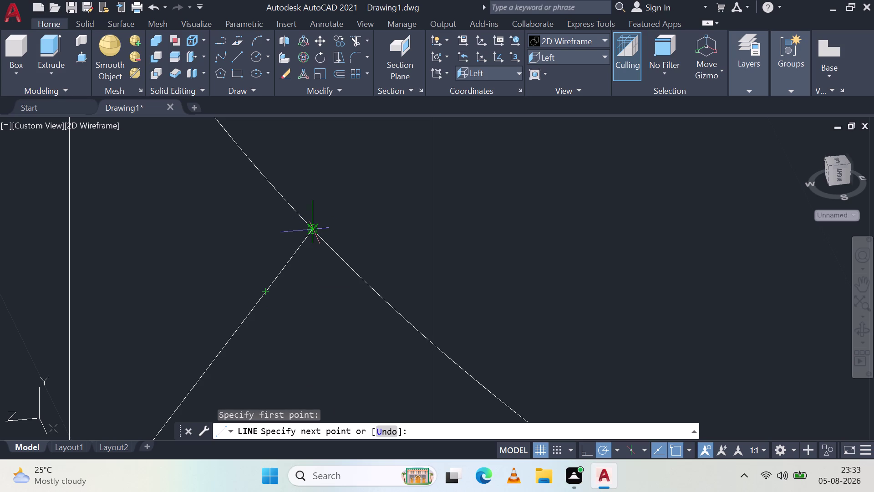
middle_drag(318, 225, 419, 249)
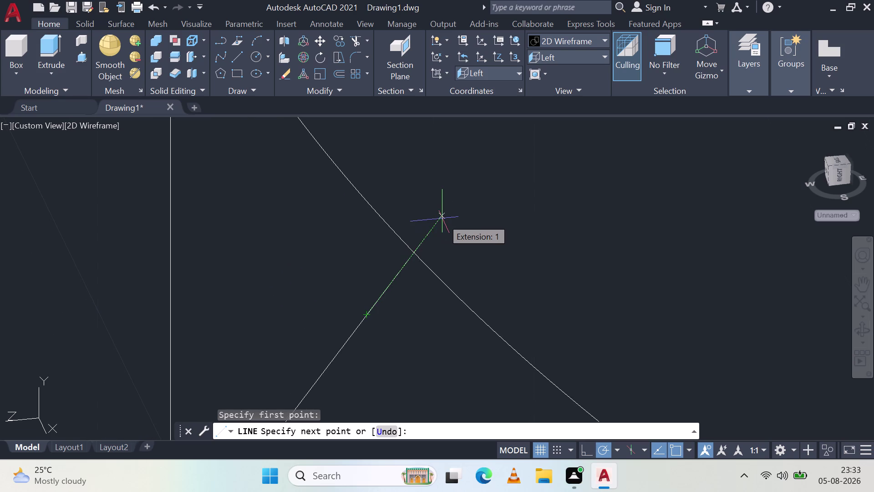
key(t)
key(a)
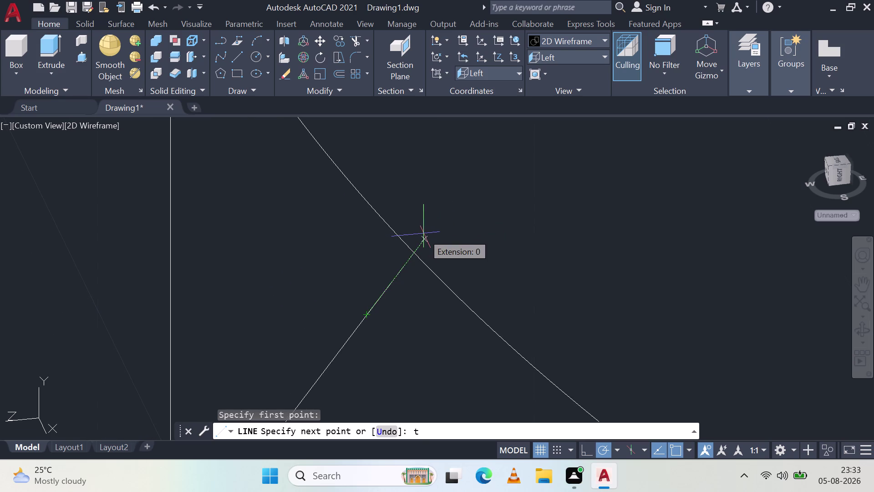
key(n)
key(space)
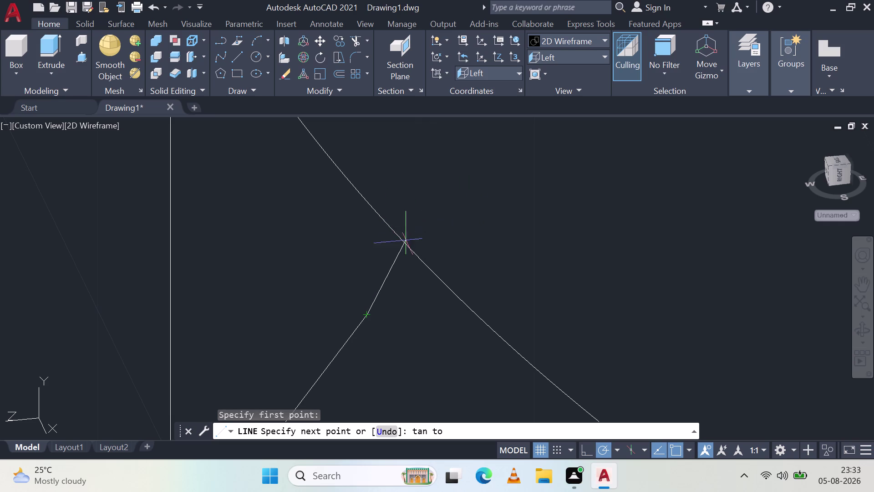
key(Escape)
key(Escape)
key(Escape)
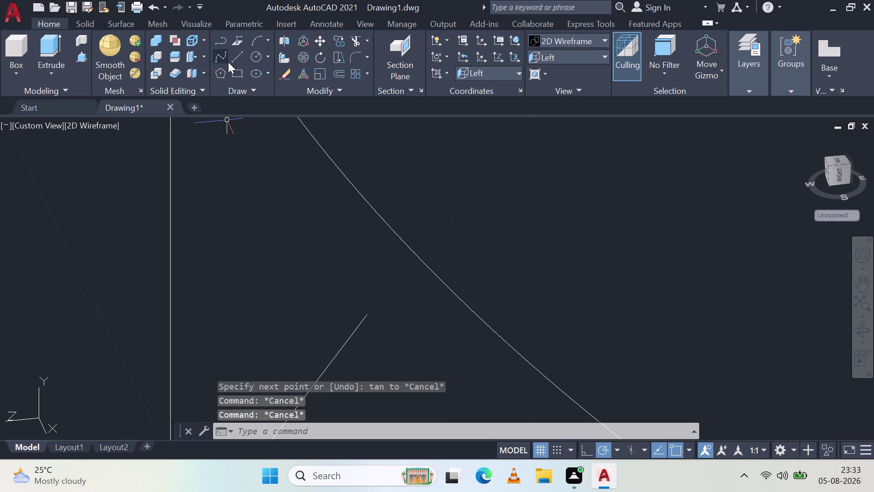
Draw a short line from the inclined line's end to the long diagonal.
click(234, 58)
click(366, 313)
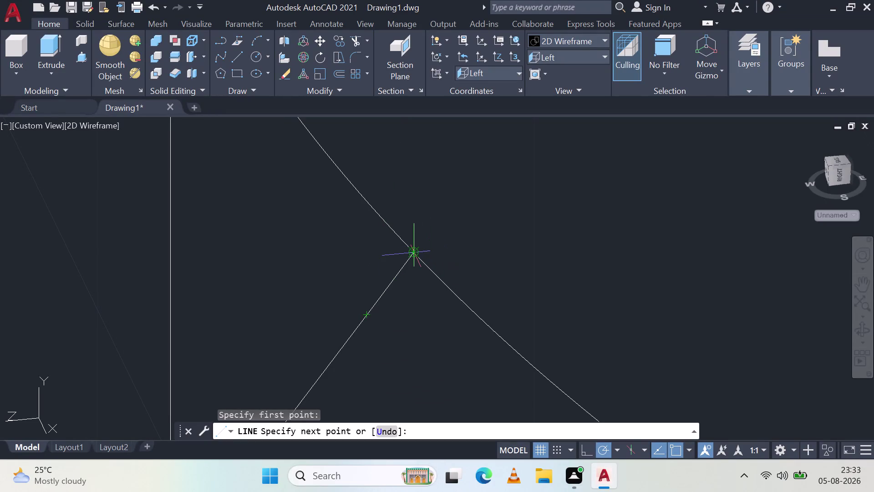
click(416, 251)
key(Escape)
scroll(down, 3)
scroll(down, 3)
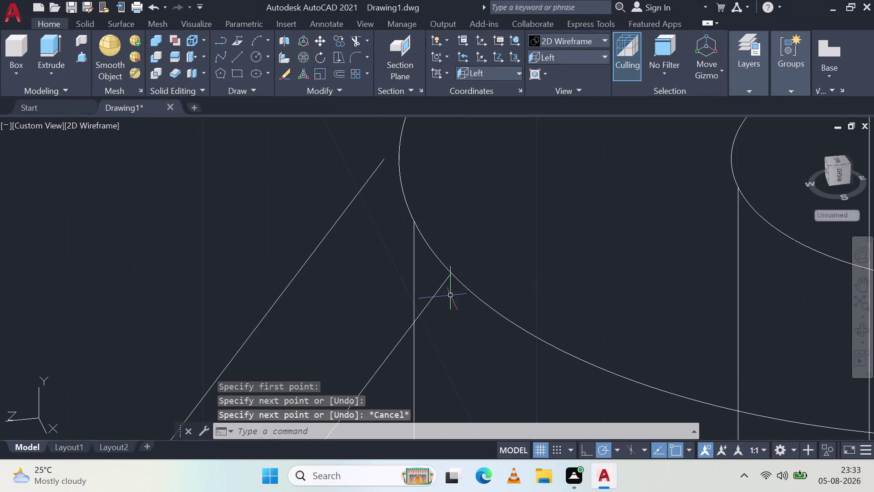
scroll(up, 3)
scroll(up, 3)
scroll(down, 3)
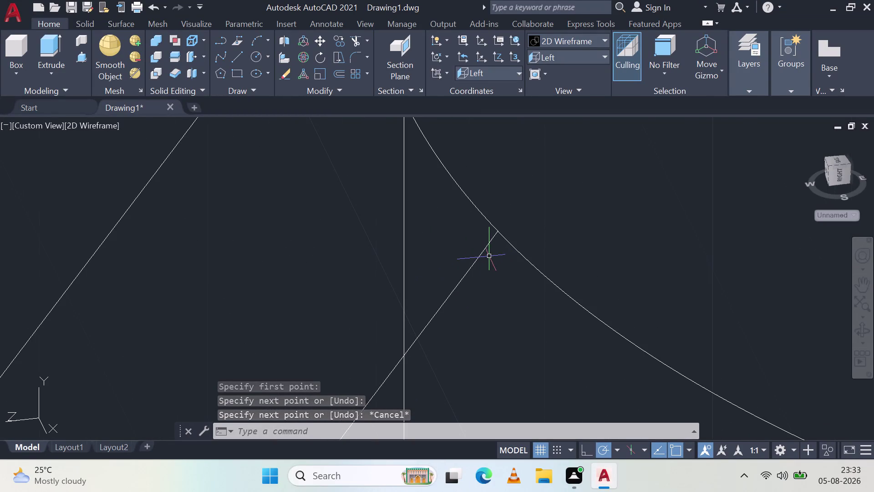
scroll(up, 3)
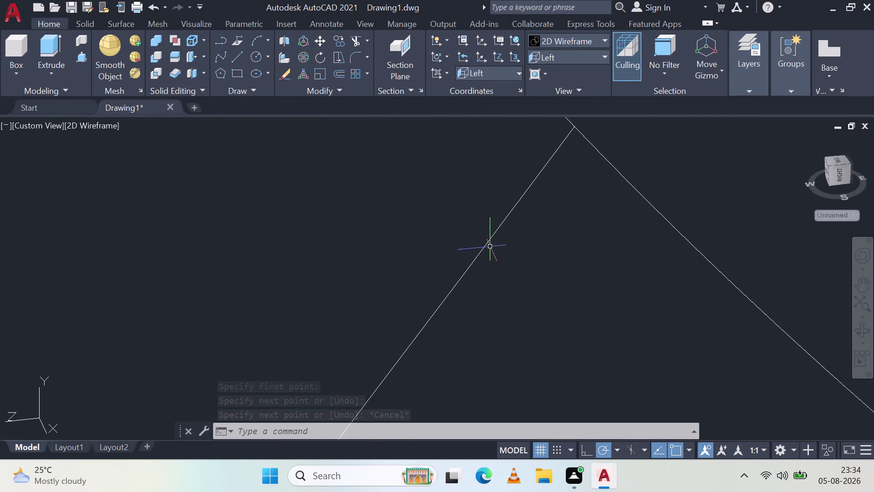
scroll(down, 3)
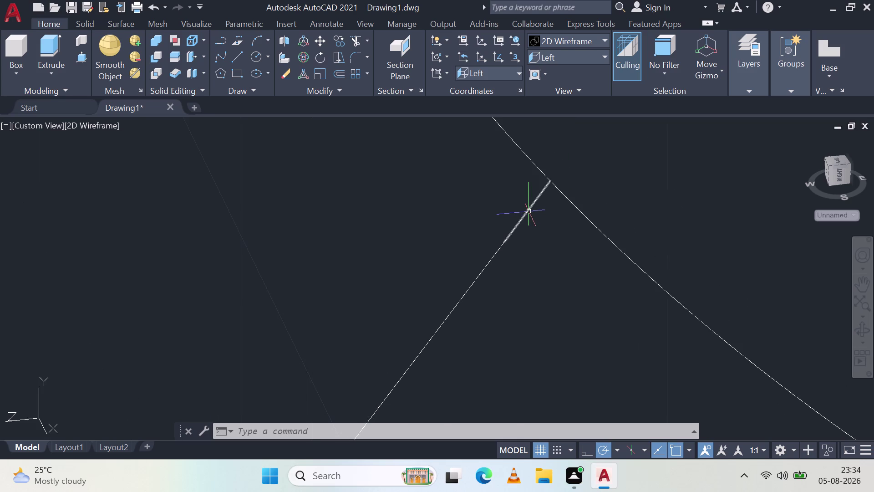
Select the new short line segment and zoom to inspect it.
click(528, 210)
scroll(down, 3)
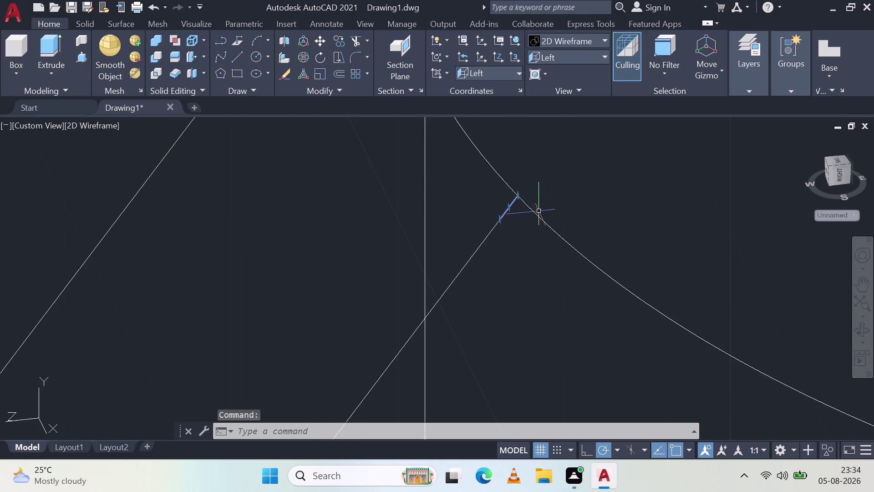
scroll(down, 3)
scroll(up, 3)
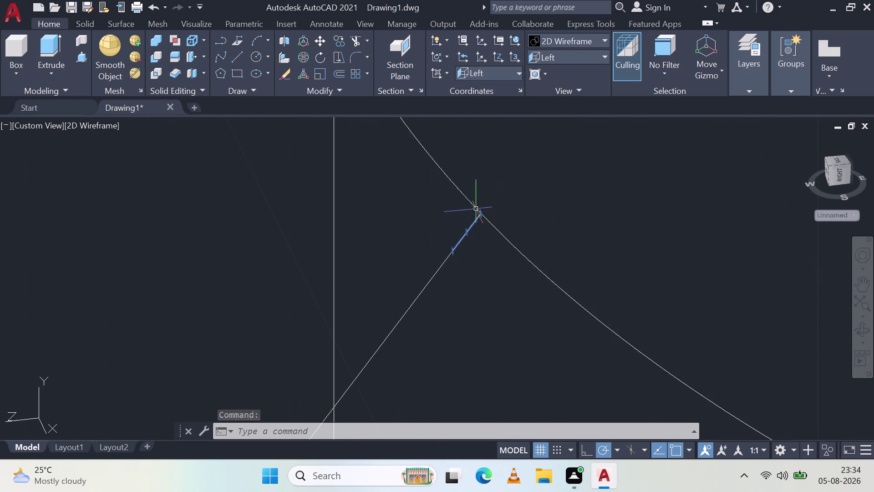
scroll(up, 3)
scroll(down, 3)
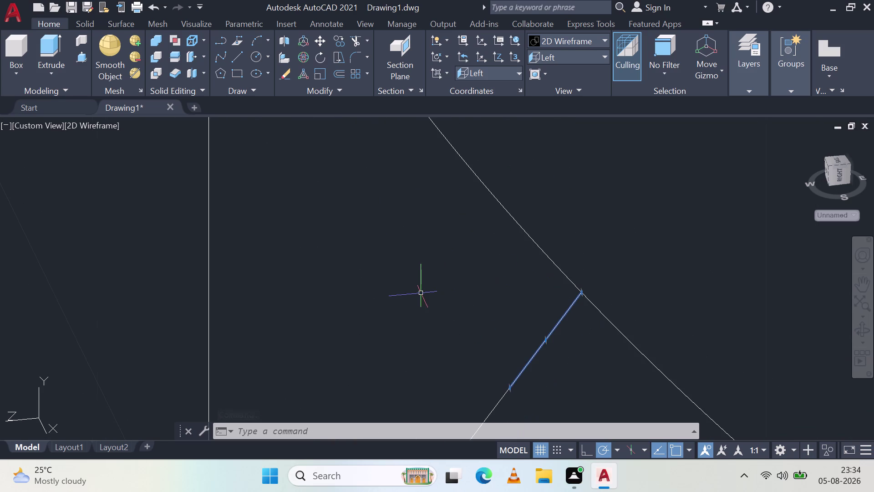
key(Delete)
click(242, 54)
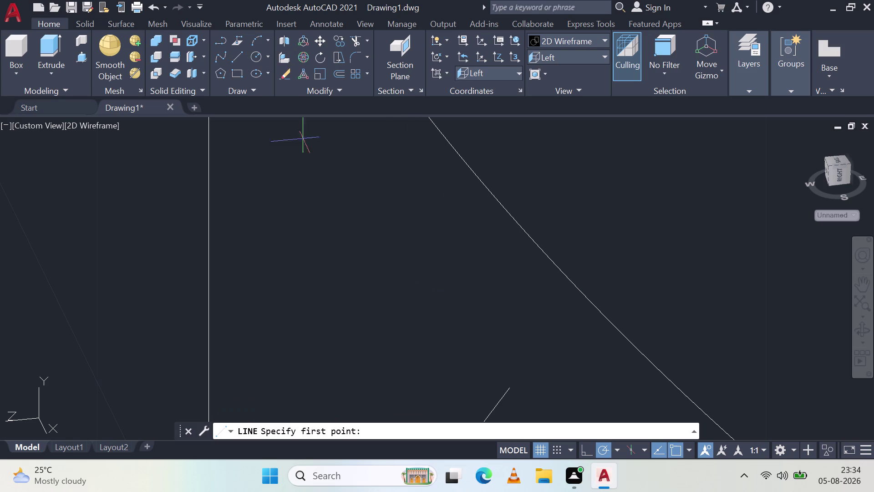
click(512, 386)
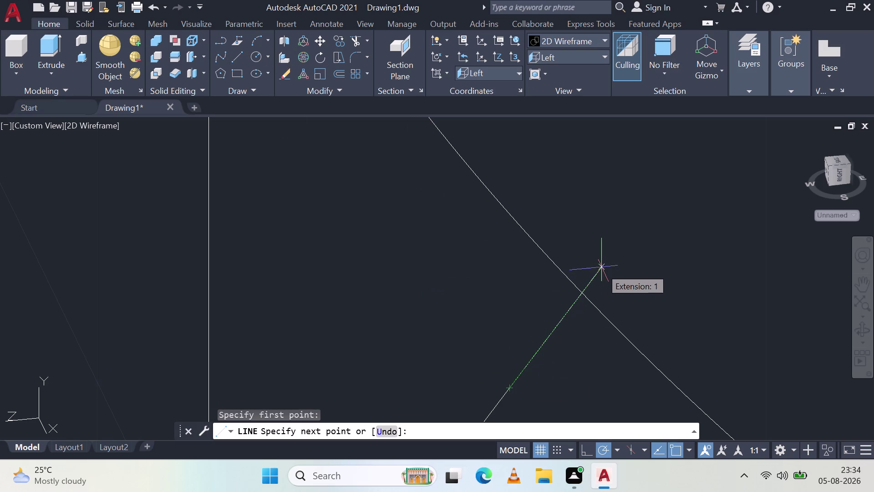
click(616, 259)
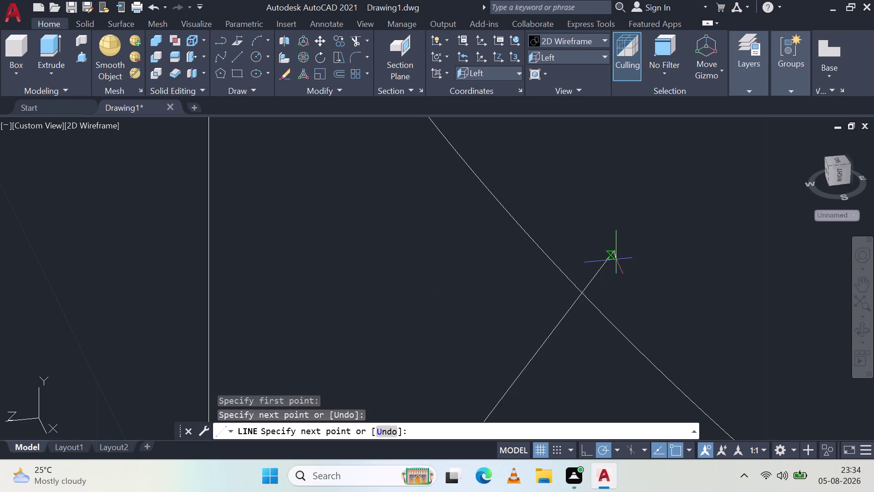
key(Escape)
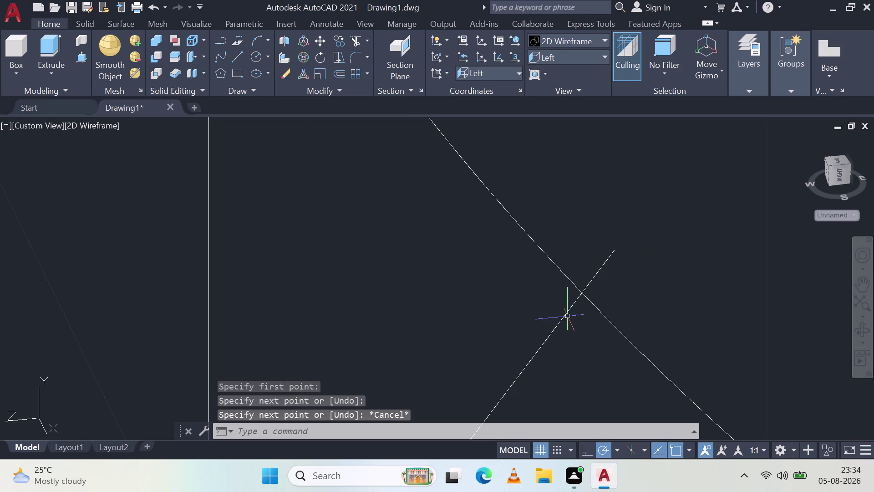
click(566, 315)
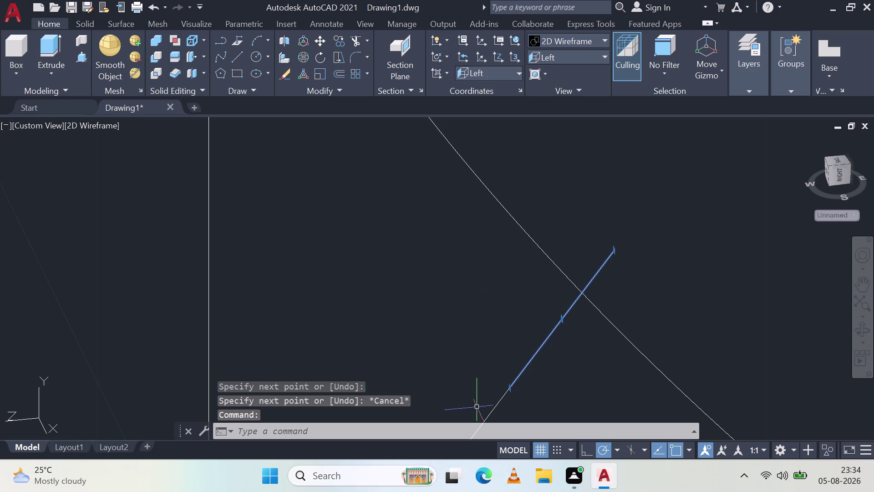
key(Escape)
key(Escape)
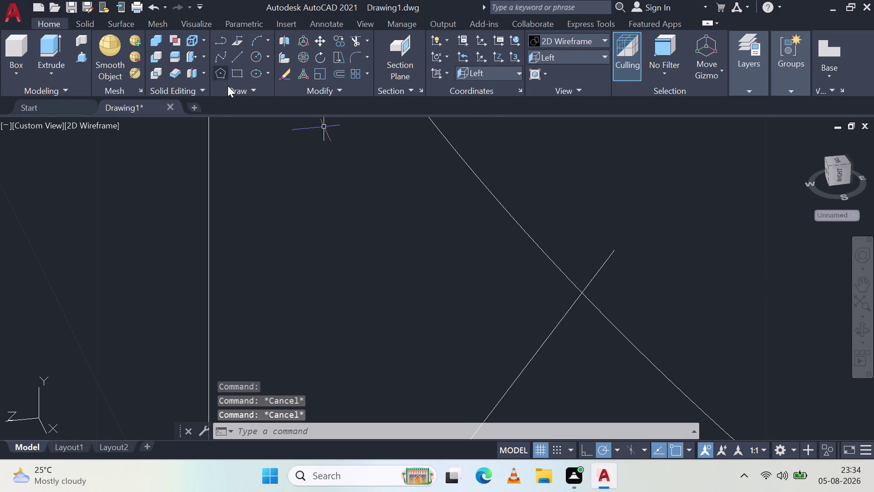
key(d)
key(i)
key(m)
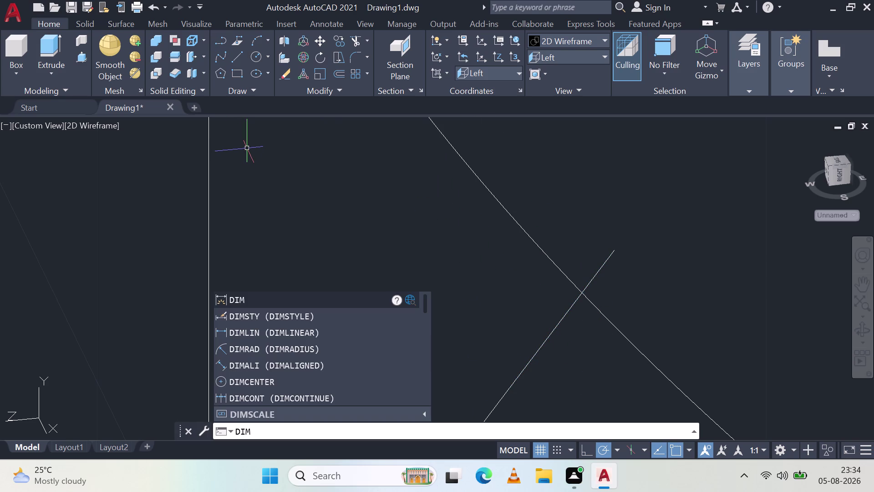
click(294, 328)
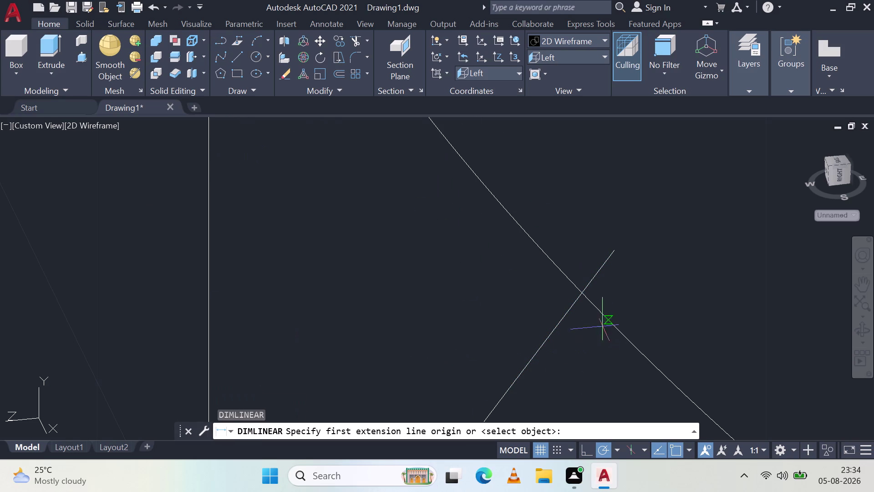
click(582, 291)
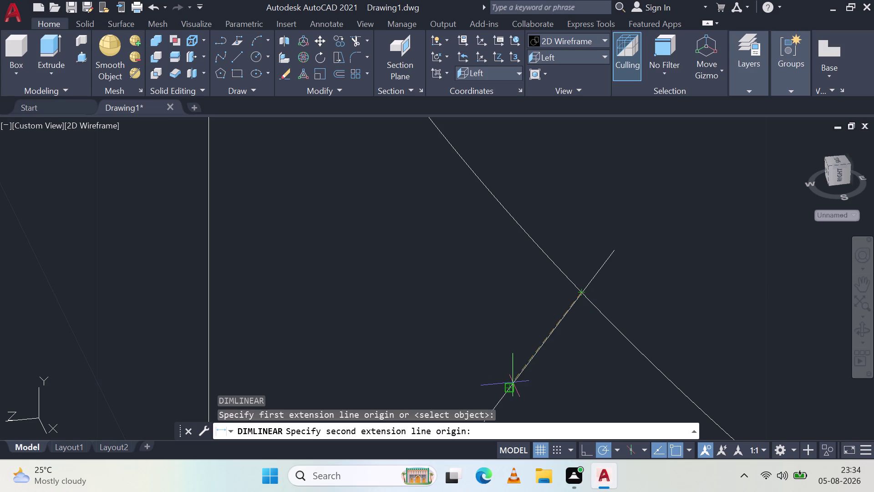
click(507, 389)
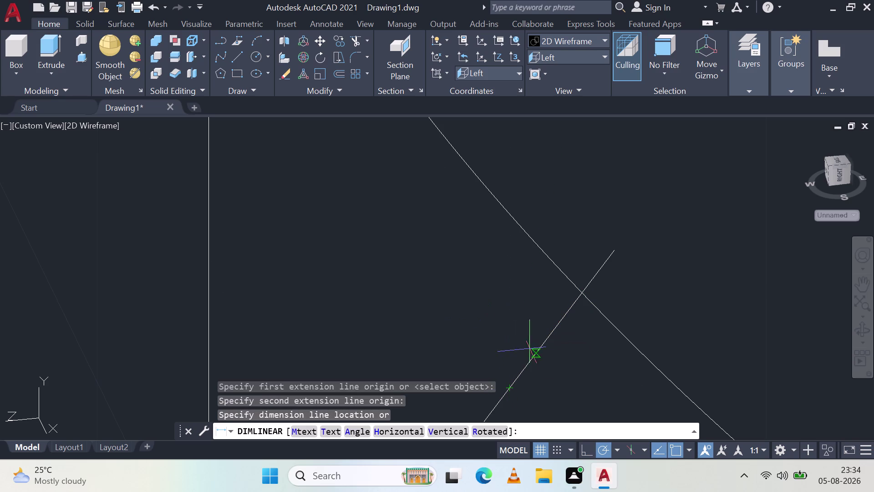
scroll(down, 3)
scroll(down, 3)
middle_drag(588, 378, 605, 279)
middle_click(605, 280)
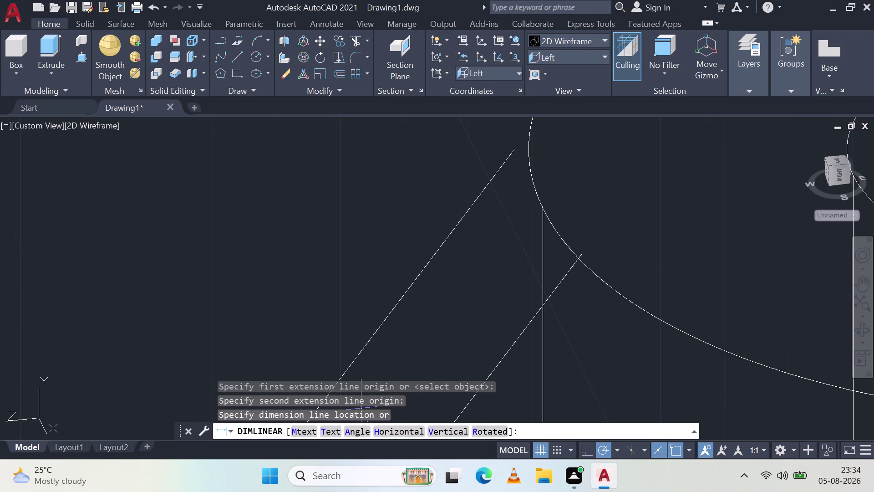
key(Escape)
key(Escape)
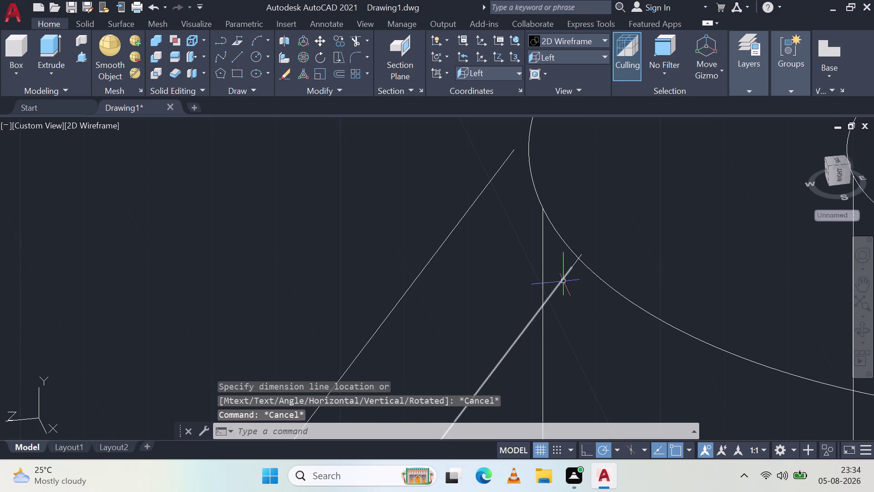
click(574, 261)
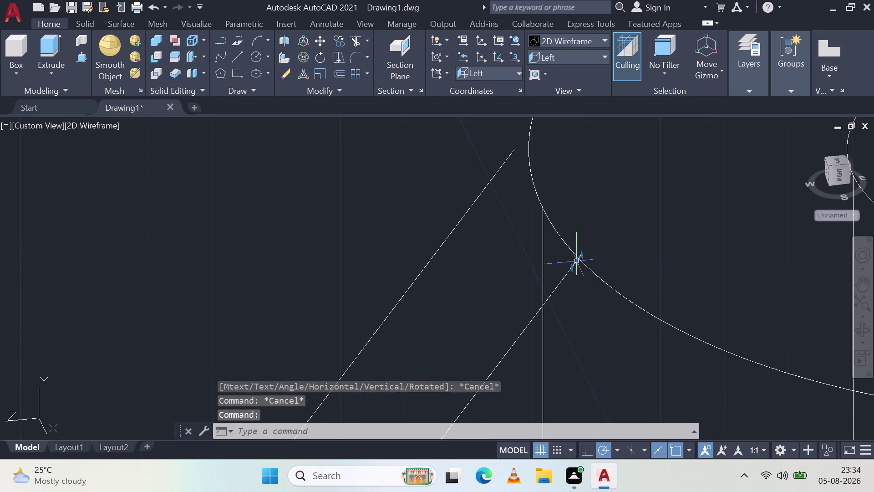
scroll(up, 3)
middle_drag(581, 201, 434, 308)
key(Escape)
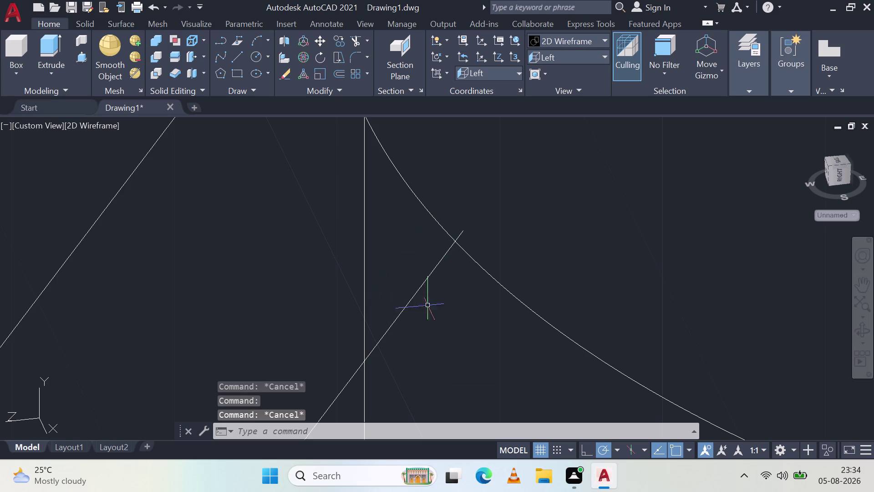
click(443, 250)
click(447, 251)
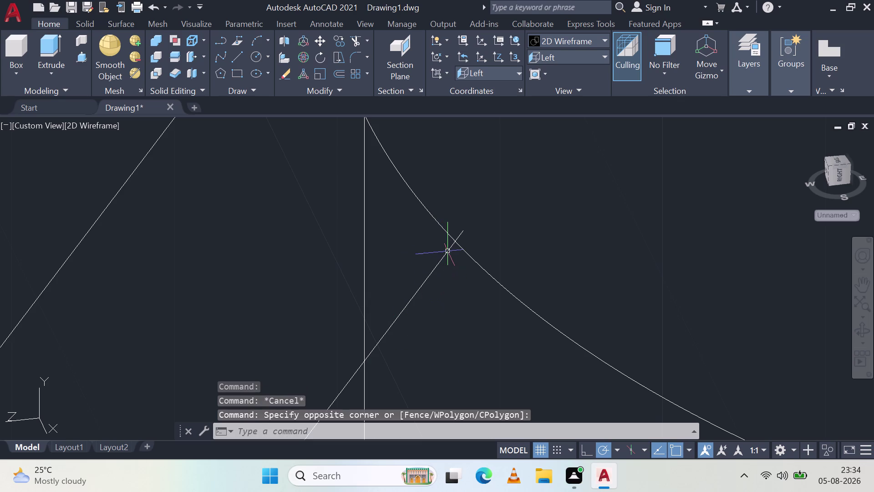
click(452, 250)
click(450, 243)
key(Escape)
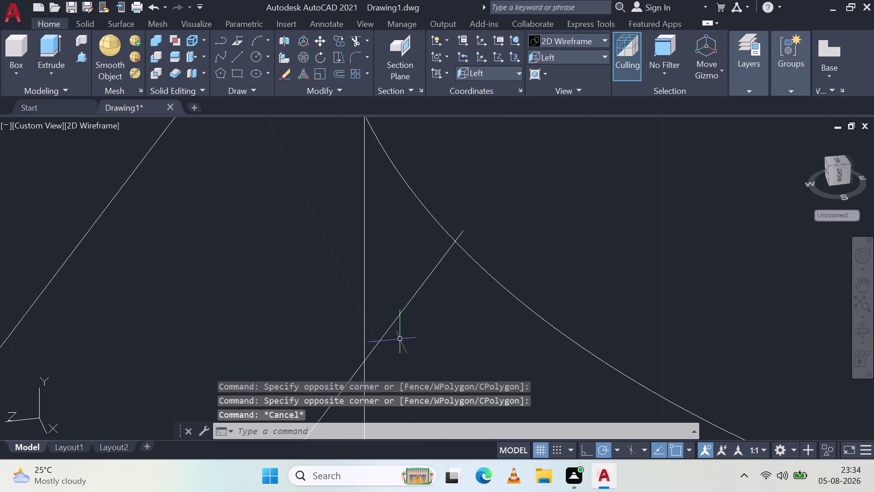
key(d)
key(i)
Place a linear dimension from the crossing along the inclined line, reading 1.
key(m)
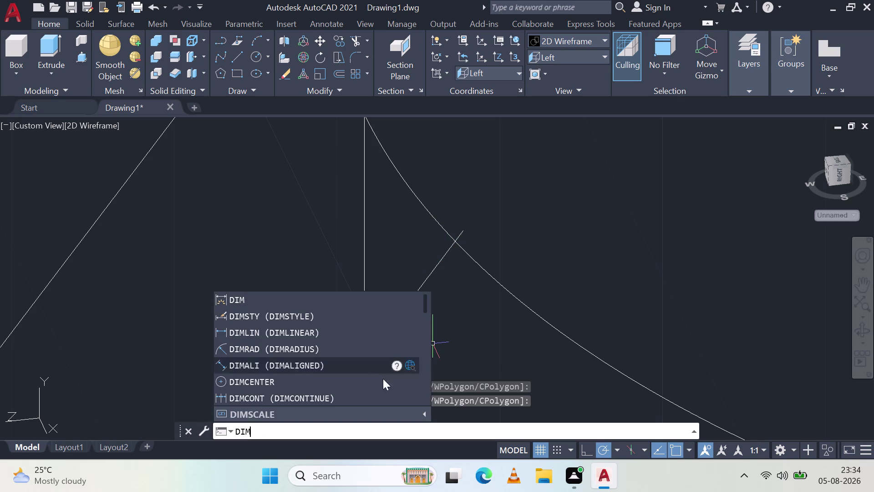
click(320, 331)
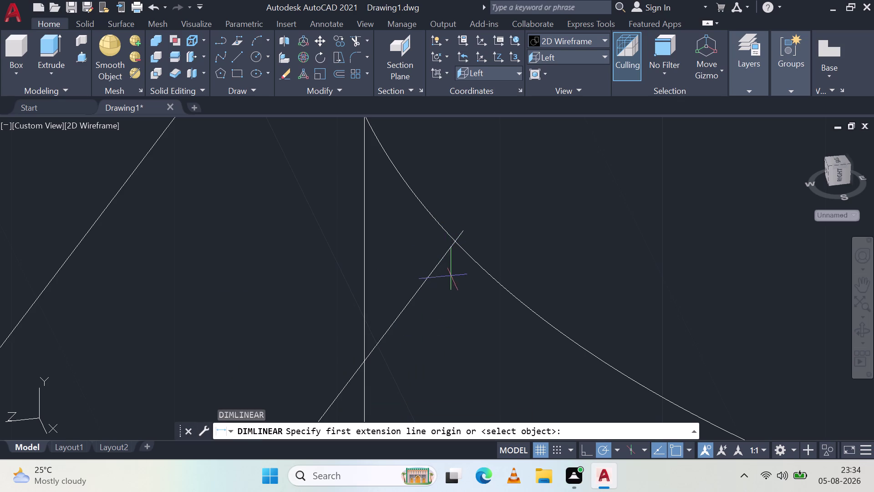
scroll(up, 3)
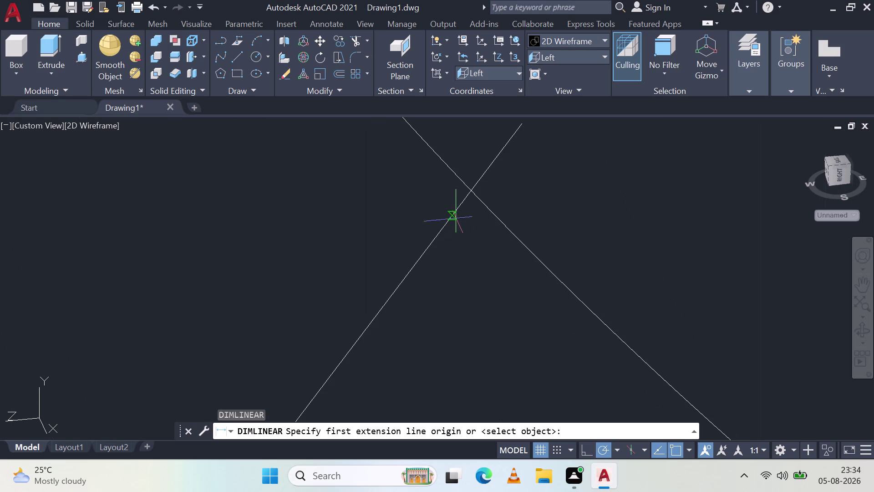
click(471, 190)
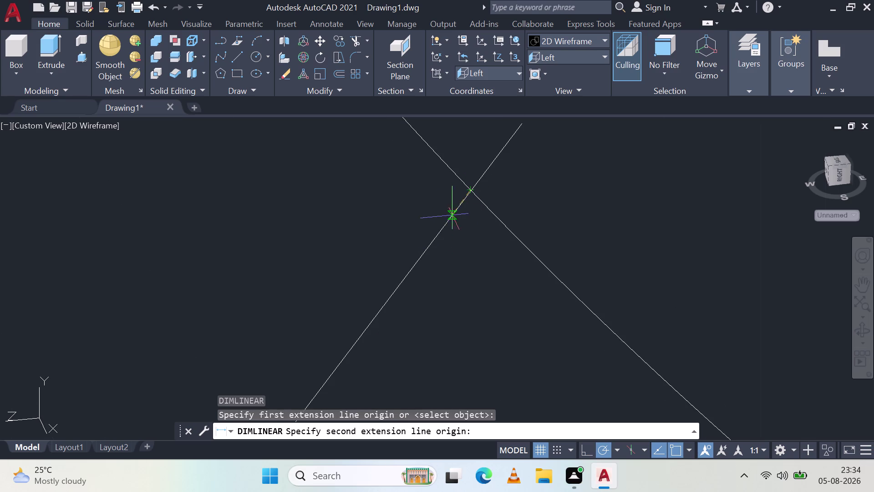
click(442, 228)
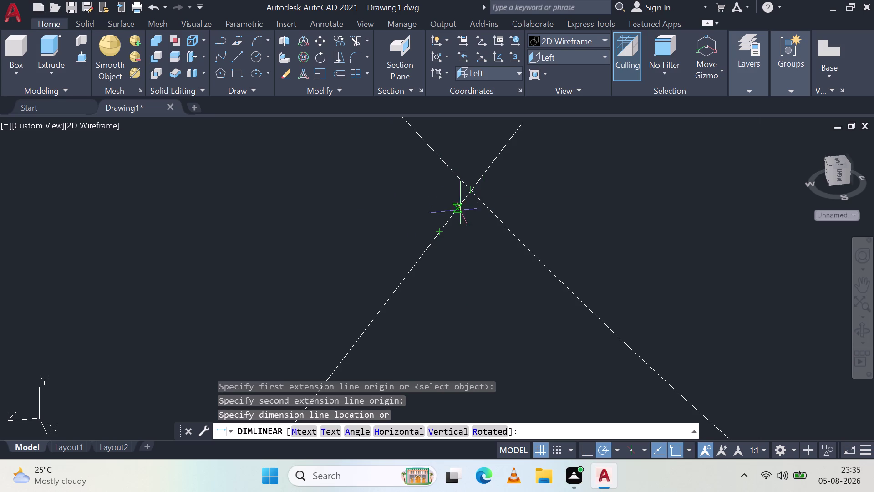
click(442, 234)
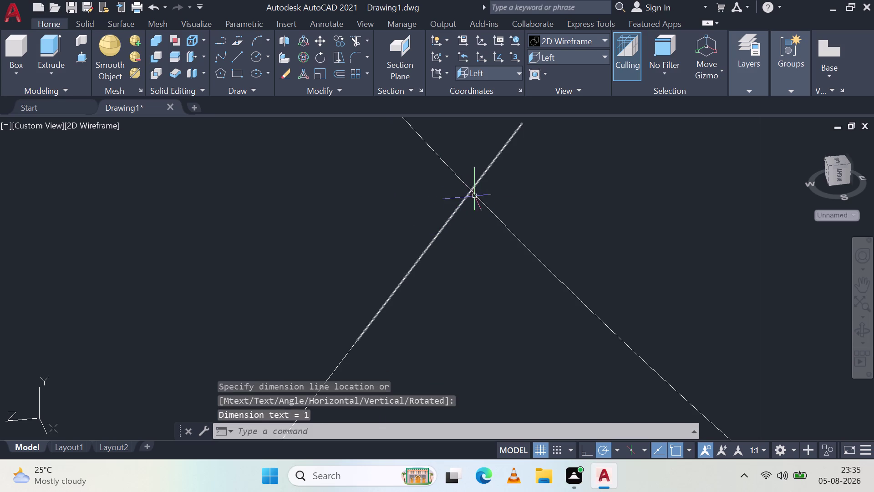
click(460, 203)
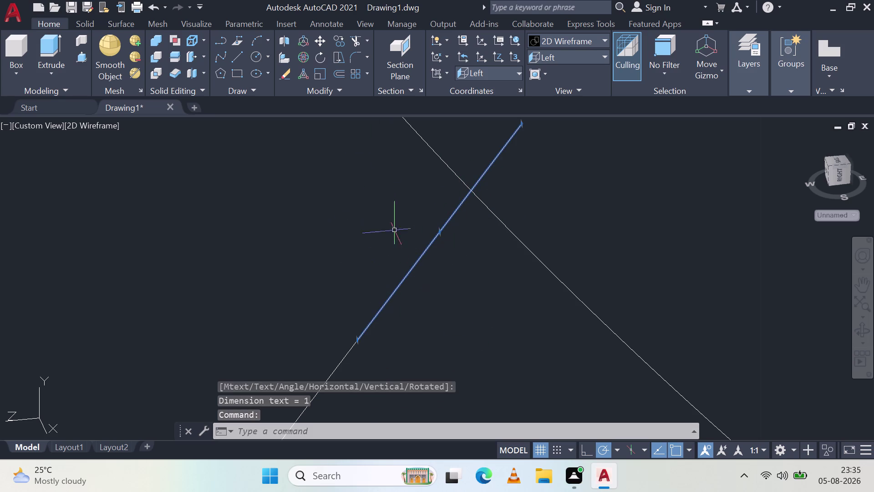
Start a second linear dimension from the crossing, then cancel it unplaced.
key(d)
key(i)
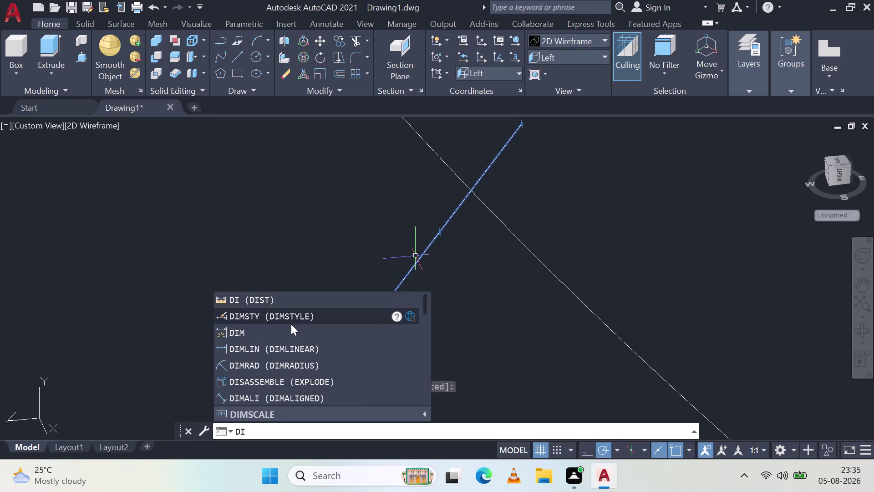
click(286, 353)
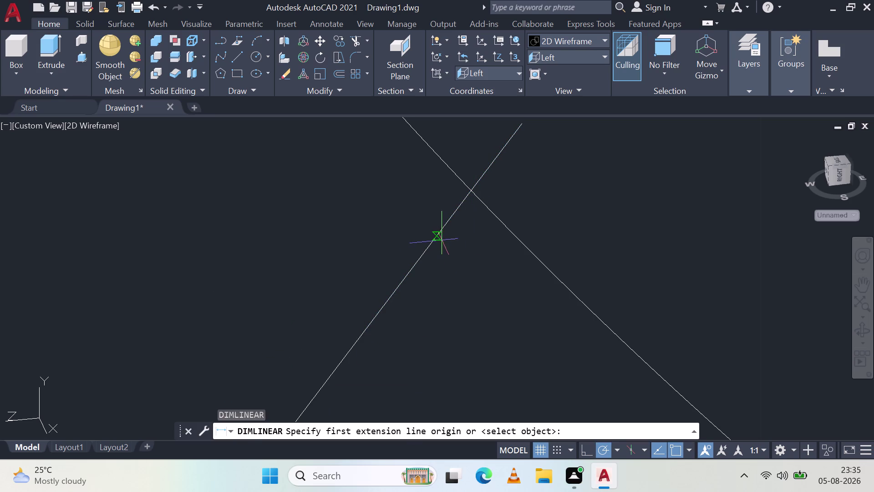
click(474, 192)
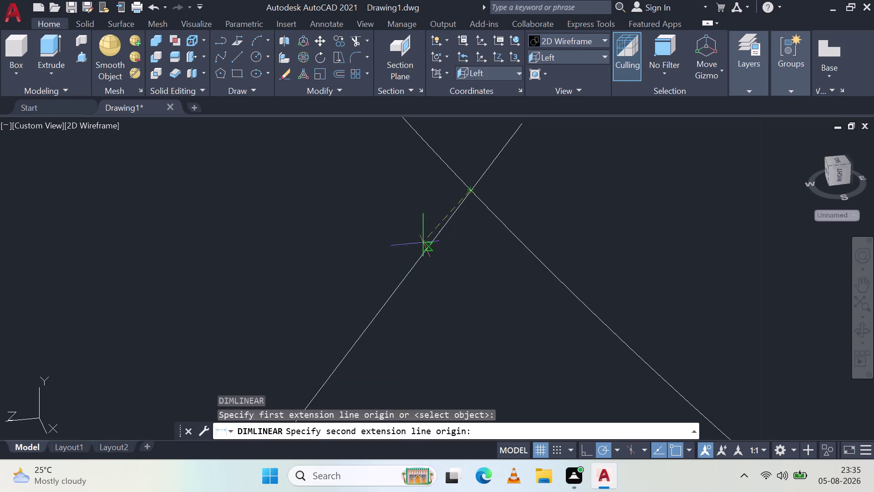
scroll(down, 3)
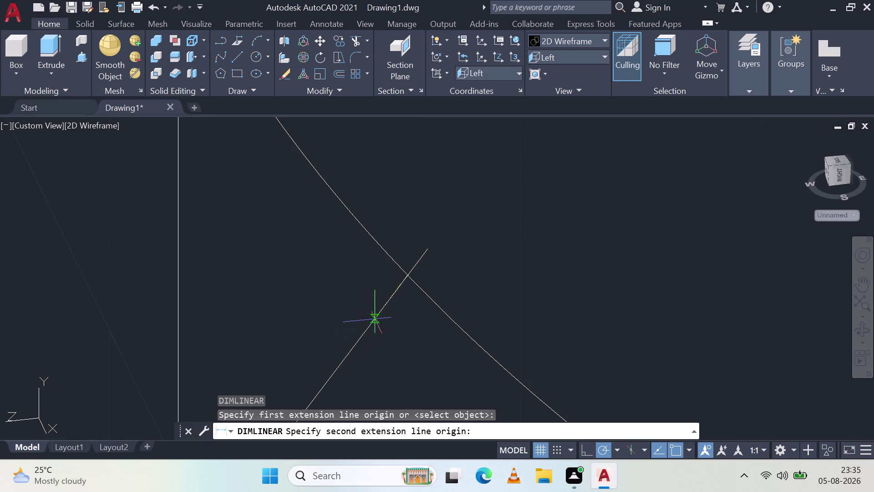
click(360, 337)
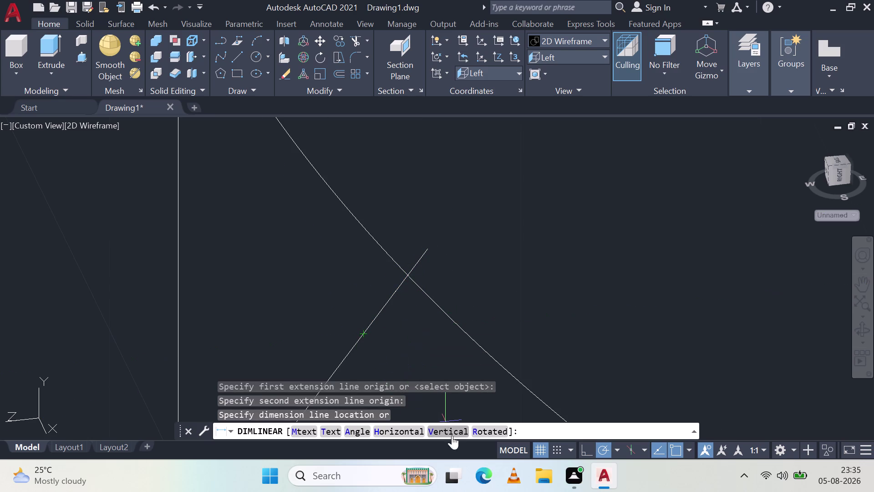
key(Escape)
key(Escape)
key(Escape)
key(Escape)
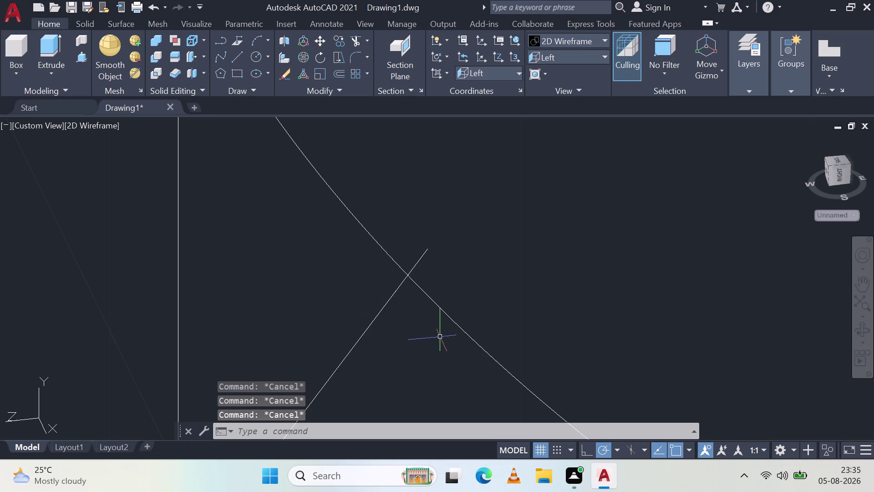
Measure the distance from the crossing along the inclined line: 1, at 32° from XY.
key(d)
key(i)
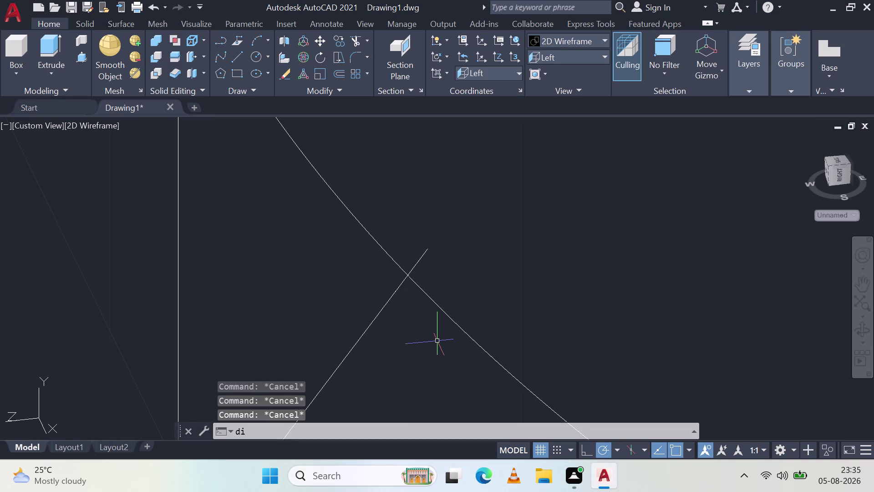
text(sr)
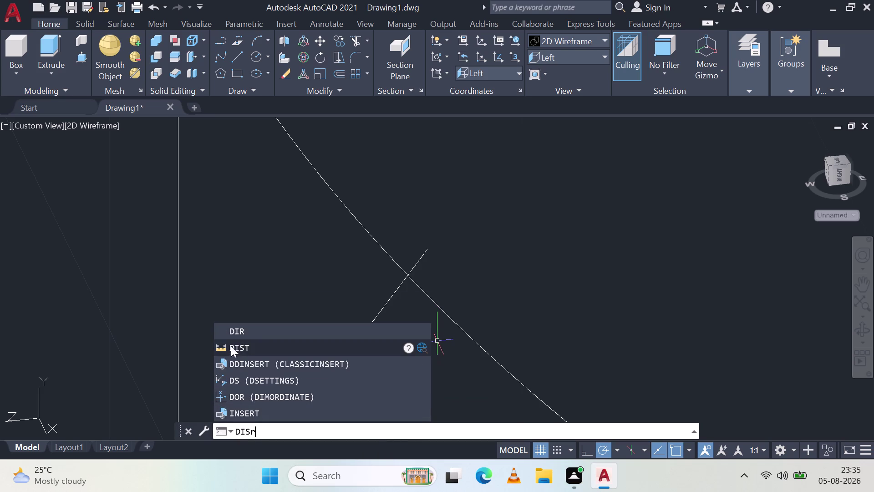
click(241, 345)
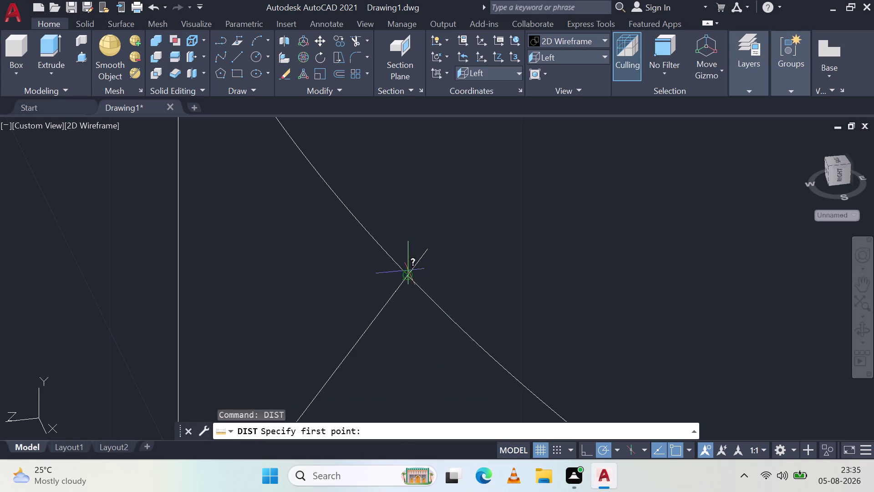
click(411, 273)
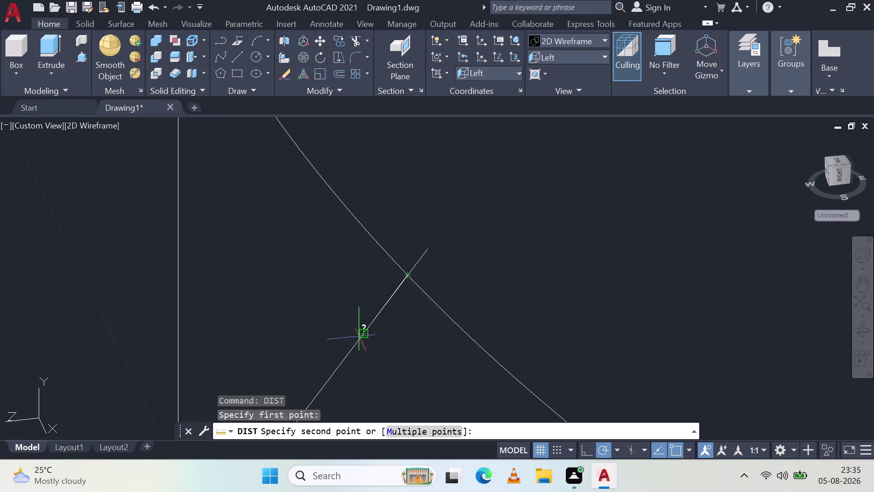
click(362, 330)
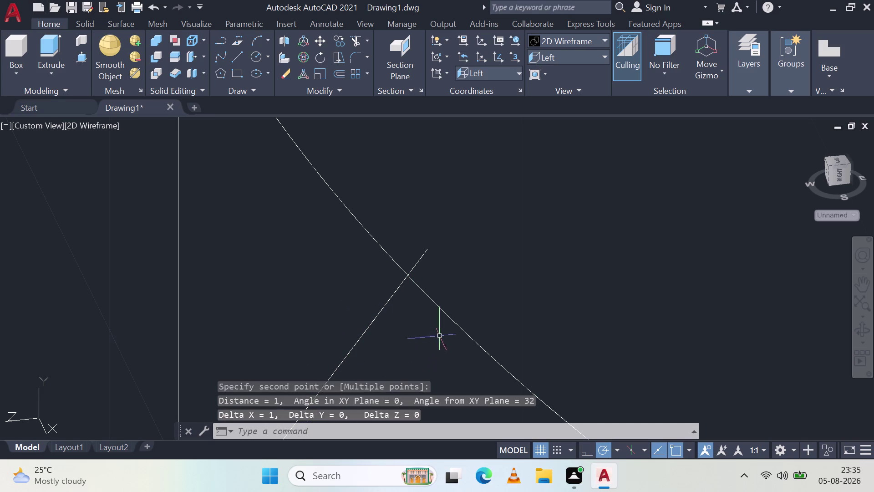
key(Escape)
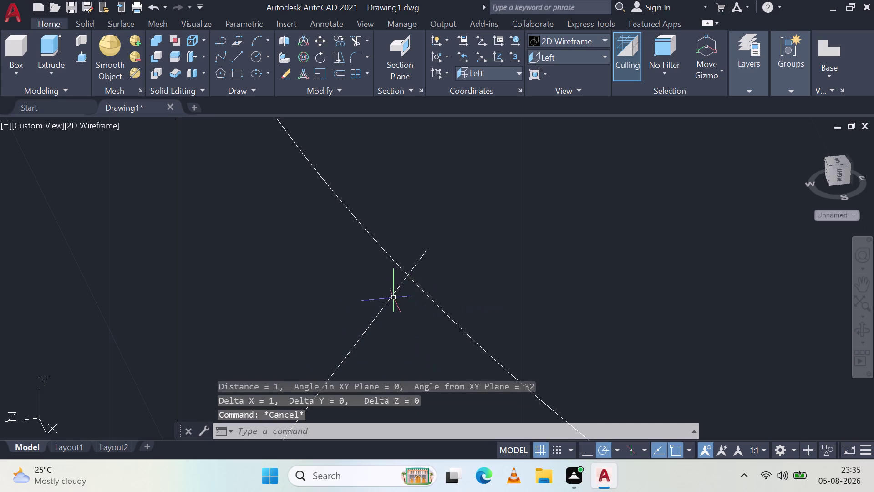
Delete the dimension on the inclined line and an object near the crossing.
click(394, 297)
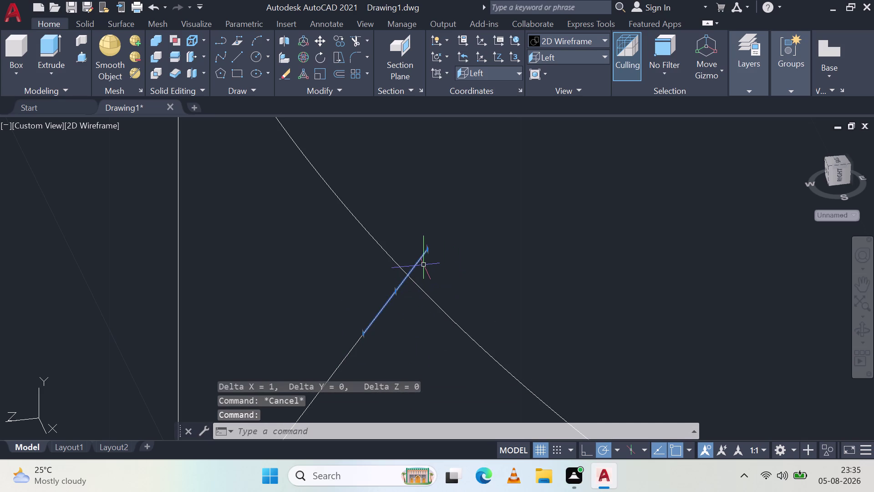
key(Delete)
scroll(up, 3)
drag(400, 274, 358, 263)
click(298, 252)
key(Delete)
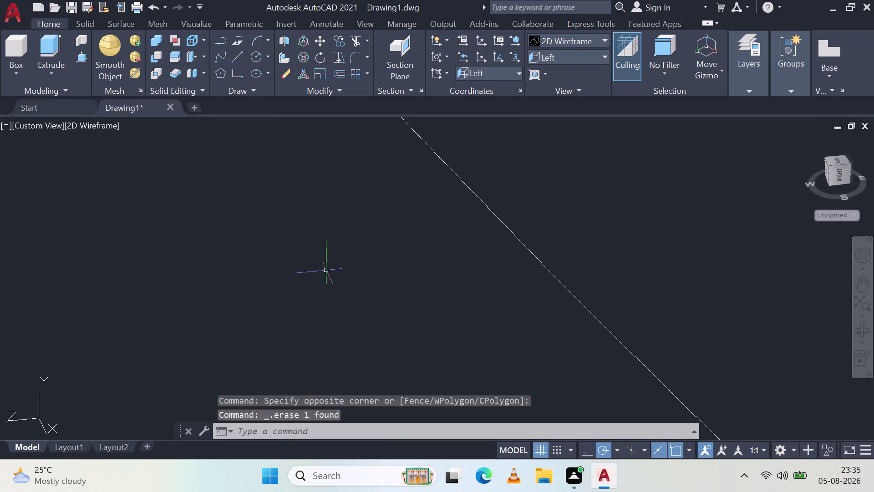
Draw a trial 1-unit line from the inclined line's upper end, then erase it.
scroll(down, 3)
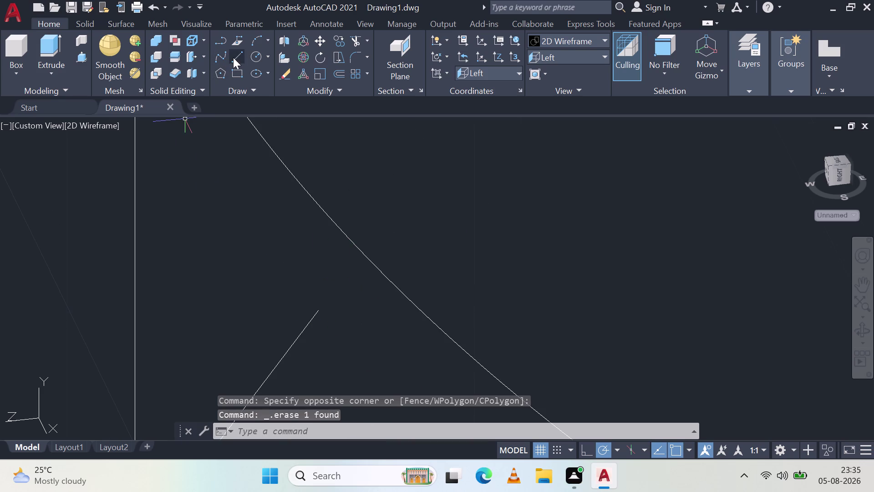
click(233, 57)
click(314, 309)
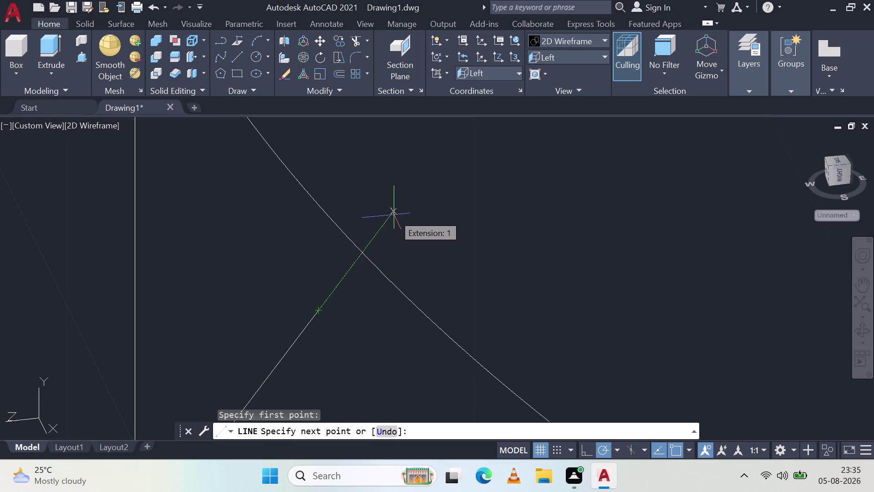
text(1)
key(space)
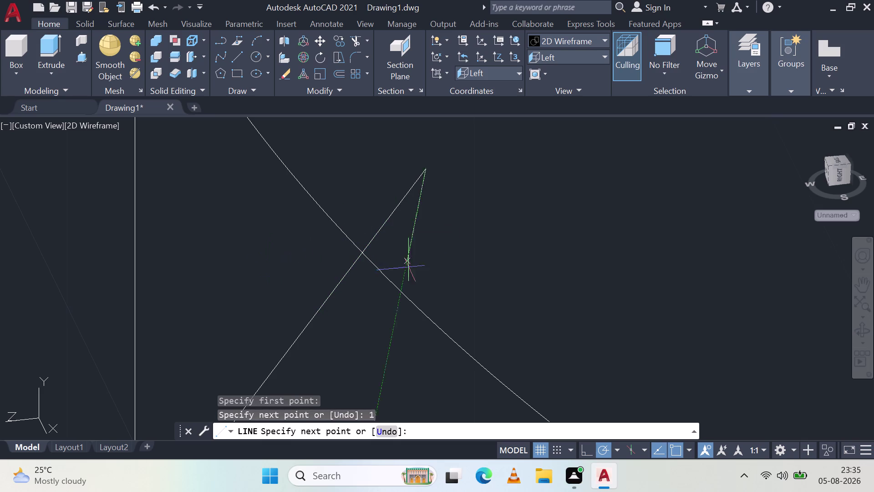
key(Escape)
click(398, 198)
click(415, 209)
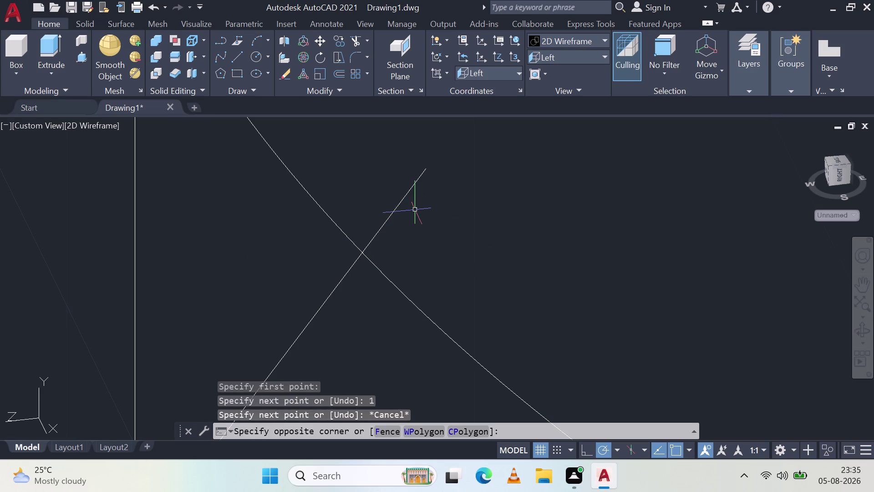
drag(418, 212, 400, 200)
click(364, 189)
key(Delete)
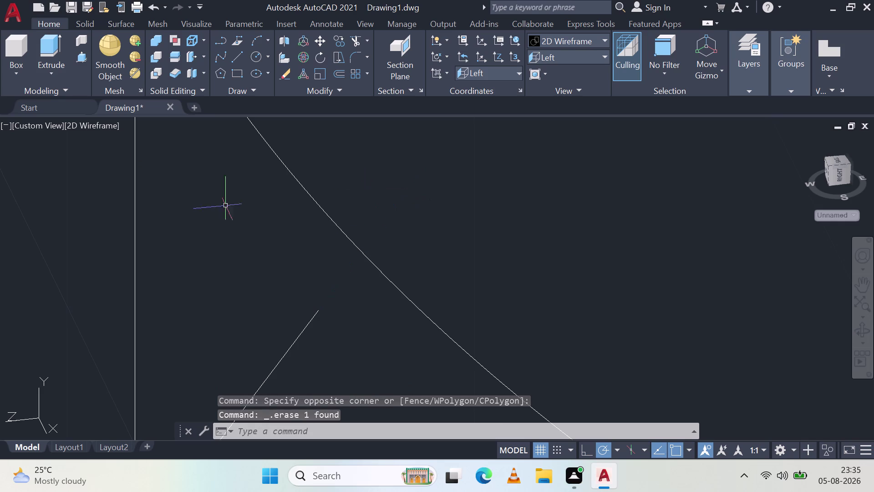
Draw a 0.5-unit line from the inclined line's end and select it.
click(230, 58)
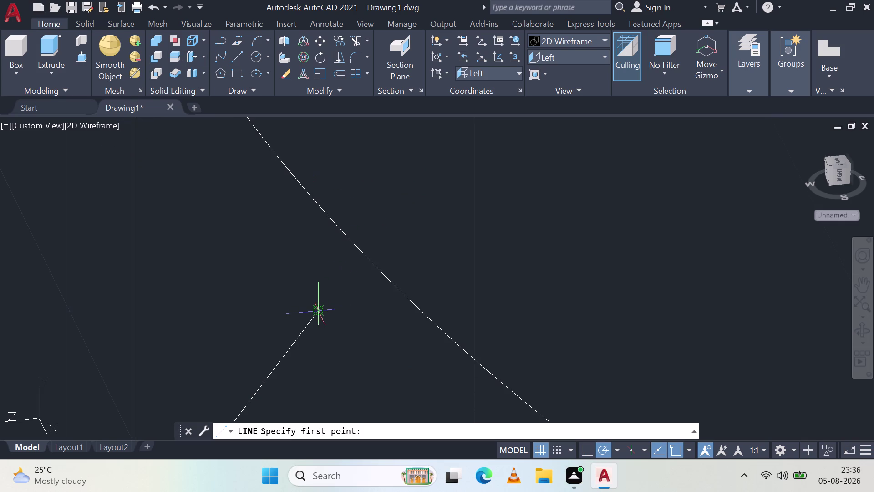
click(315, 311)
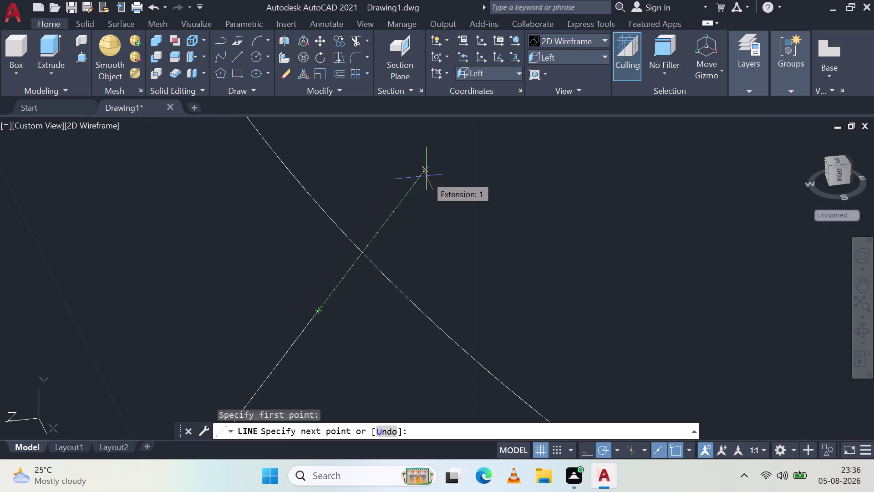
key(0)
key(period)
key(5)
key(Return)
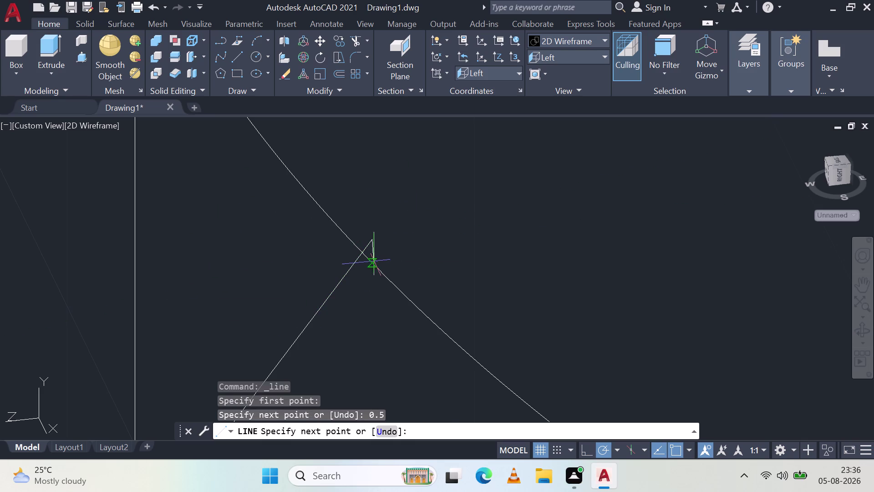
key(Escape)
click(371, 241)
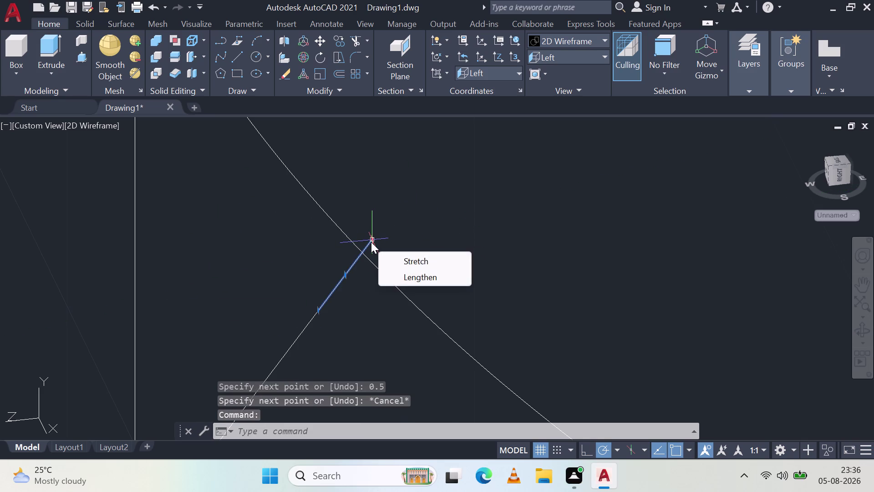
Delete the 0.5 extension and try grip-stretching the inclined line's upper end, then cancel.
key(Delete)
key(Delete)
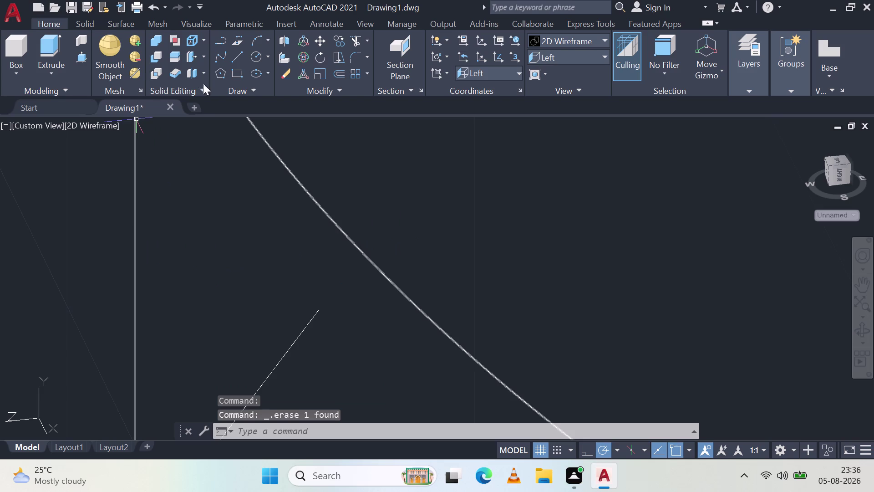
click(315, 310)
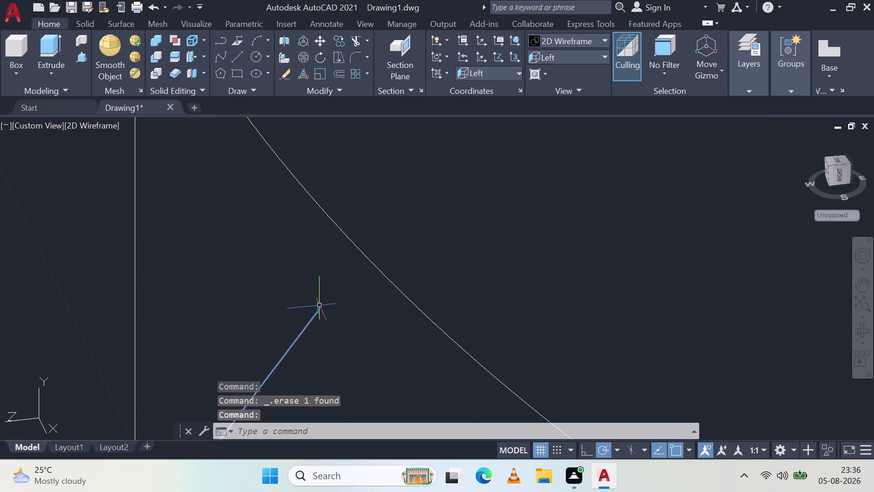
scroll(up, 3)
scroll(up, 3)
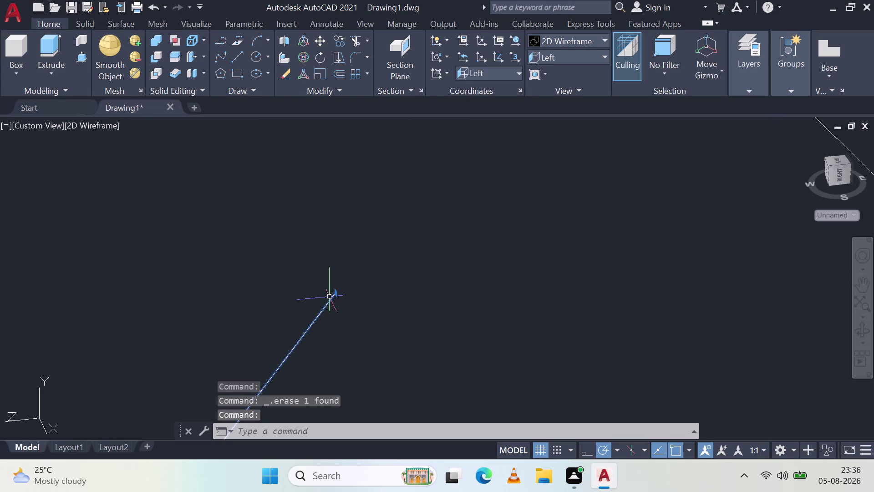
click(337, 294)
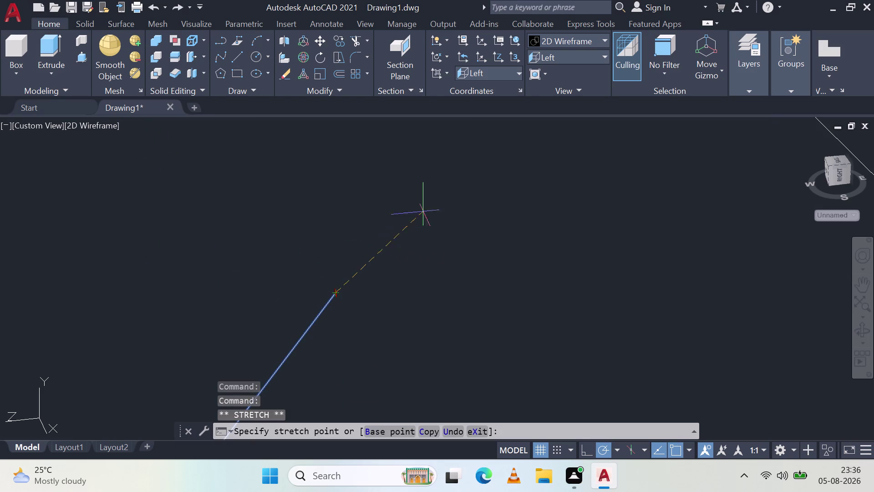
scroll(down, 3)
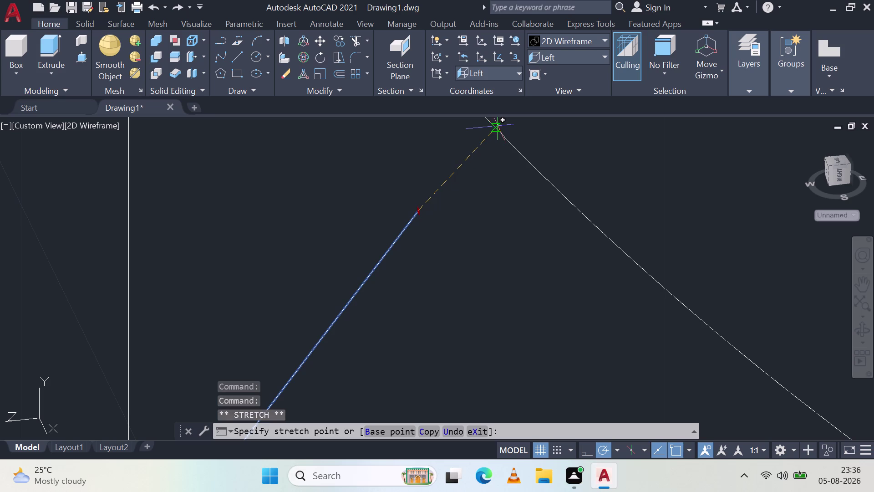
middle_drag(489, 126, 498, 240)
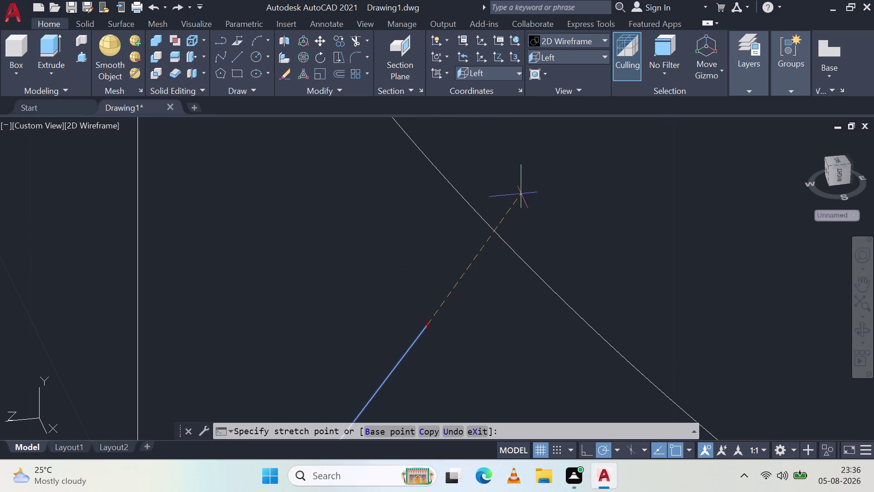
key(Escape)
Grip-stretch the inclined line's end toward the boss's outer ellipse, then clear the selection.
click(332, 292)
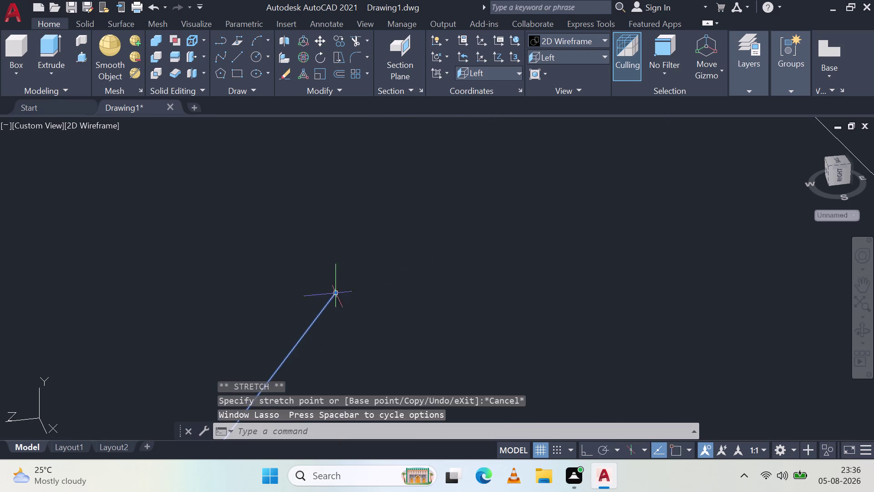
scroll(up, 3)
drag(264, 362, 264, 363)
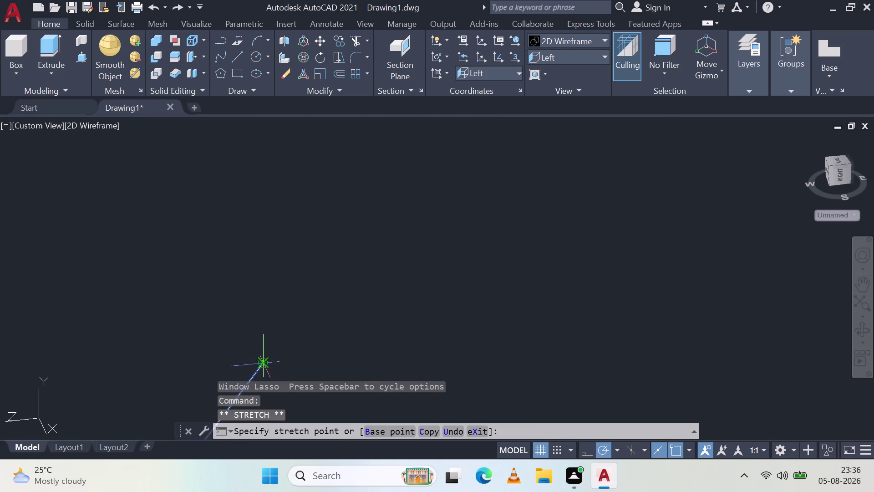
drag(264, 362, 425, 215)
scroll(down, 3)
scroll(down, 3)
middle_drag(547, 144, 401, 311)
middle_click(401, 310)
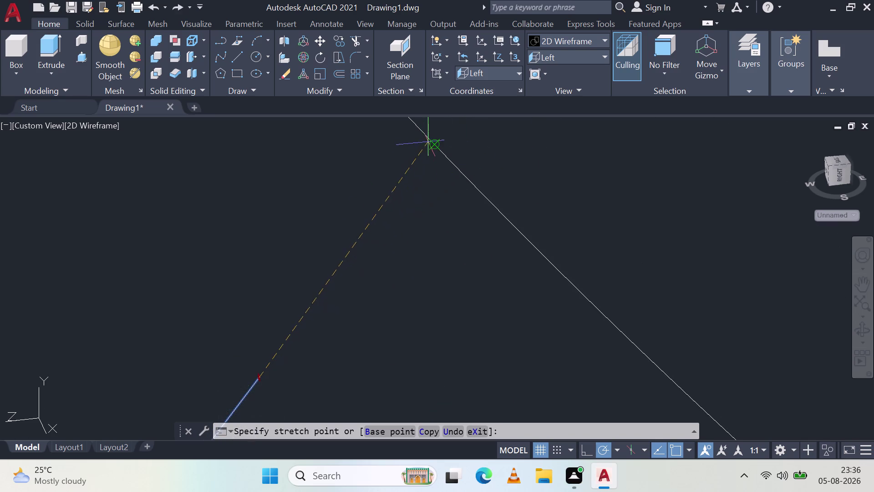
scroll(down, 3)
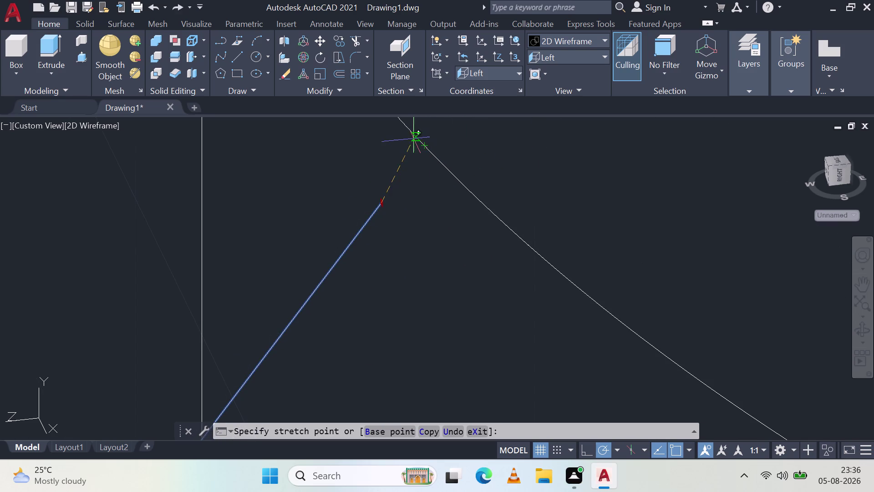
scroll(down, 3)
middle_drag(416, 149, 468, 228)
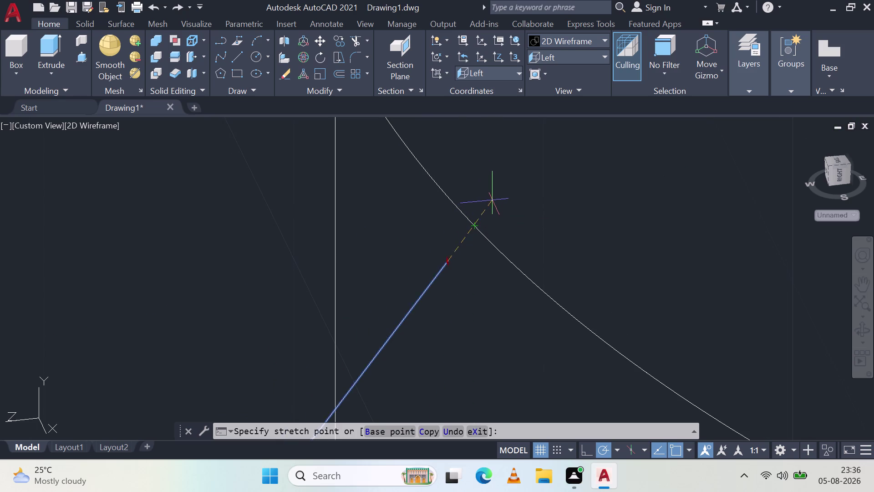
scroll(up, 3)
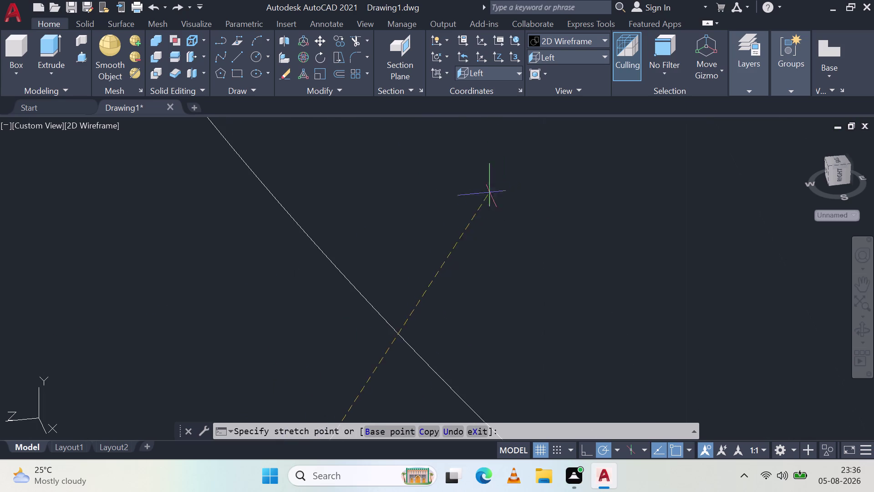
scroll(down, 3)
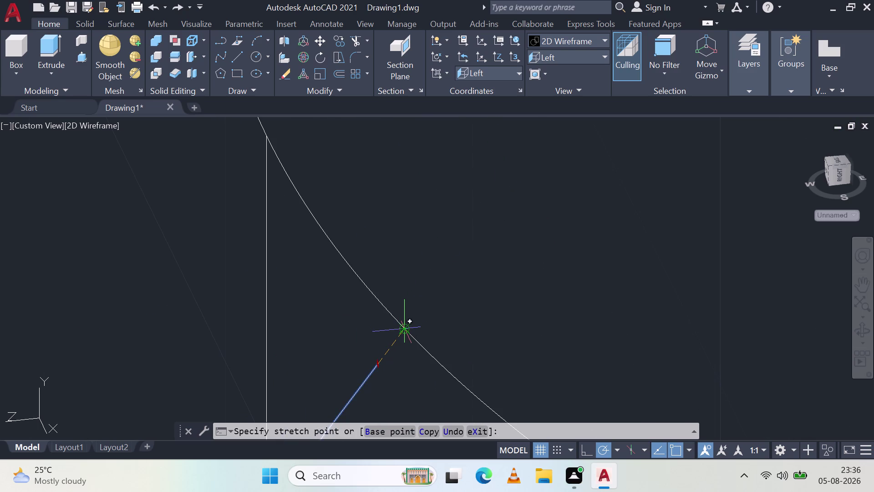
scroll(up, 3)
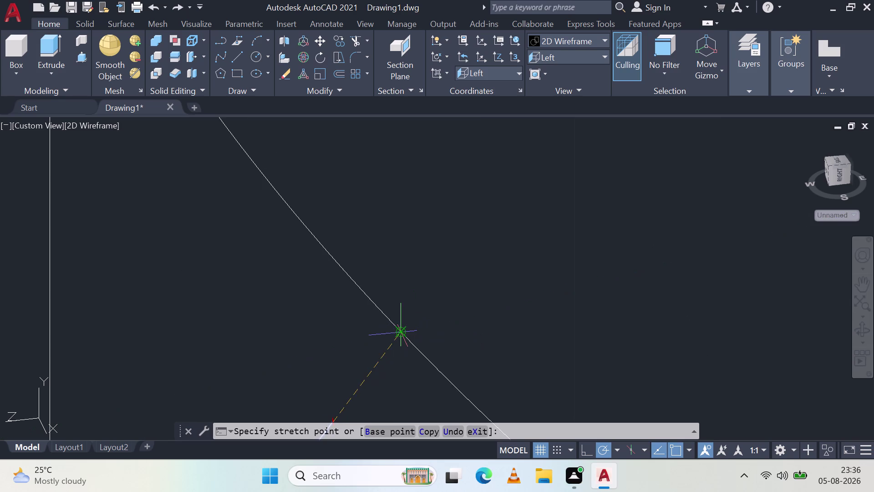
click(401, 330)
key(Escape)
Pan and orbit around the rib-boss joint, cancelling an accidental selection.
scroll(down, 3)
scroll(down, 3)
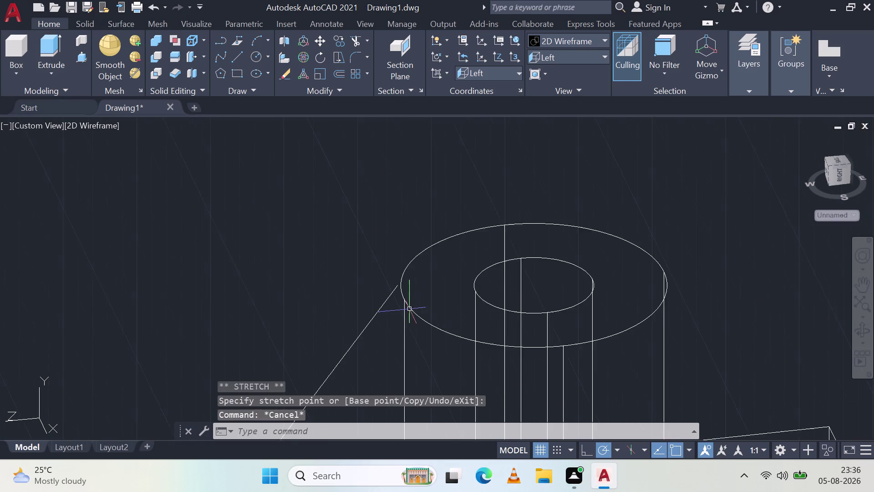
scroll(up, 3)
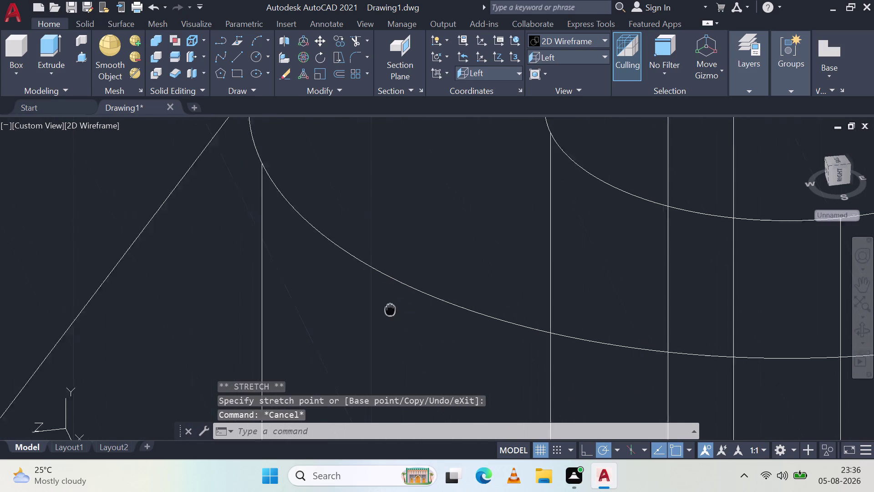
middle_drag(394, 290, 440, 305)
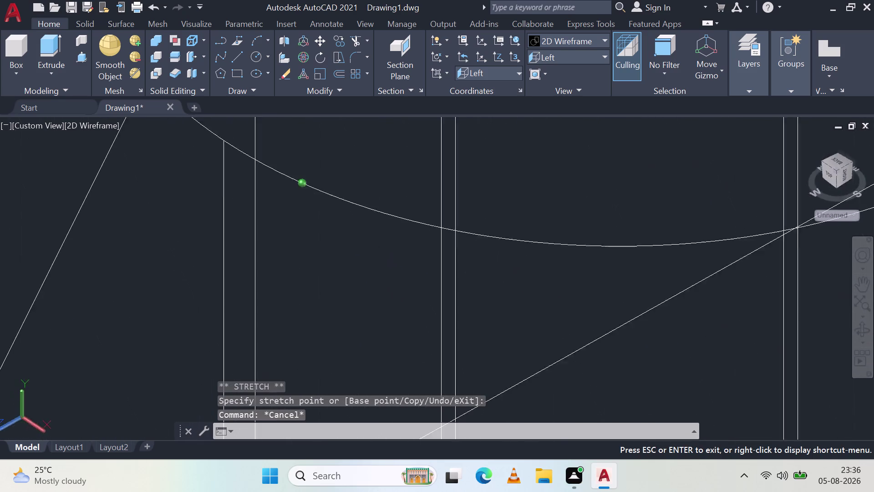
middle_drag(440, 305, 368, 282)
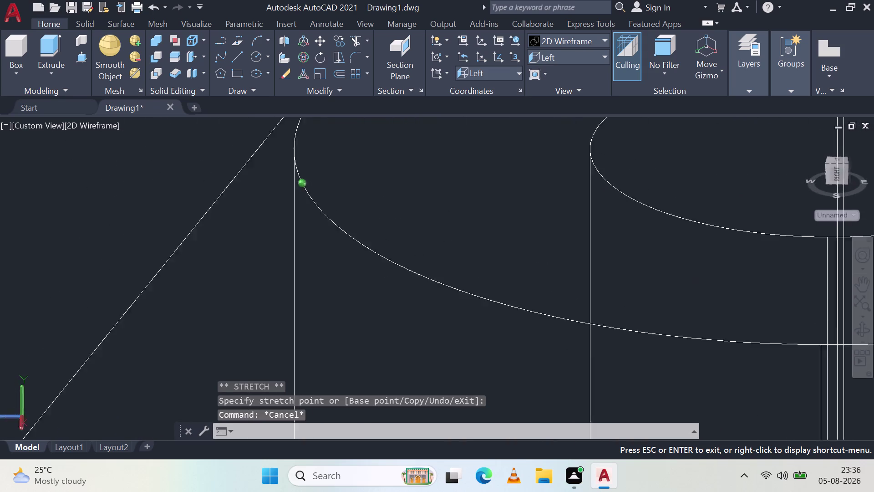
middle_drag(369, 282, 408, 273)
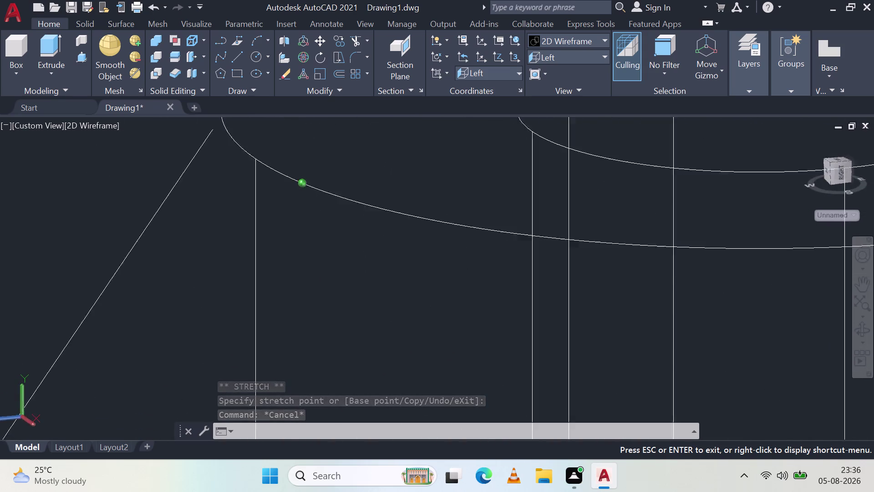
middle_drag(408, 272, 419, 270)
scroll(down, 3)
scroll(down, 3)
middle_drag(375, 342, 428, 325)
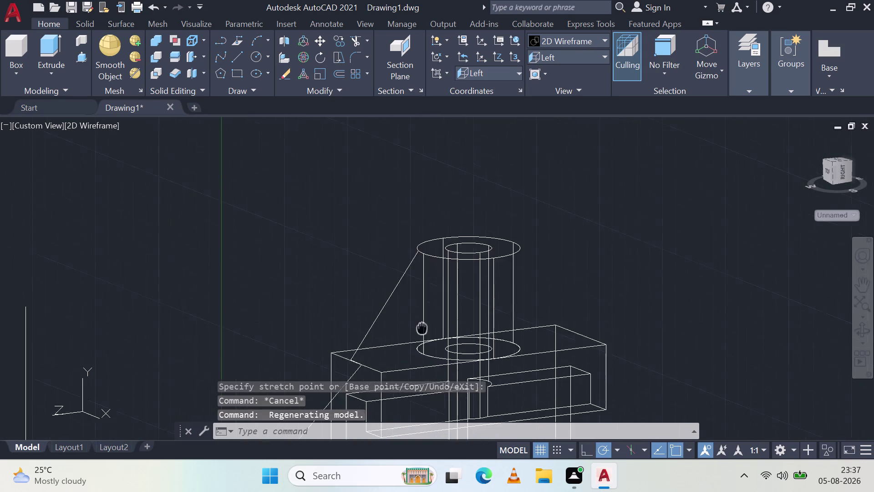
middle_drag(428, 325, 596, 167)
middle_click(596, 167)
scroll(down, 3)
scroll(down, 3)
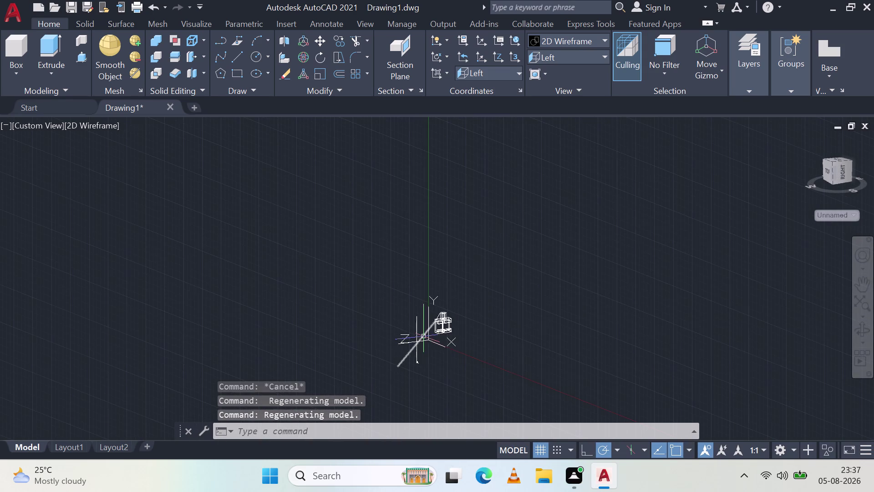
drag(431, 368, 398, 346)
key(Escape)
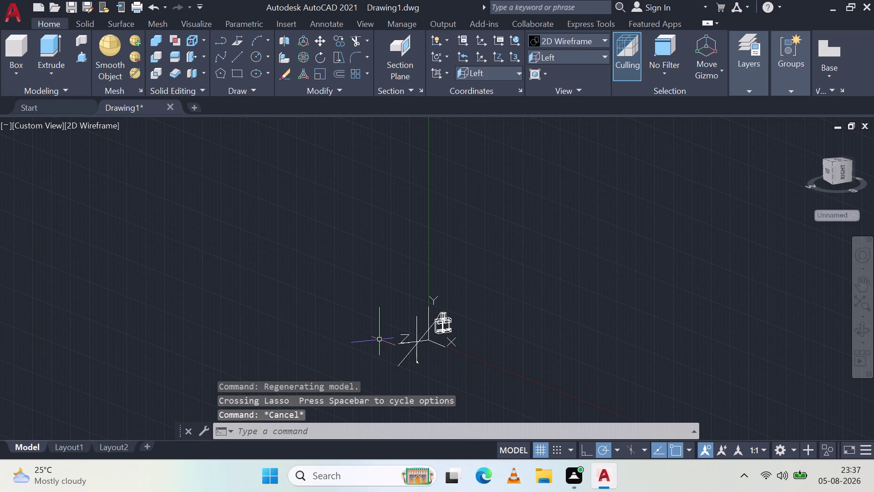
Undo fourteen recent view and line edits with Ctrl+Z.
key(ctrl+z)
key(ctrl+z)
key(ctrl+z)
key(ctrl+z)
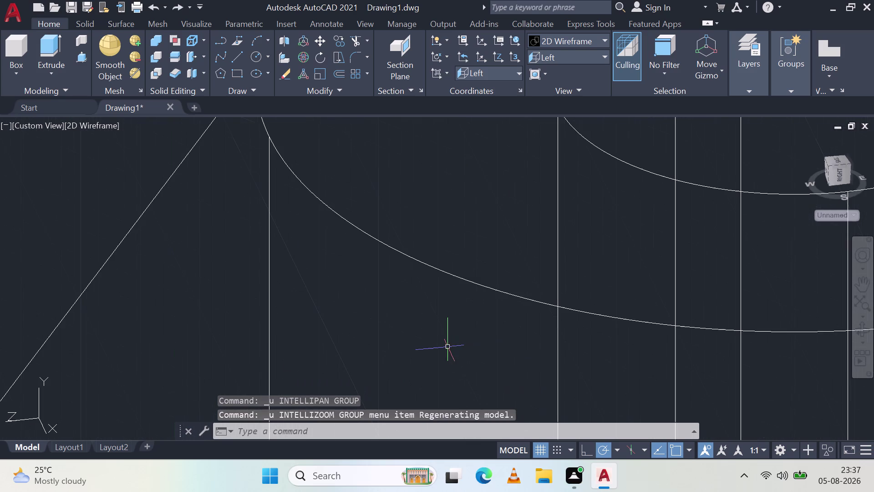
key(ctrl+z)
key(ctrl+z)
key(ctrl+z)
key(ctrl+z)
key(ctrl+z)
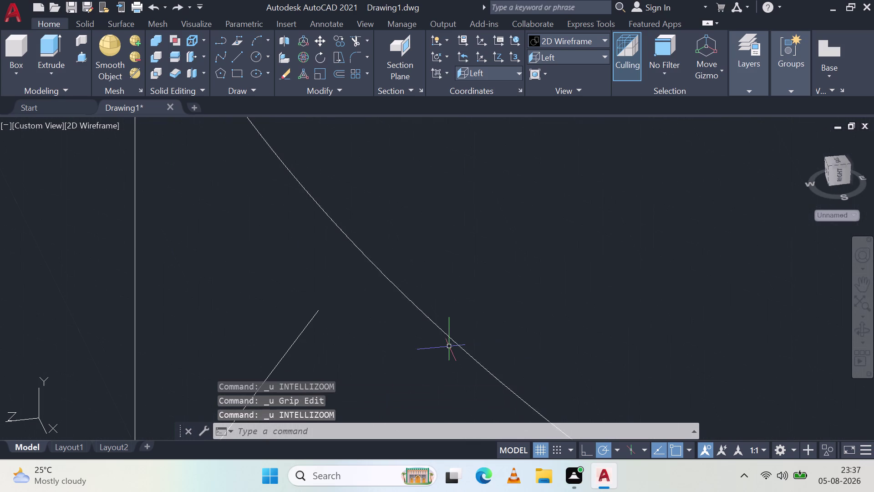
key(ctrl+z)
key(ctrl+z)
key(ctrl+z)
key(ctrl+z)
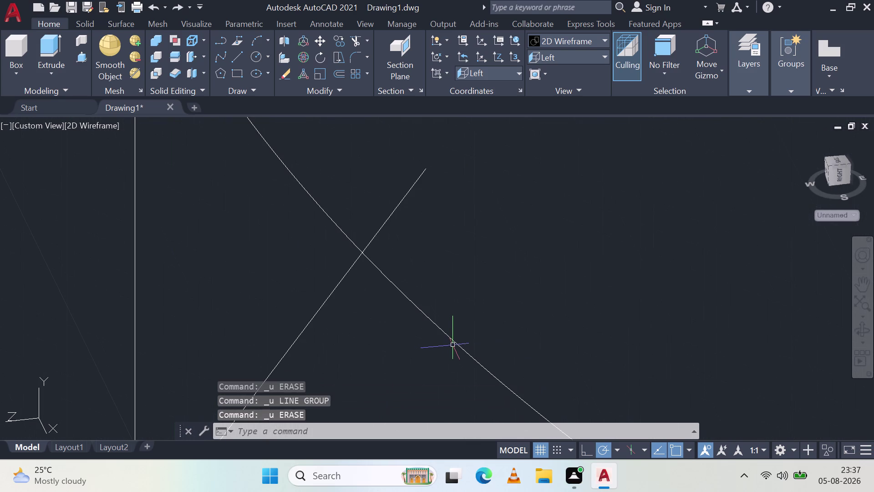
key(ctrl+z)
Bring the model back into view and window-erase the stray line.
scroll(down, 3)
scroll(down, 3)
scroll(down, 3)
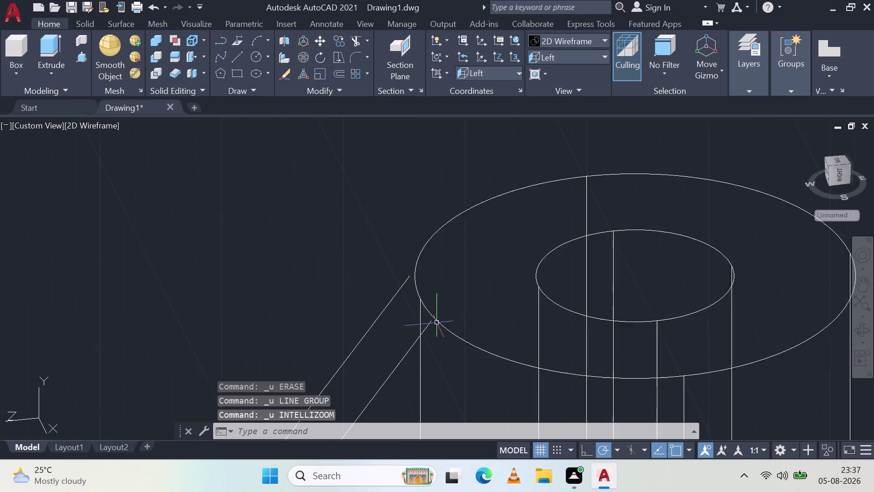
scroll(down, 3)
middle_drag(425, 357, 474, 159)
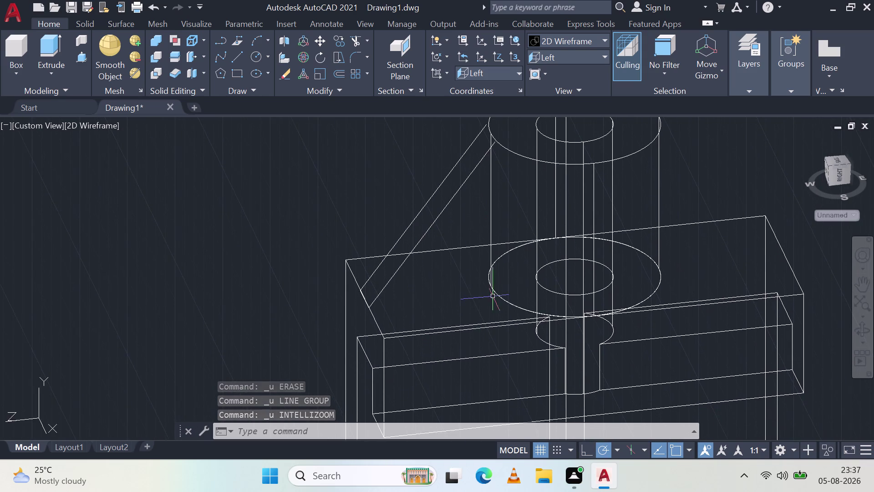
scroll(down, 3)
scroll(up, 3)
scroll(up, 3)
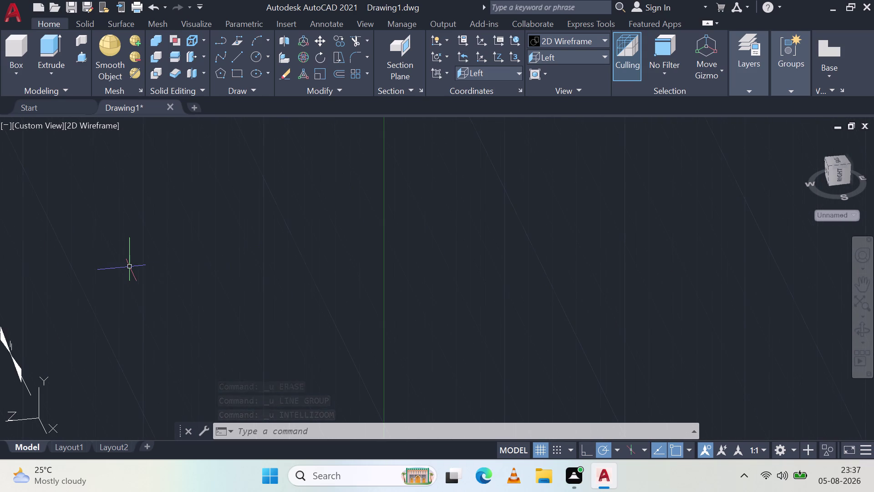
middle_drag(116, 275, 345, 280)
scroll(down, 3)
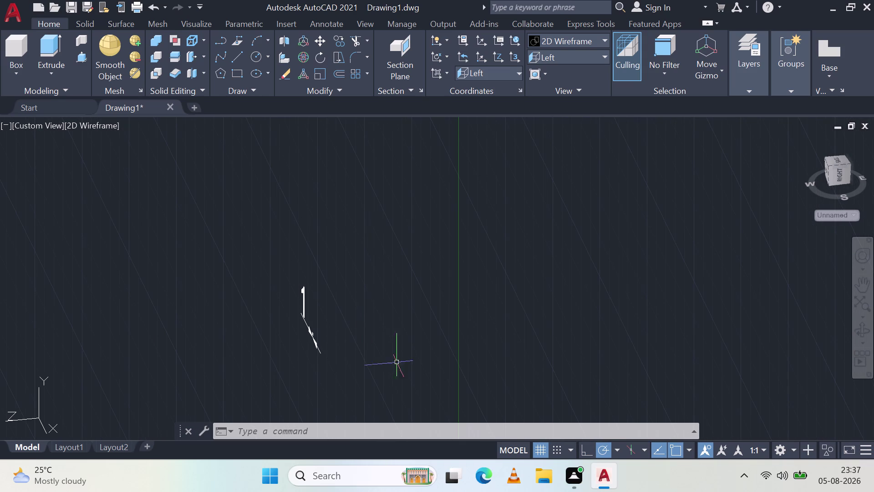
drag(398, 365, 379, 367)
click(157, 216)
key(Delete)
Orbit the bracket from above and around the back to inspect the boss and block slot.
scroll(down, 3)
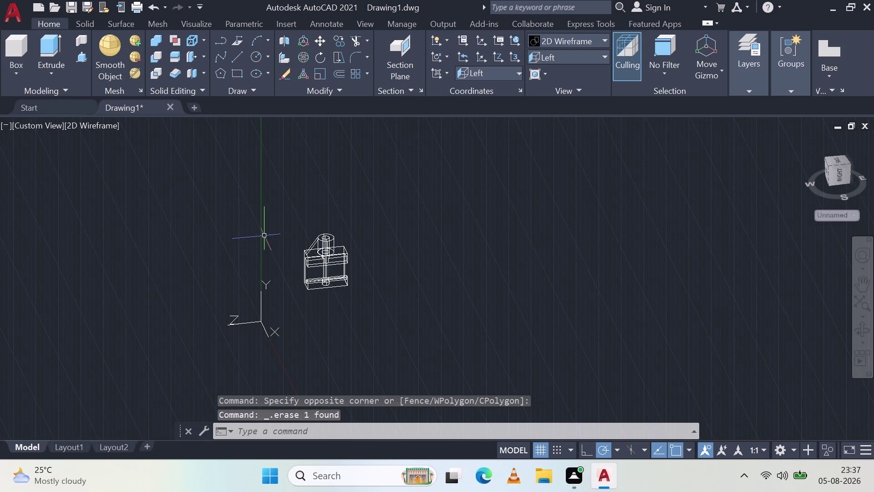
scroll(up, 3)
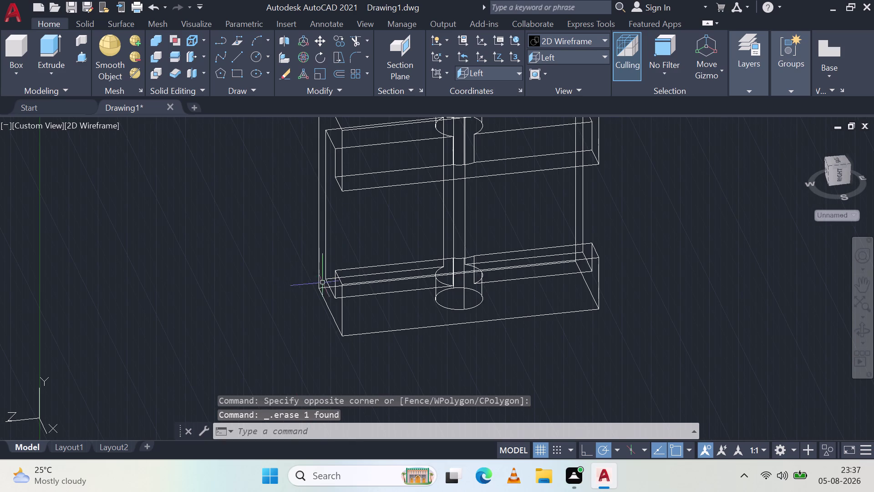
middle_drag(313, 259, 431, 268)
middle_click(431, 268)
middle_drag(539, 157, 539, 157)
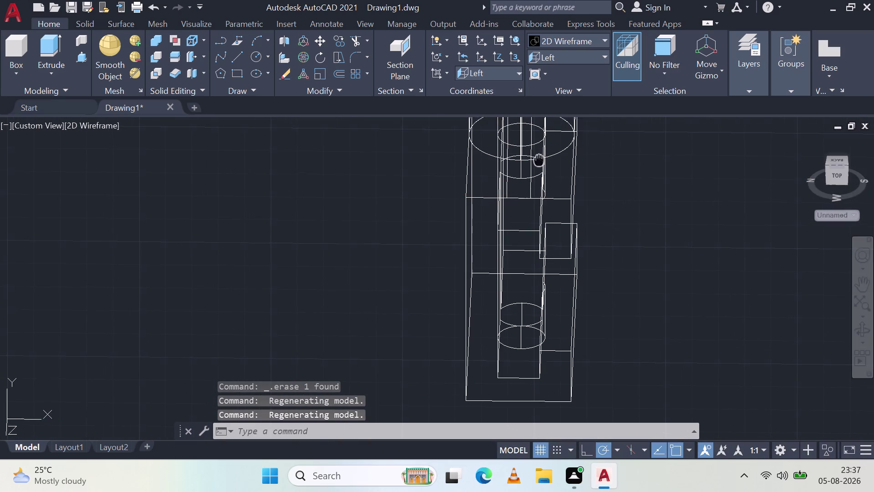
middle_drag(538, 158, 490, 296)
scroll(up, 3)
middle_drag(530, 361, 532, 347)
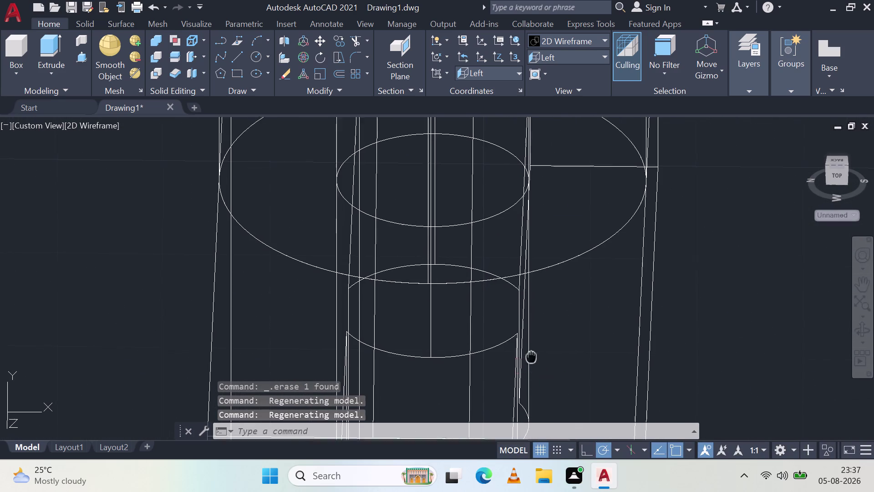
middle_drag(532, 347, 520, 254)
middle_click(520, 254)
middle_drag(542, 333, 497, 314)
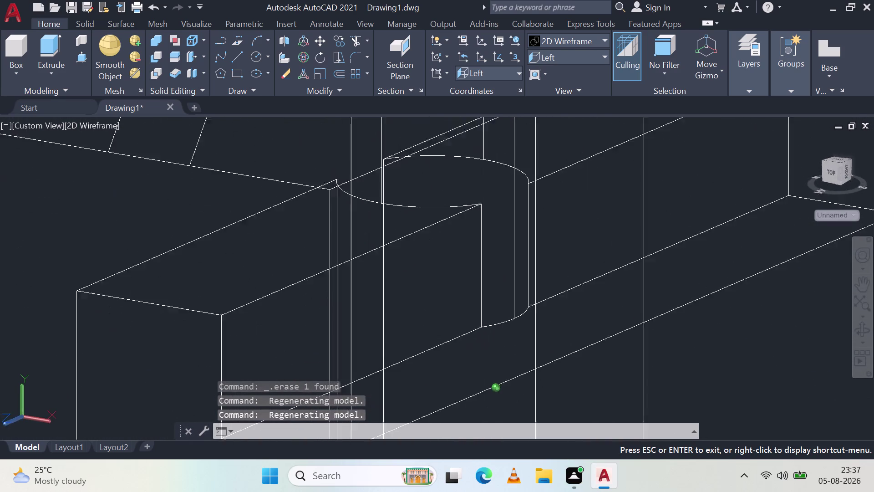
middle_drag(496, 313, 550, 347)
middle_drag(445, 213, 450, 300)
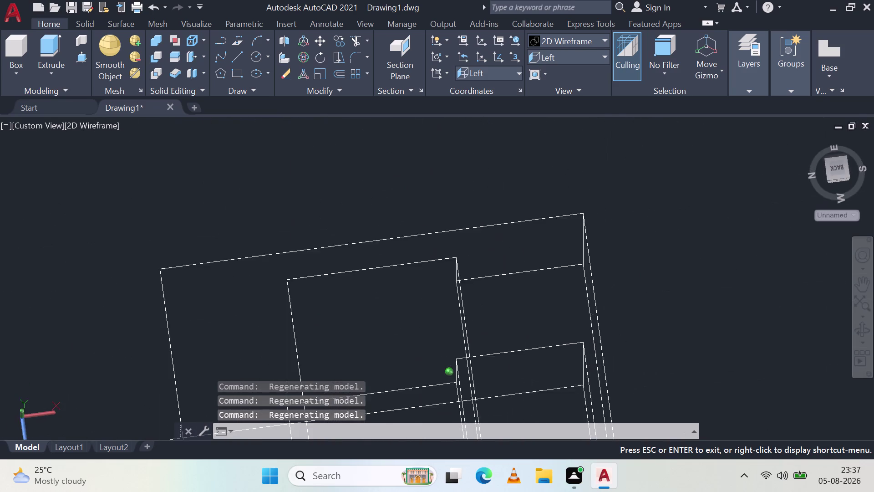
middle_drag(451, 301, 449, 268)
Orbit back to the isometric view and zoom in on the rib line near the boss.
scroll(down, 3)
middle_drag(466, 216, 457, 284)
middle_drag(455, 243, 443, 207)
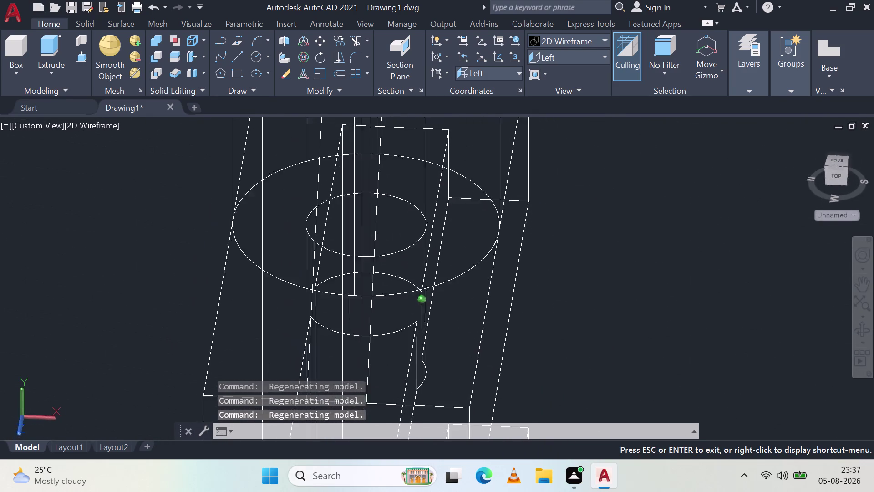
middle_drag(444, 207, 474, 155)
middle_drag(467, 155, 437, 302)
scroll(down, 3)
middle_drag(445, 206, 443, 215)
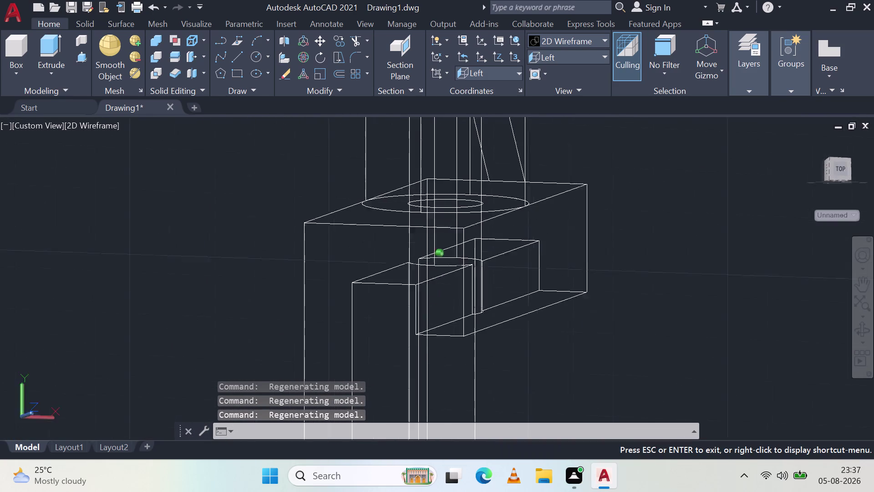
middle_drag(443, 215, 338, 278)
scroll(up, 3)
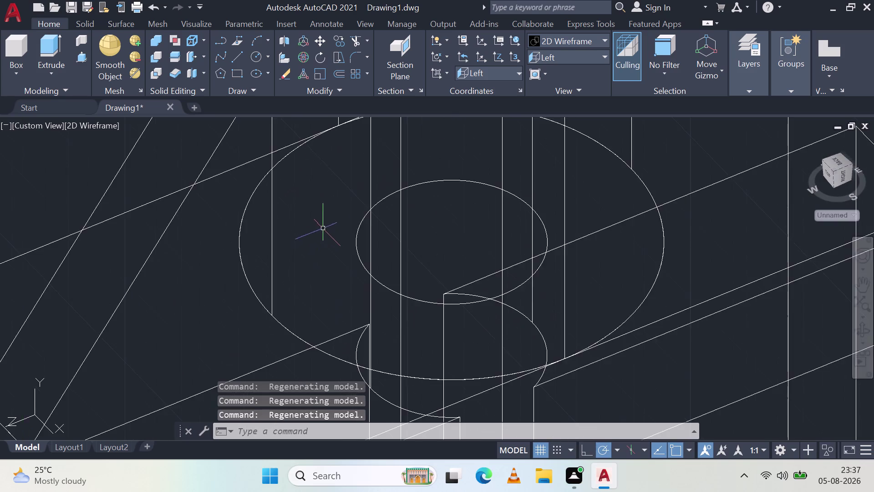
middle_drag(354, 212, 431, 266)
scroll(down, 3)
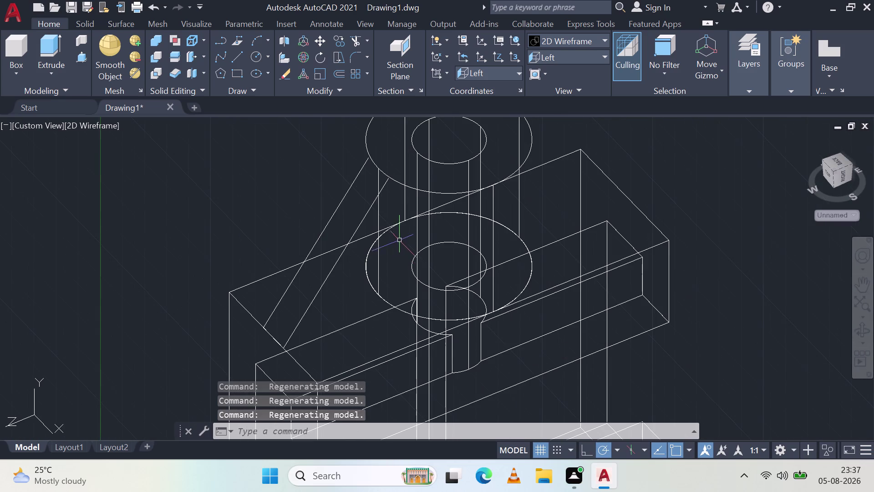
middle_drag(396, 231, 434, 256)
scroll(up, 3)
scroll(up, 3)
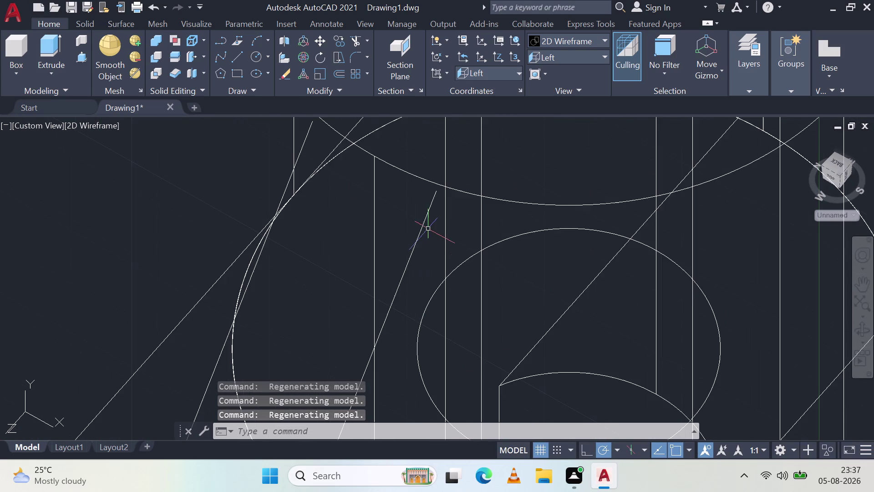
scroll(up, 3)
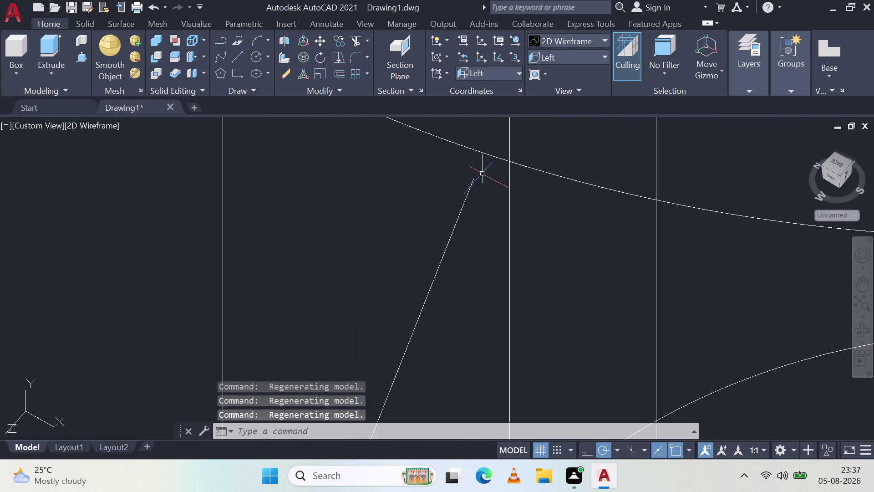
key(e)
key(x)
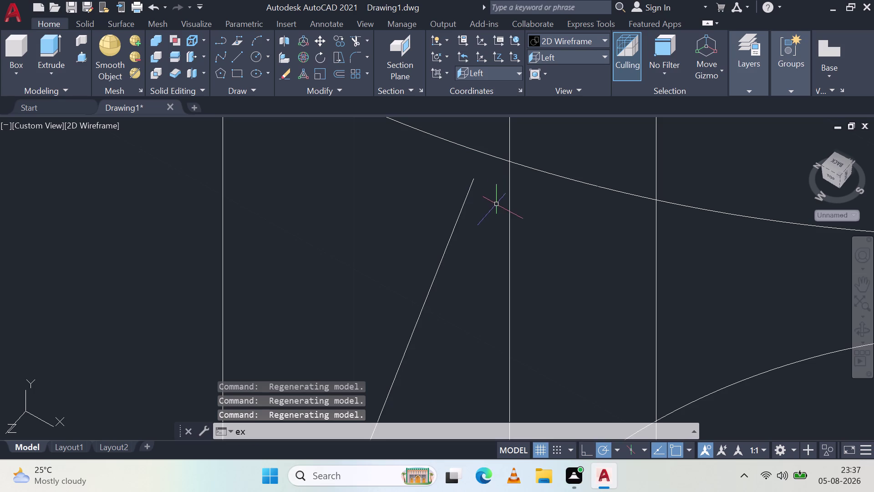
key(space)
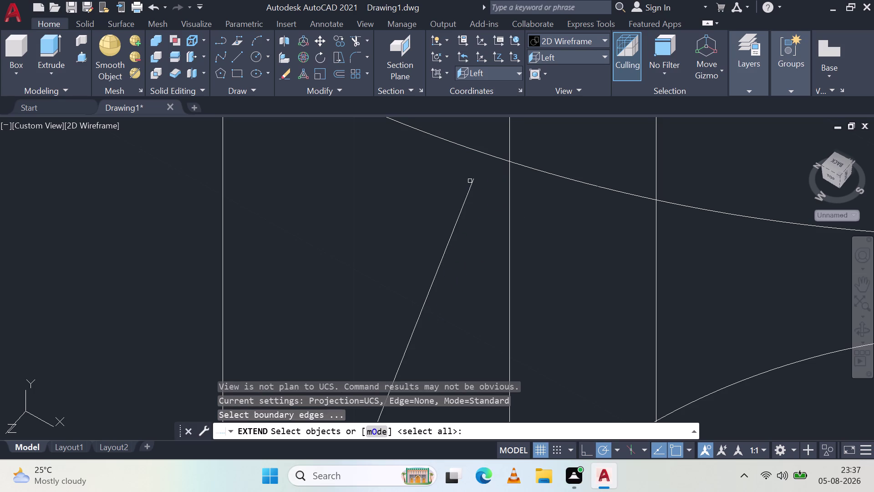
click(473, 177)
click(484, 153)
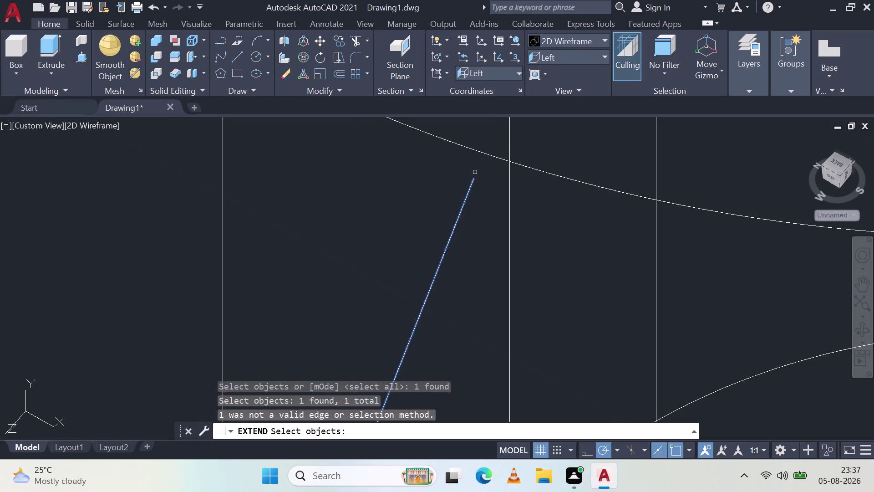
click(473, 182)
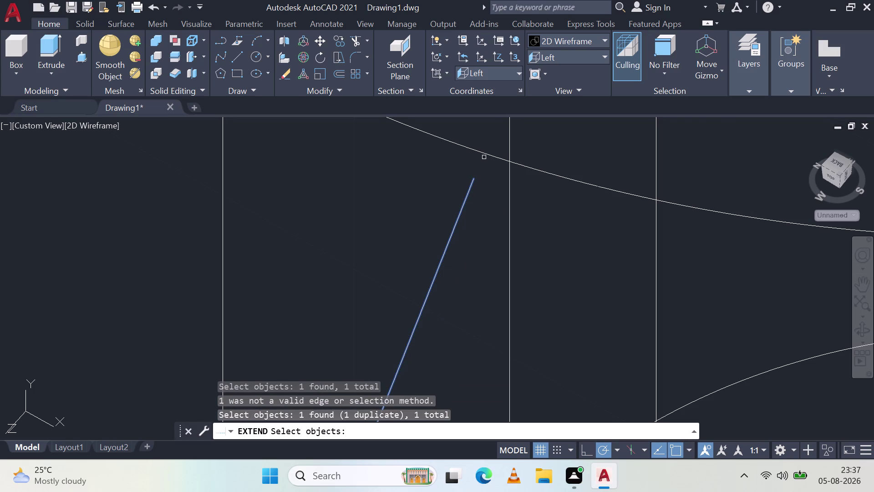
key(Escape)
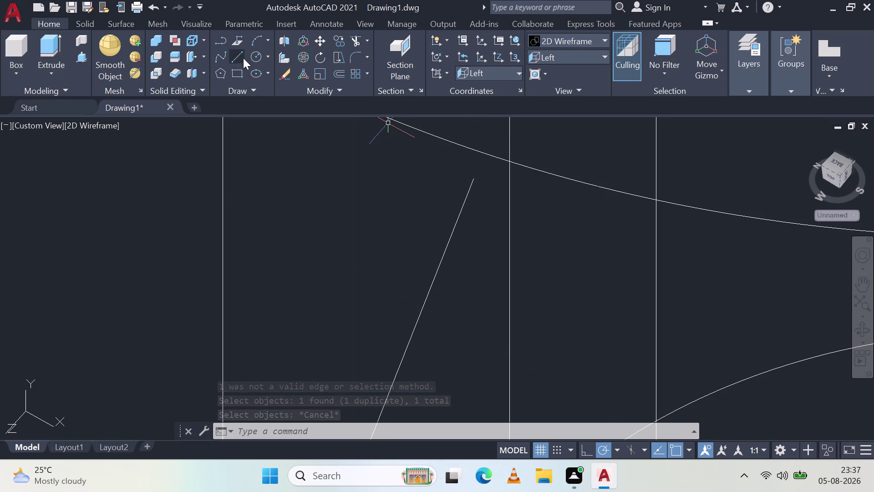
Launch STRETCH after clearing two mistyped command attempts.
key(s)
key(t)
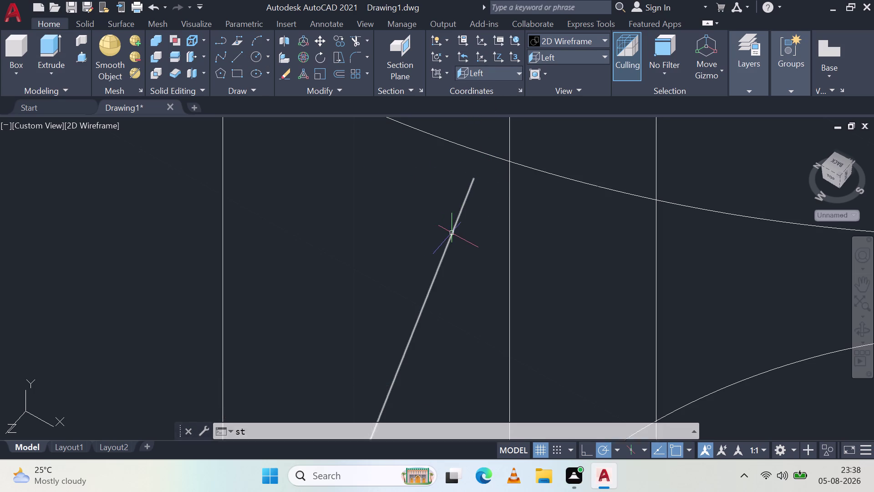
key(r)
key(e)
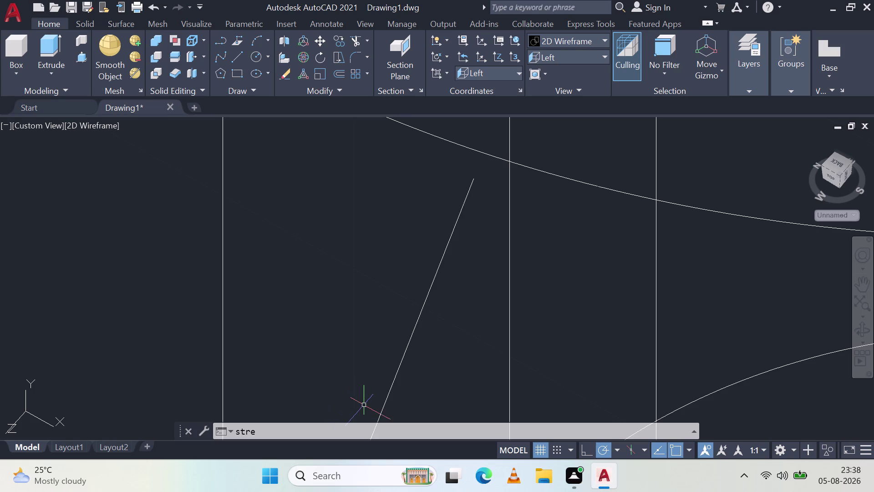
key(Return)
key(s)
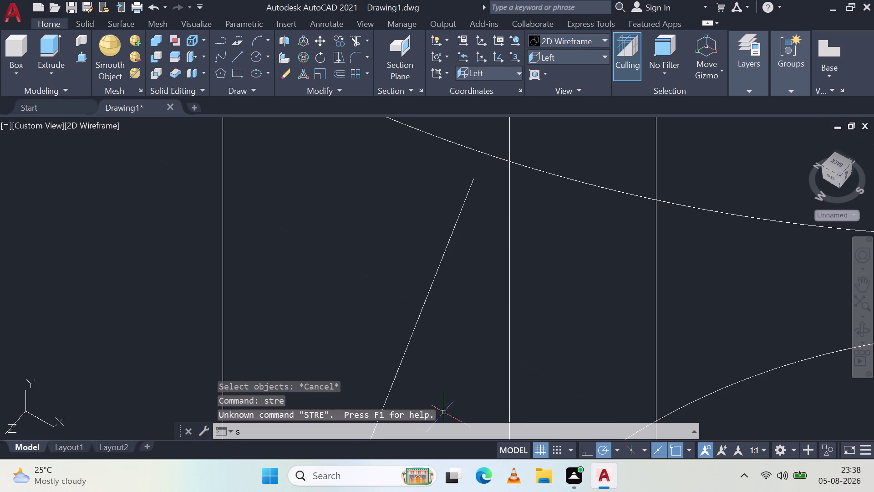
key(t)
key(r)
key(space)
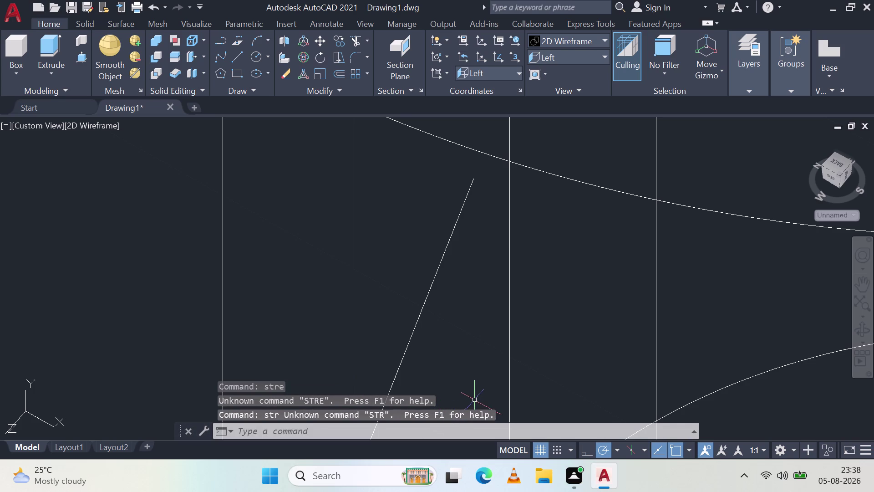
key(Escape)
key(Escape)
key(s)
key(t)
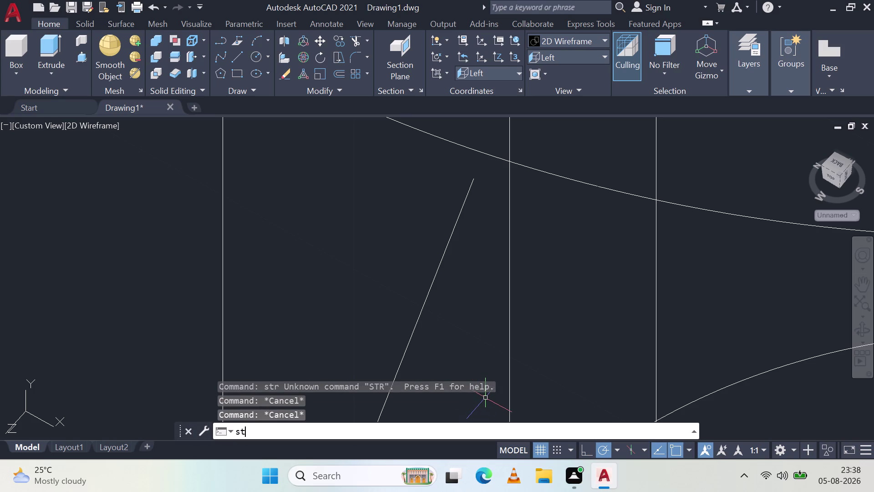
key(r)
key(e)
key(t)
text(ch)
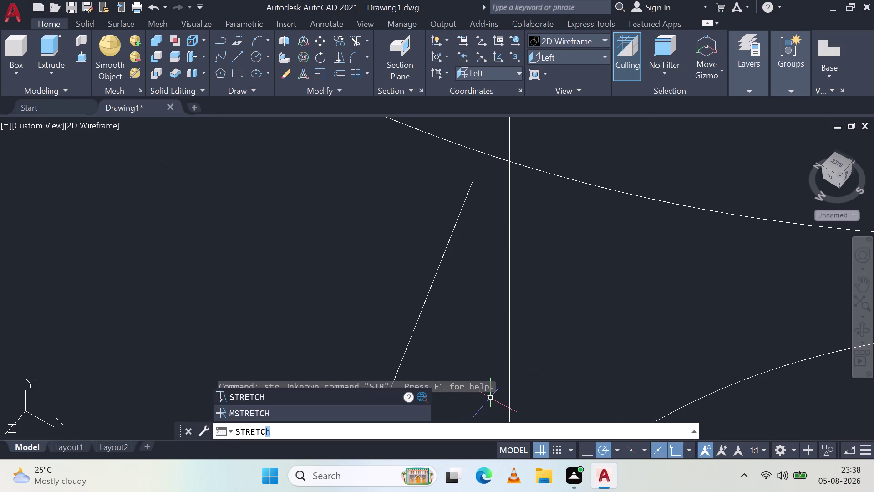
key(space)
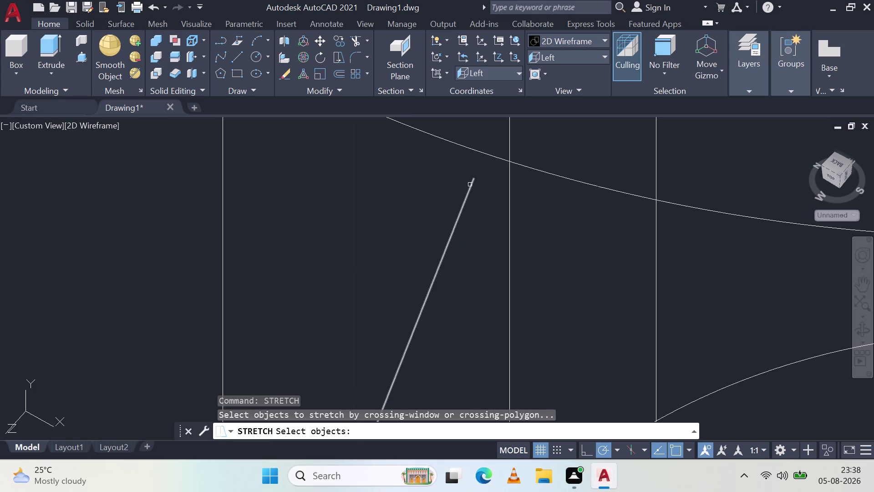
Select the inclined rib line and set its upper end as the stretch base point.
click(471, 185)
key(space)
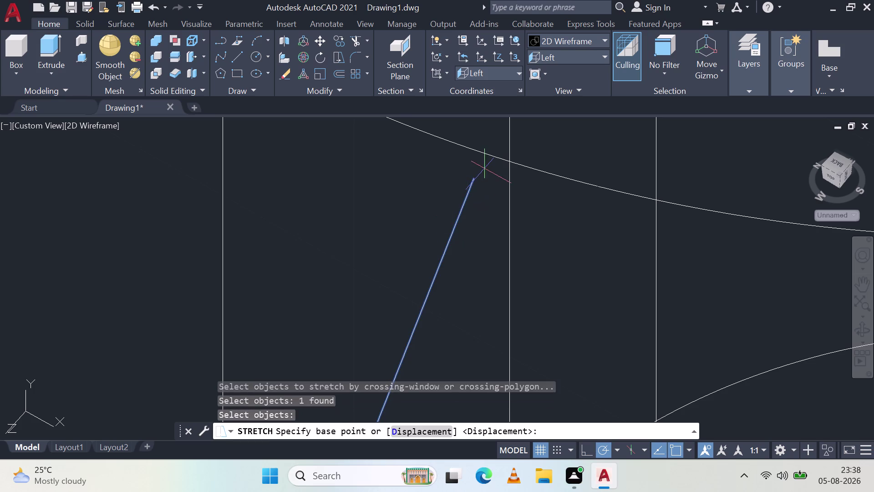
click(471, 178)
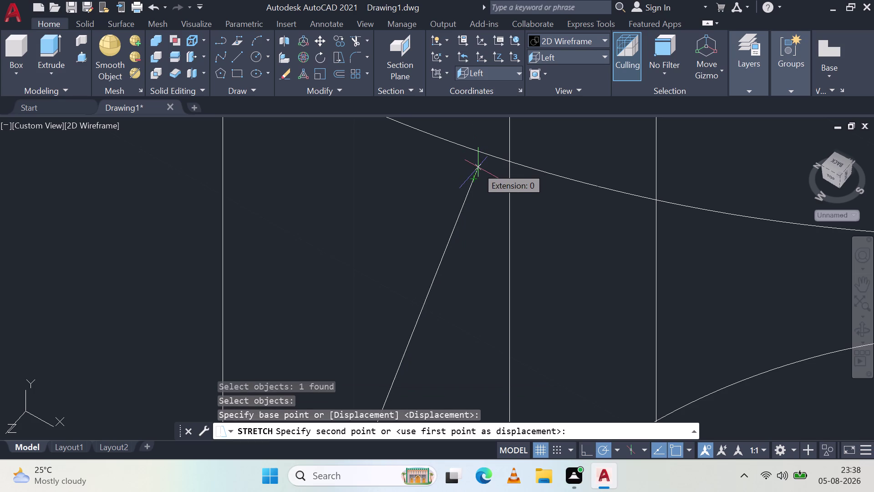
scroll(up, 3)
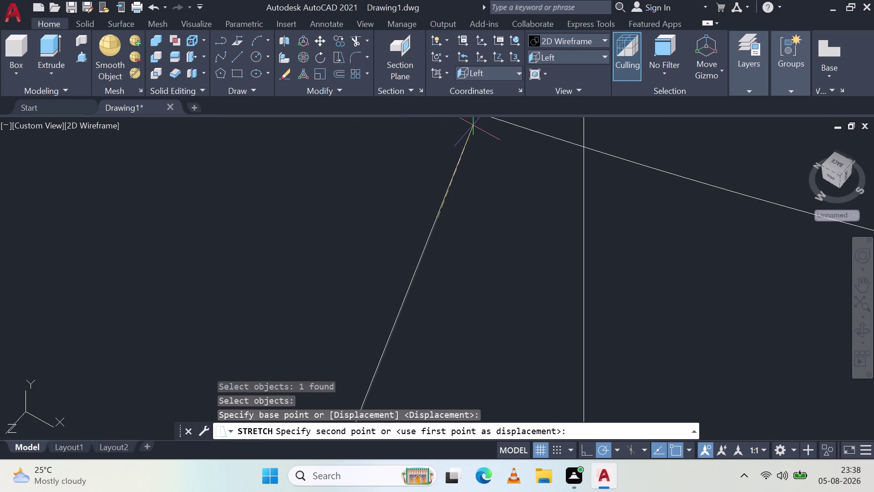
middle_drag(473, 125, 492, 237)
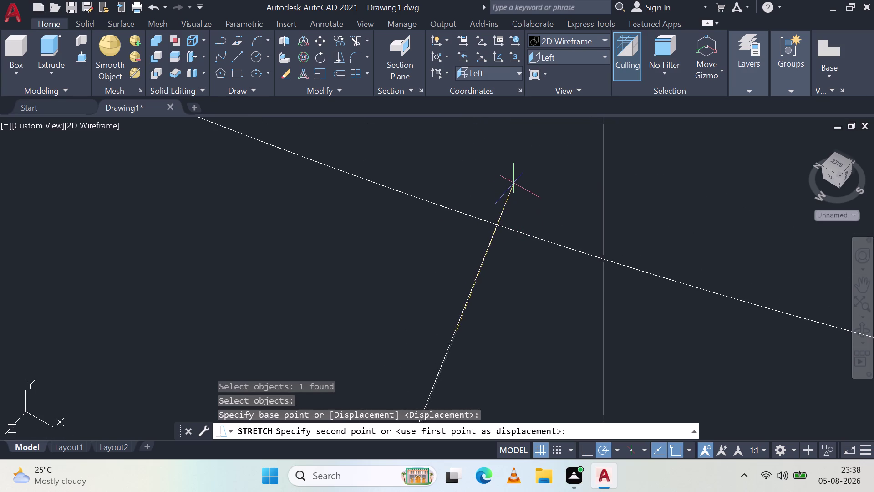
Turn on Ortho and Polar tracking, then cancel the stretch at the boss arc.
click(580, 449)
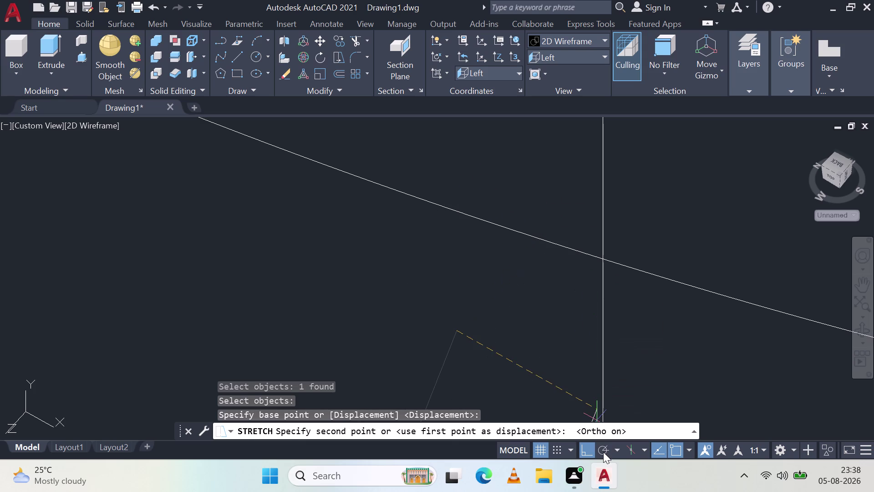
click(603, 452)
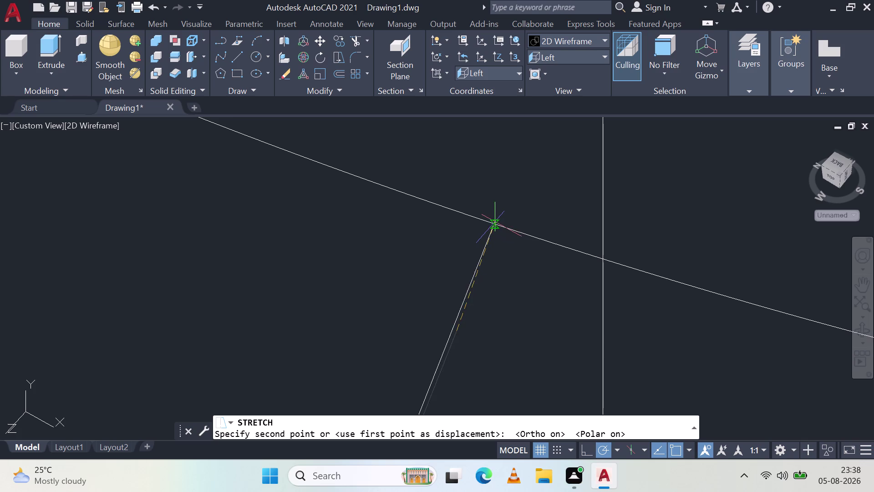
scroll(up, 3)
scroll(up, 3)
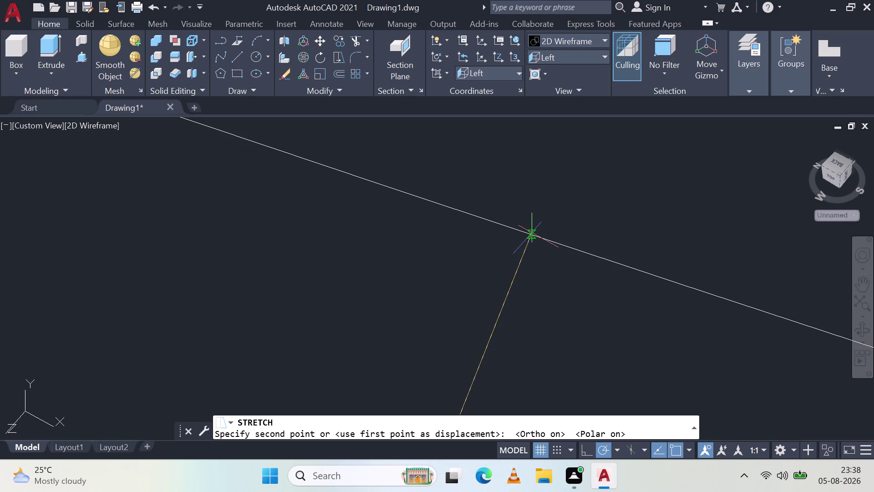
click(532, 233)
key(Escape)
scroll(down, 3)
Zoom and pan around the boss and bracket.
scroll(down, 3)
scroll(down, 3)
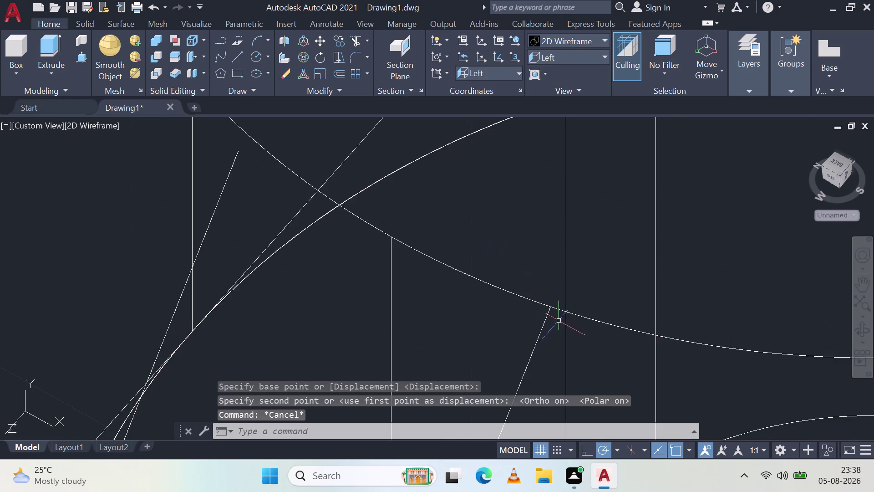
middle_drag(579, 333, 621, 185)
scroll(down, 3)
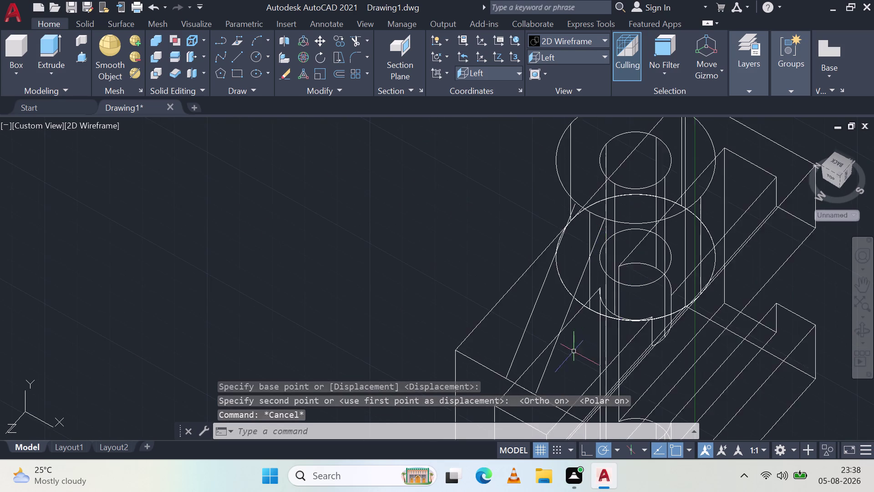
scroll(up, 3)
scroll(down, 3)
scroll(up, 3)
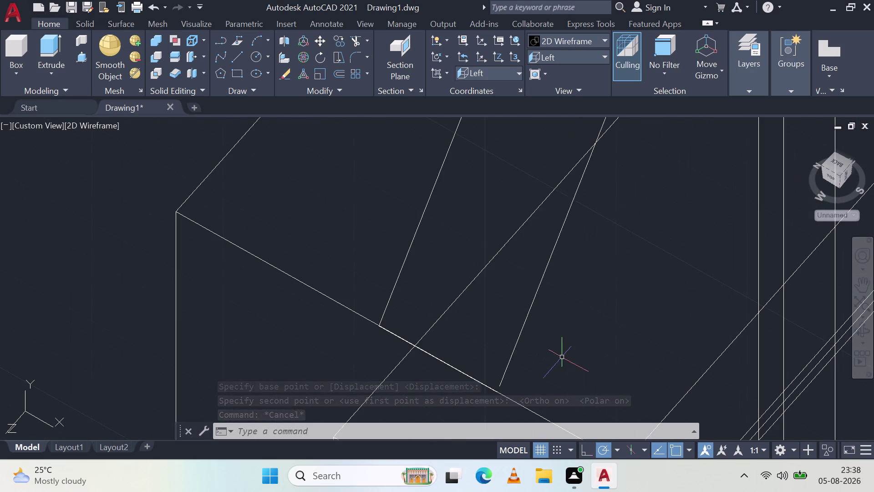
scroll(down, 3)
scroll(up, 3)
scroll(down, 3)
scroll(down, 3)
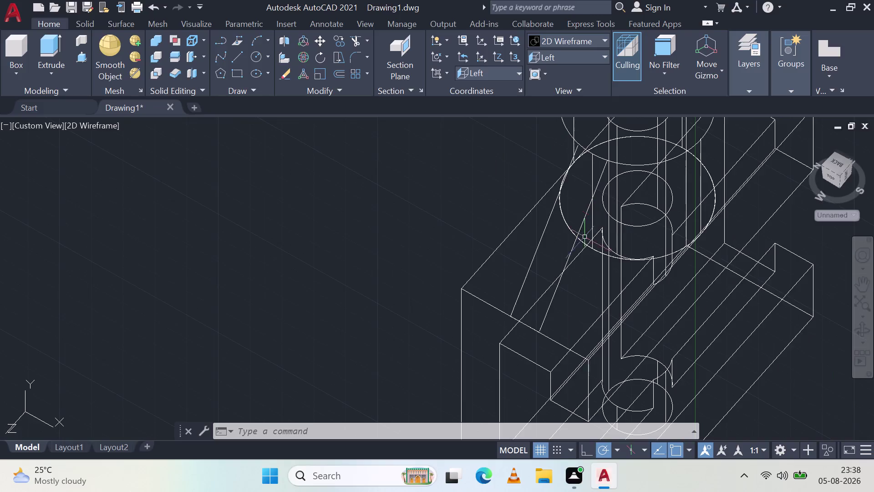
scroll(down, 3)
Undo twice, reverting the view change and the rib line stretch.
key(ctrl+z)
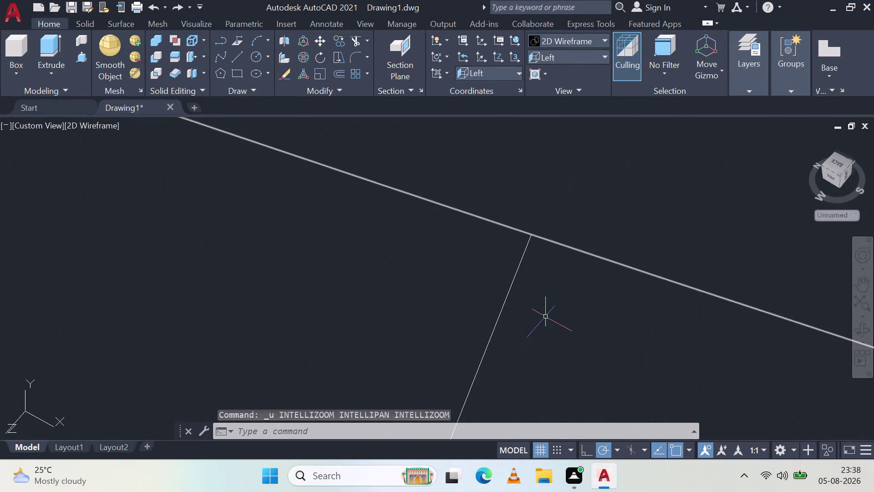
key(ctrl+z)
scroll(down, 3)
scroll(down, 3)
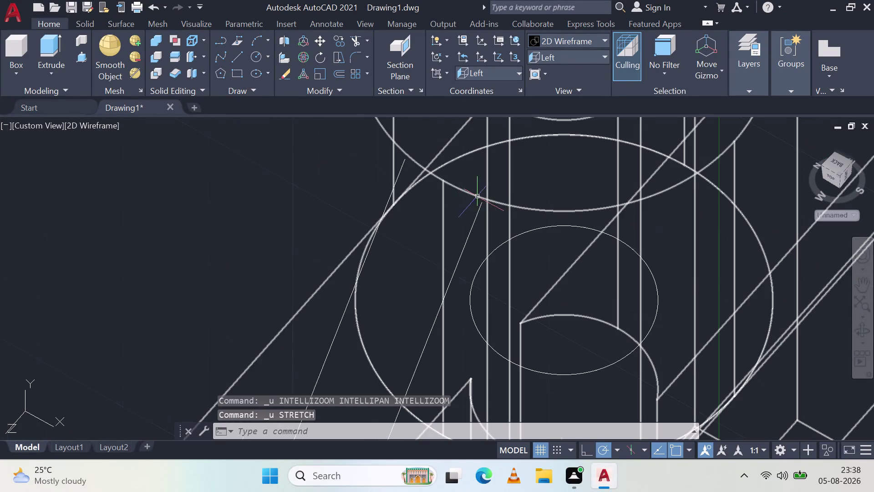
scroll(up, 3)
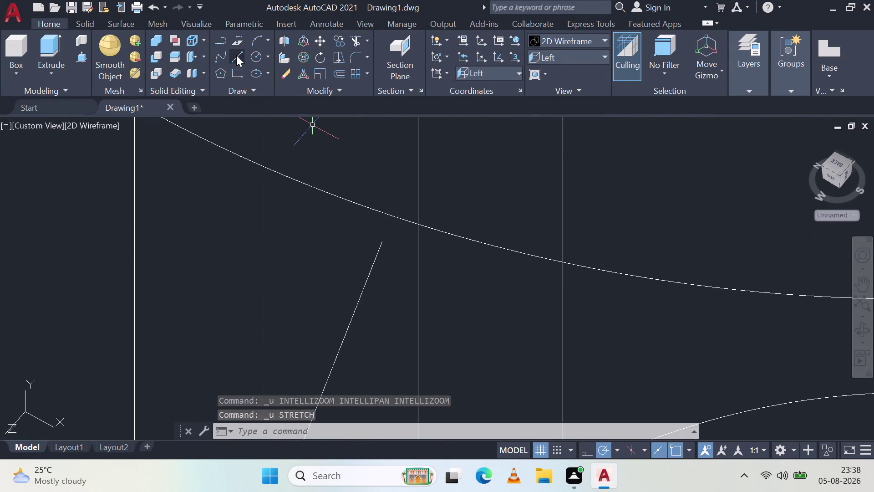
click(237, 55)
click(383, 240)
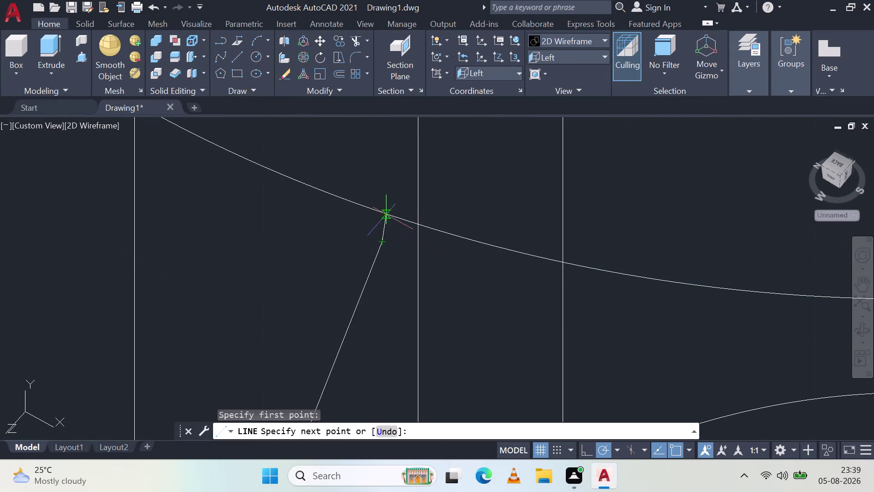
scroll(up, 3)
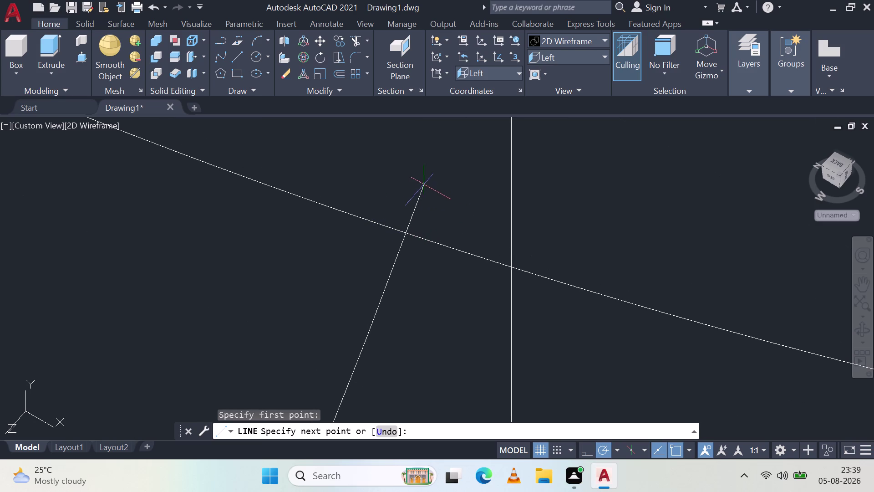
key(Escape)
scroll(down, 3)
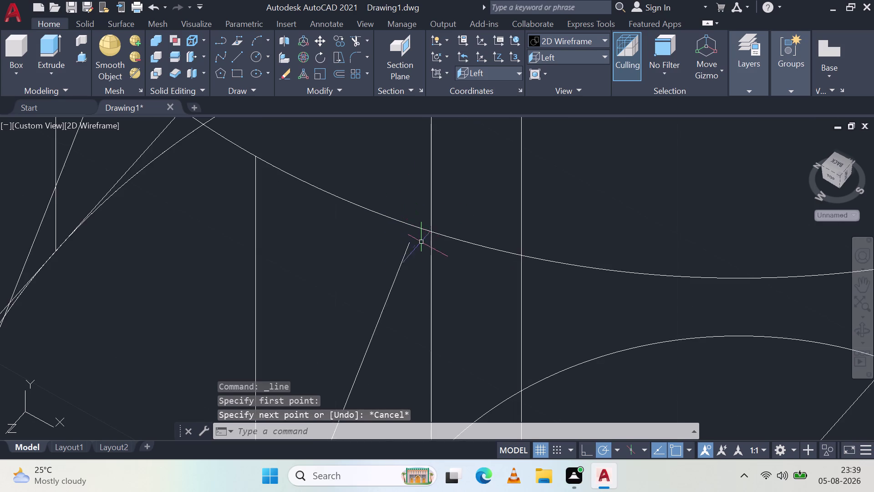
scroll(down, 3)
scroll(down, 3)
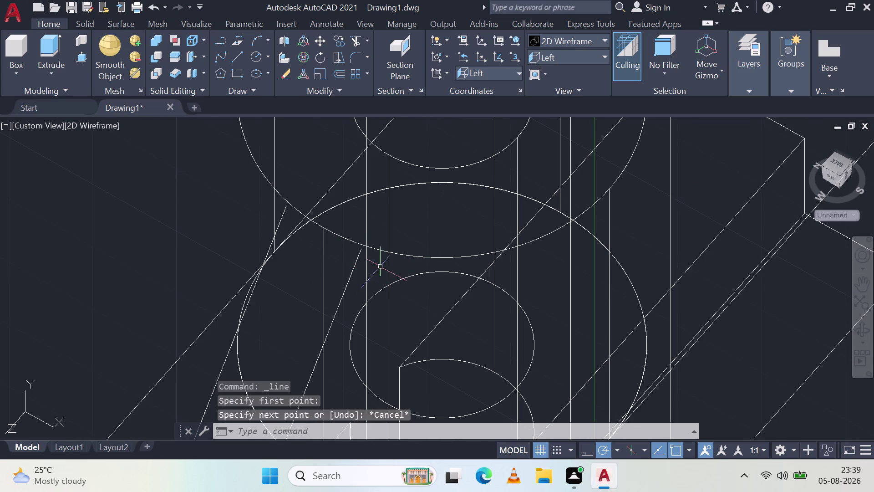
scroll(up, 3)
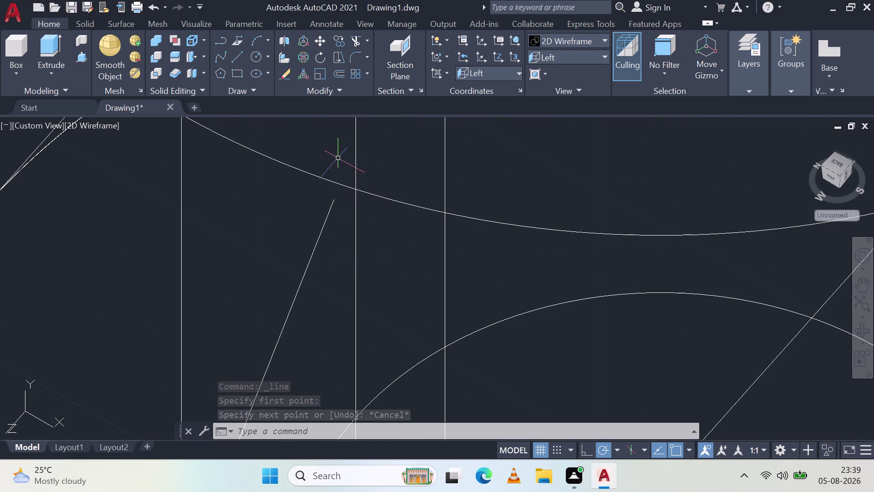
click(238, 54)
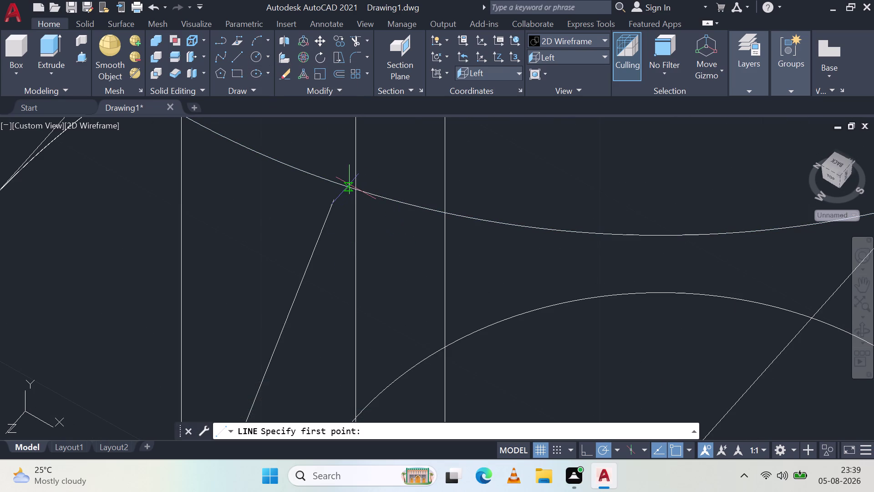
click(338, 185)
scroll(up, 3)
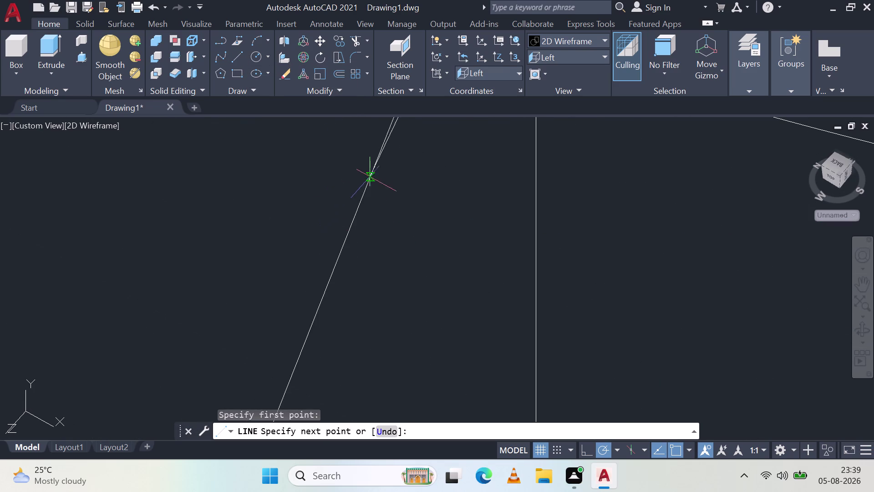
scroll(down, 3)
middle_drag(380, 146, 379, 223)
scroll(up, 3)
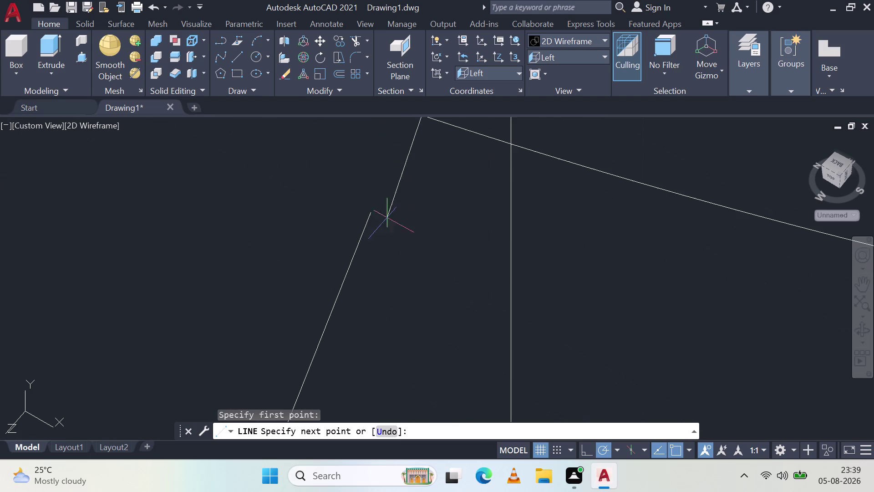
click(368, 212)
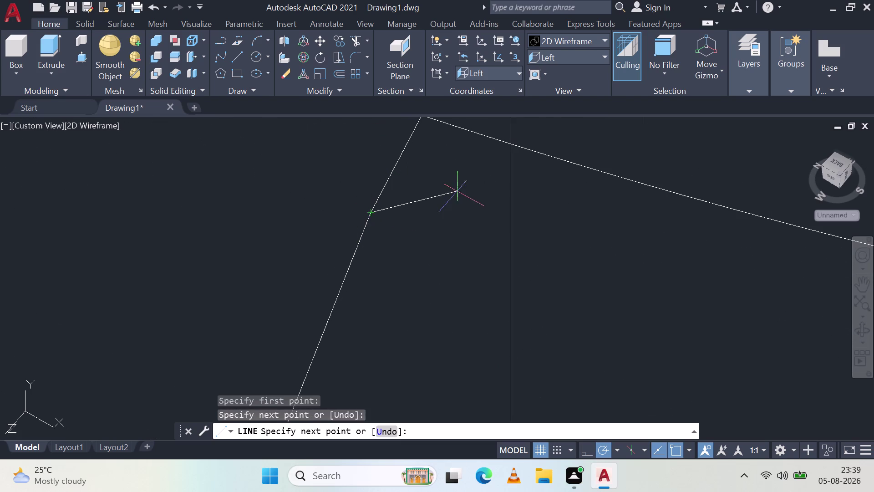
key(Escape)
scroll(down, 3)
click(395, 212)
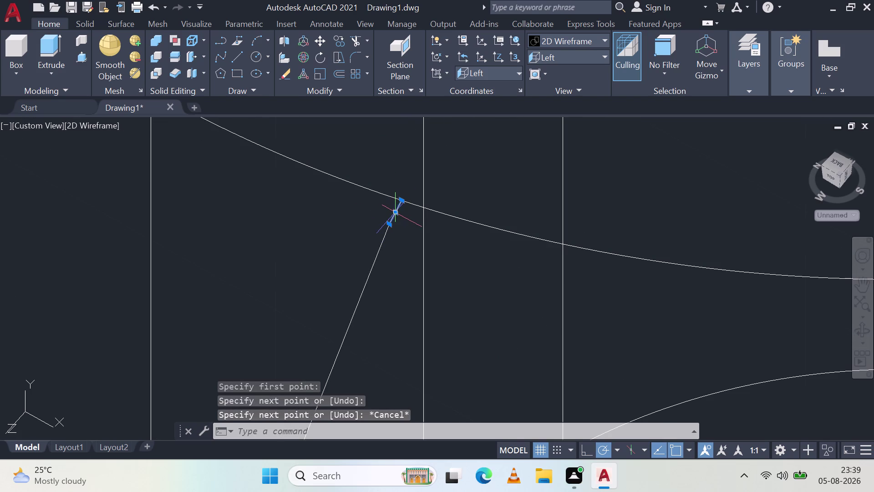
key(Delete)
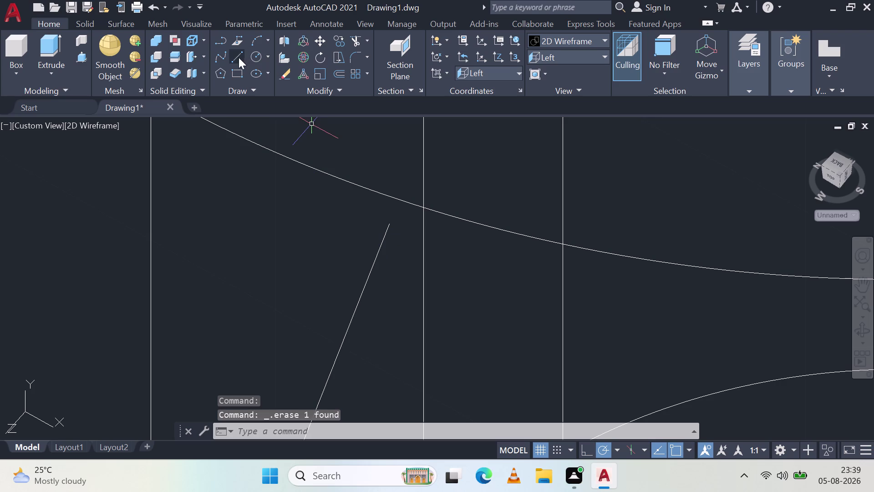
Draw a line from the rib-arc meeting point to the inclined rib line's end.
click(238, 58)
click(390, 226)
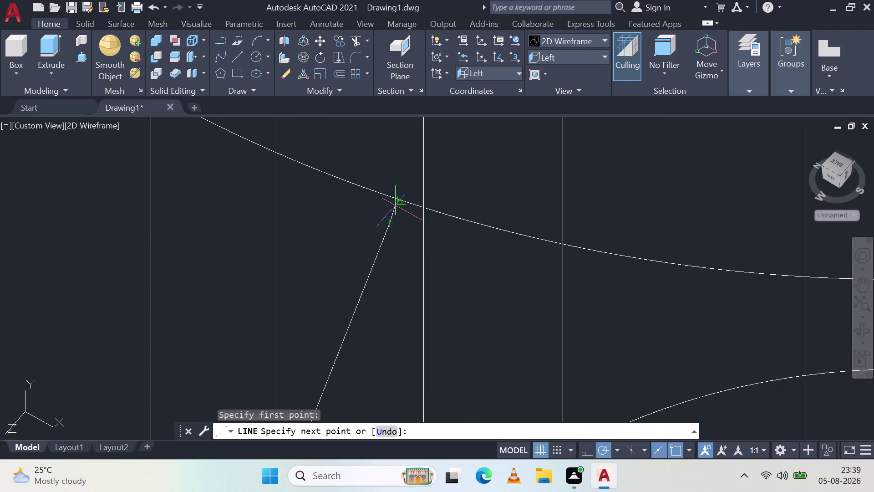
scroll(up, 3)
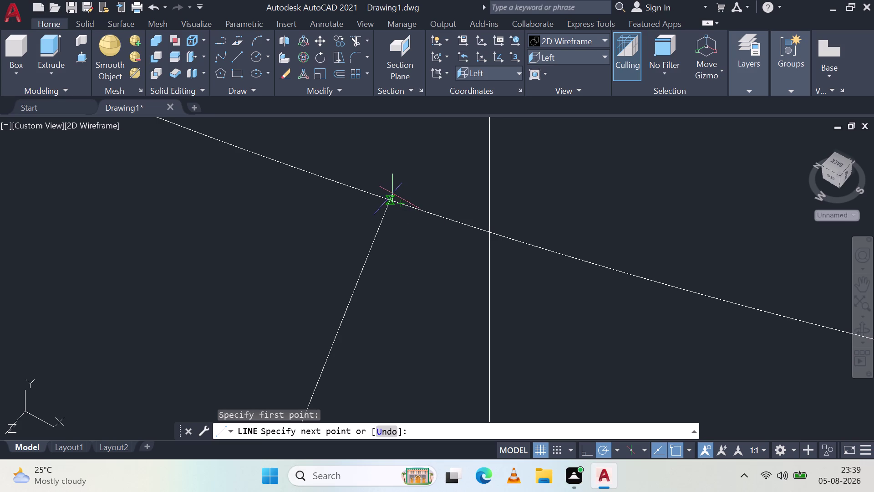
click(389, 197)
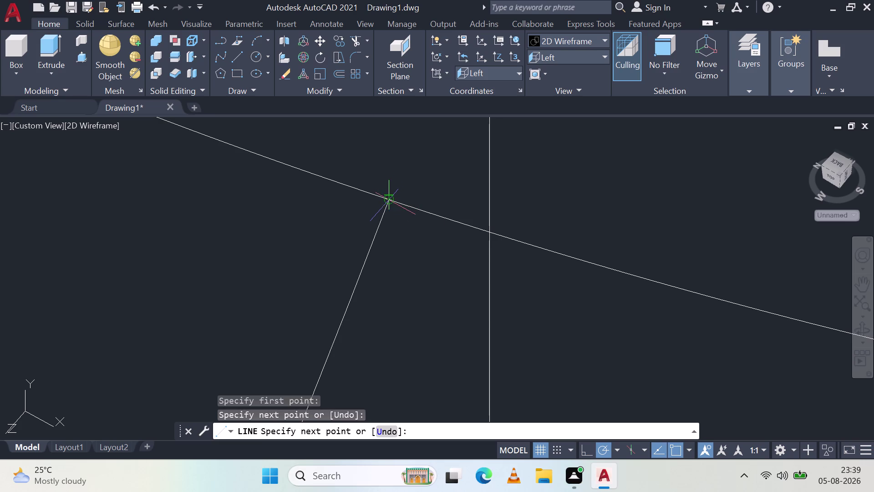
key(Escape)
Select the inclined rib line and the new connecting line.
scroll(up, 3)
middle_drag(423, 157, 380, 356)
scroll(down, 3)
scroll(down, 3)
middle_drag(434, 292, 466, 245)
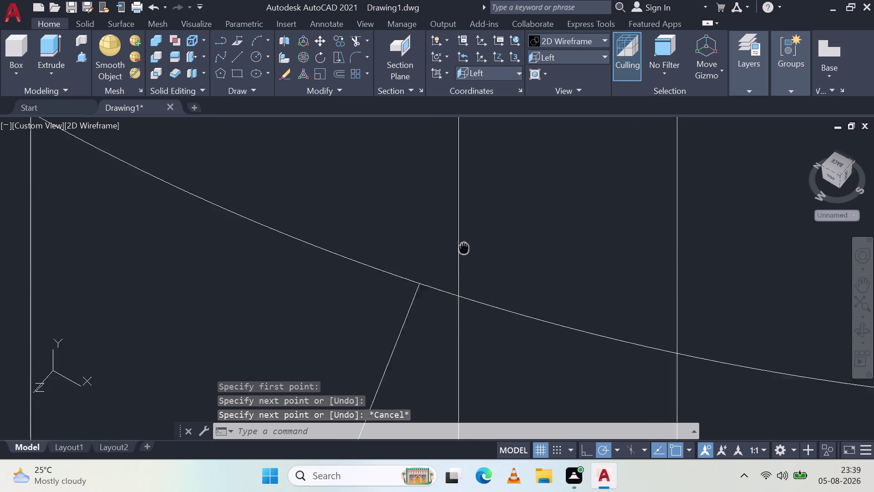
middle_drag(465, 245, 470, 239)
middle_click(471, 238)
middle_click(472, 231)
scroll(down, 3)
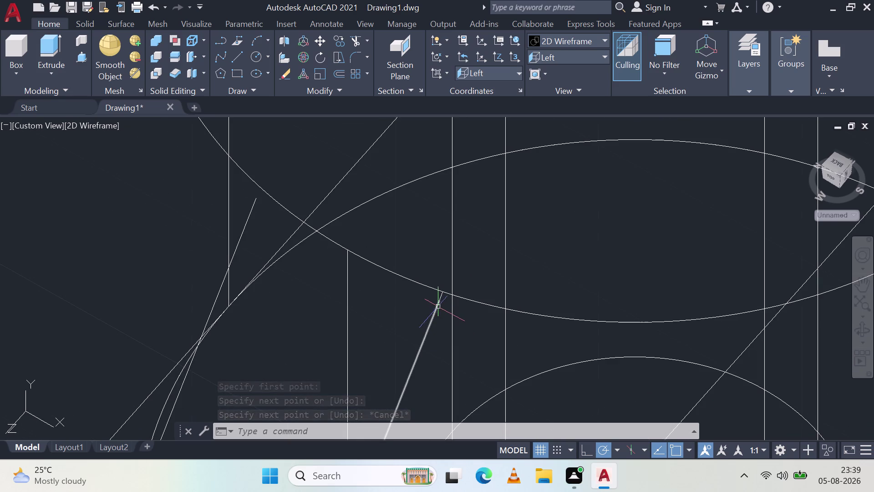
click(437, 305)
scroll(down, 3)
scroll(up, 3)
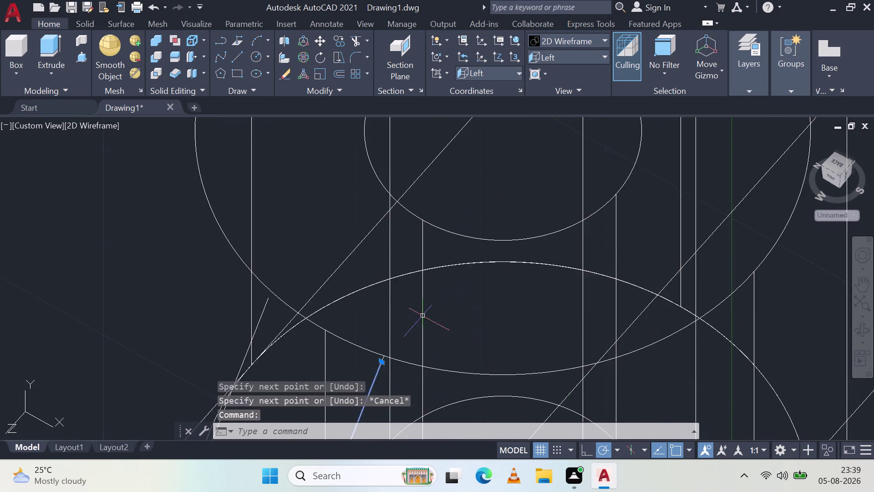
scroll(up, 3)
middle_drag(380, 353, 524, 183)
scroll(up, 3)
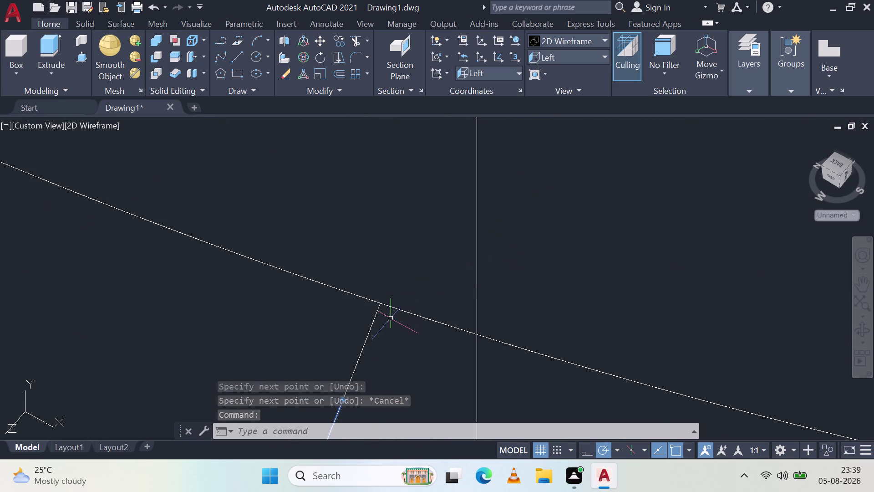
click(366, 335)
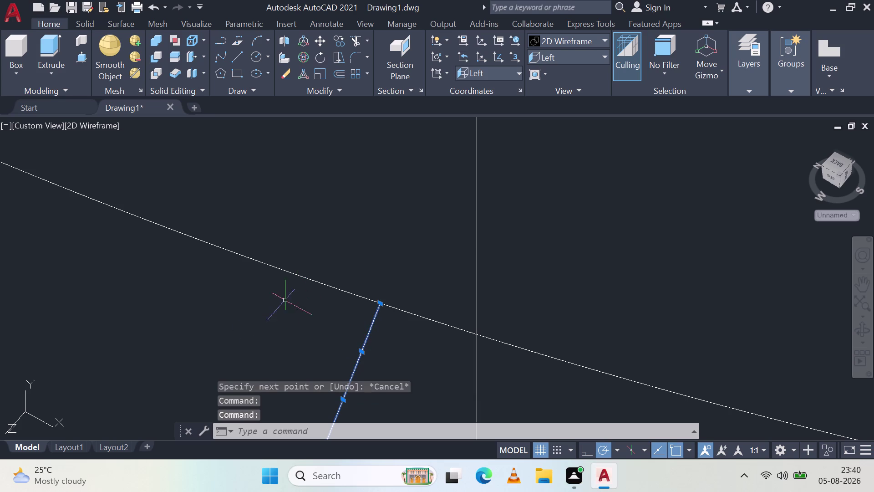
Copy the short rib line, using its lower endpoint as the base point.
key(j)
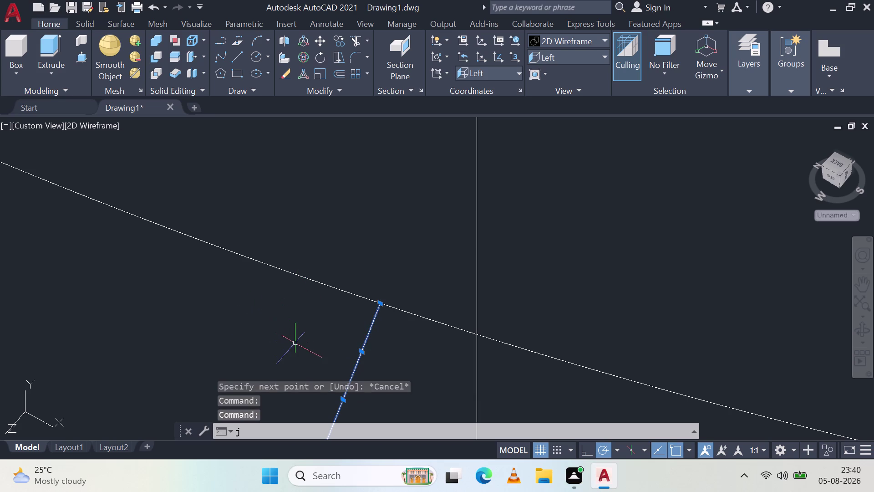
key(Escape)
click(371, 327)
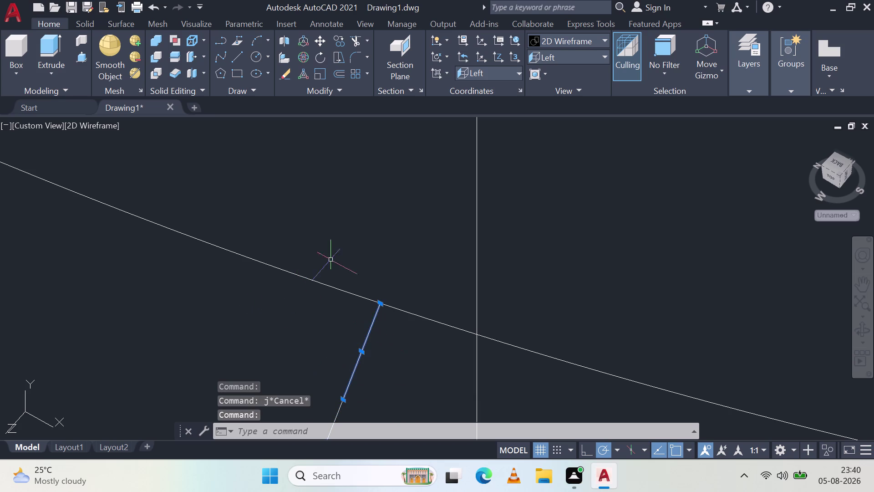
click(336, 38)
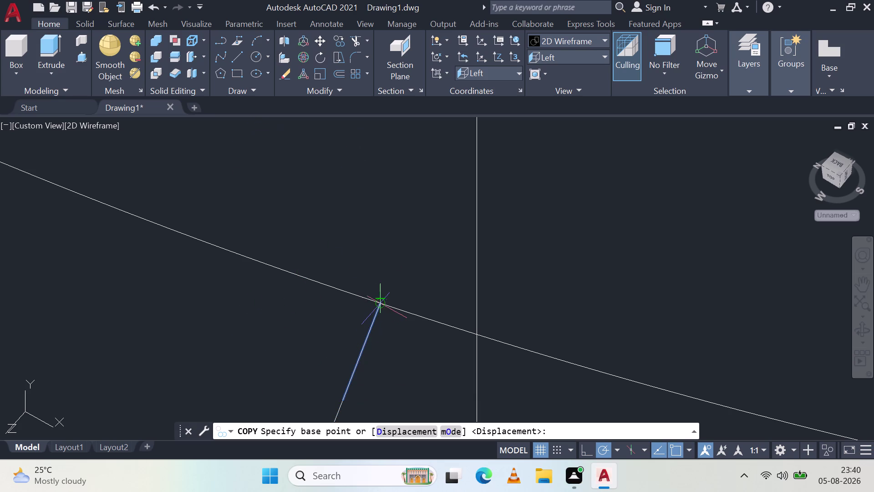
click(344, 396)
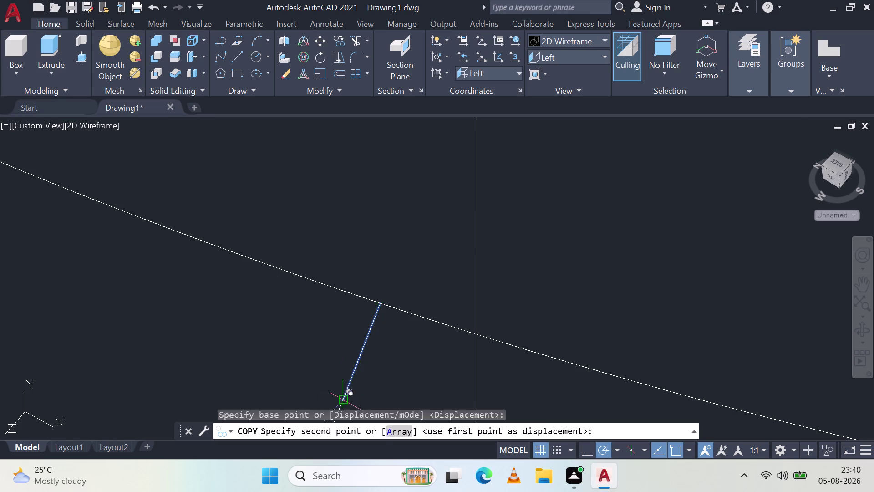
Place the copy where the guide lines meet, then grab its upper-end grip.
scroll(down, 3)
middle_drag(119, 244, 350, 344)
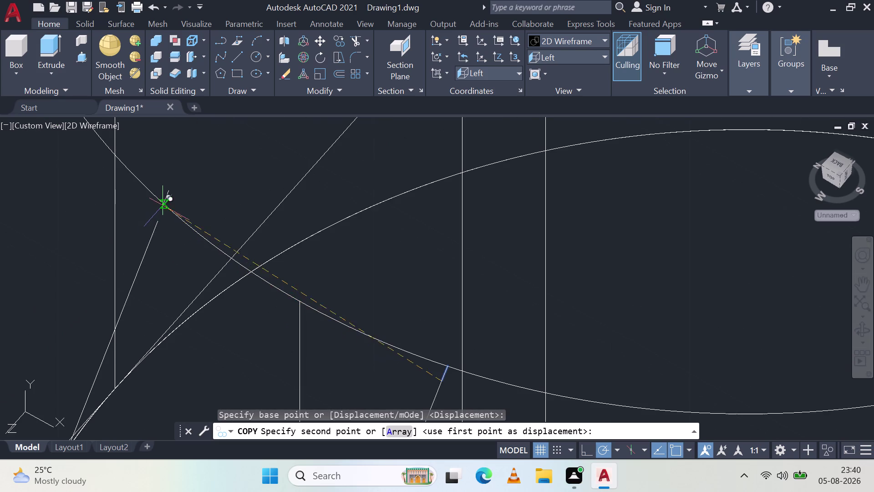
scroll(up, 3)
click(152, 260)
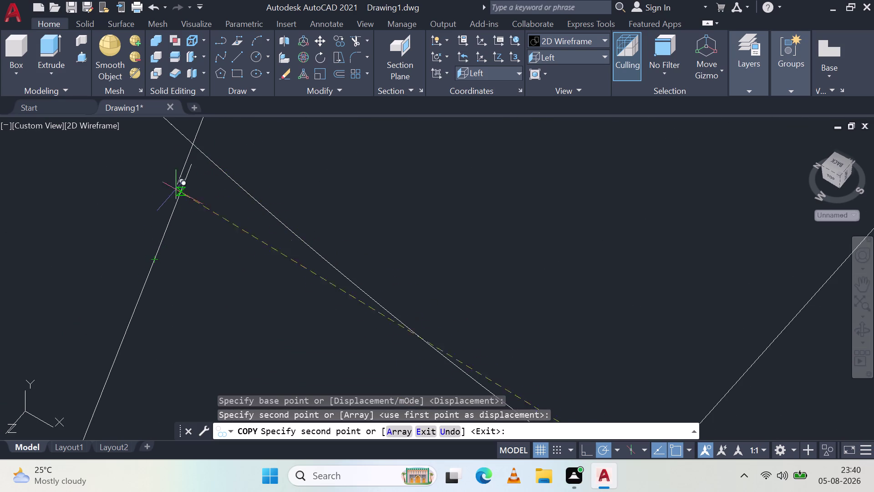
key(Escape)
click(188, 174)
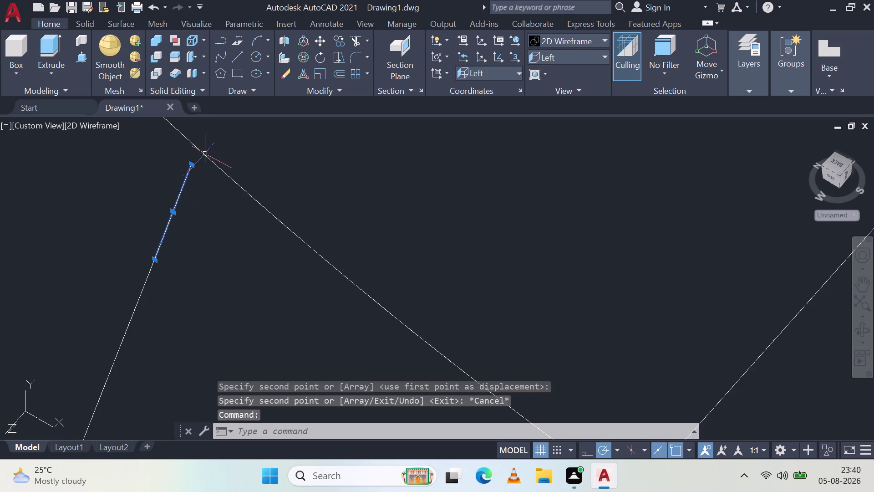
click(192, 164)
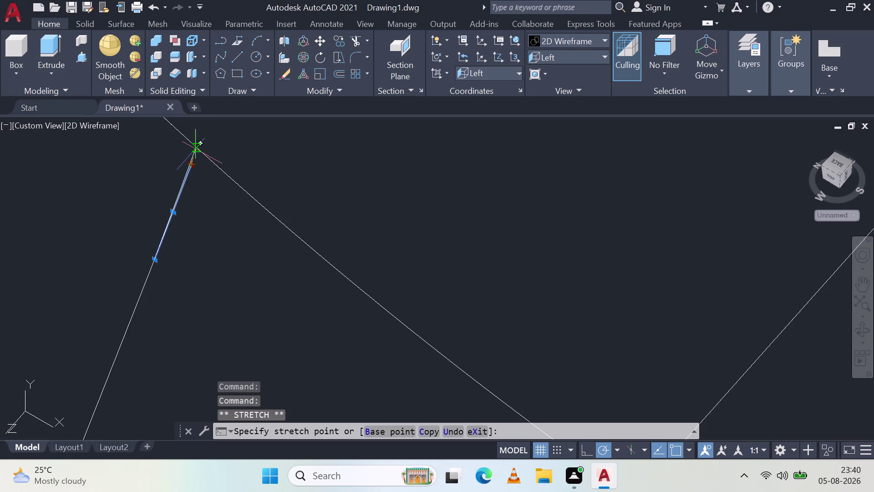
scroll(up, 3)
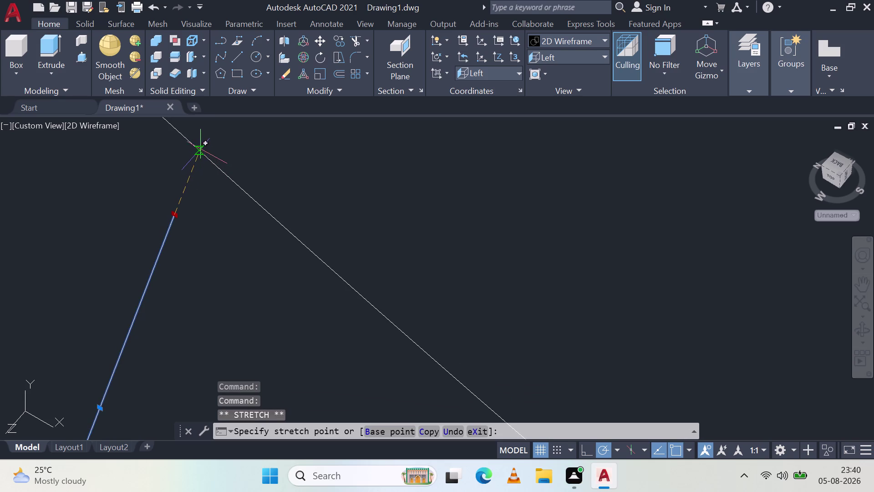
click(199, 153)
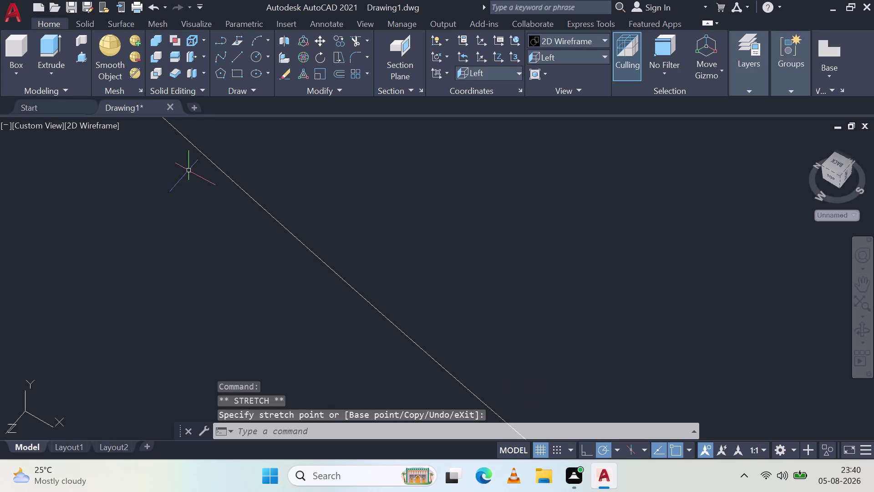
scroll(down, 3)
scroll(down, 3)
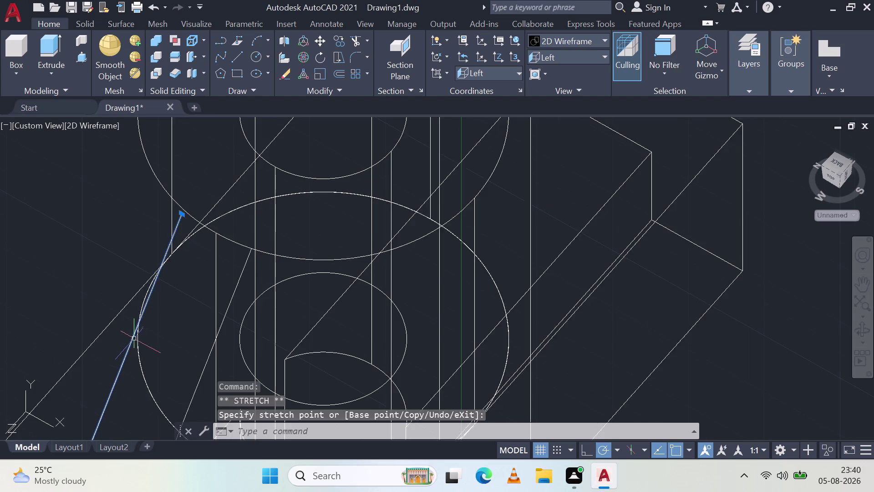
scroll(down, 3)
middle_drag(148, 360, 262, 238)
scroll(down, 3)
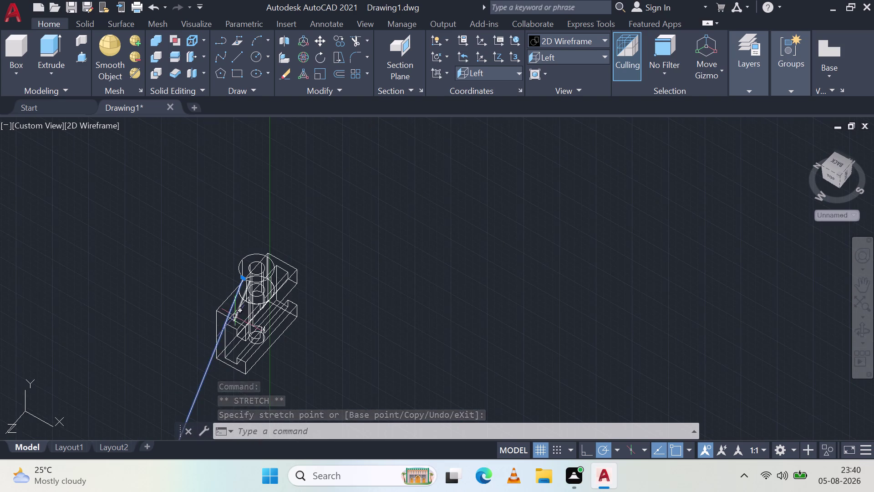
scroll(up, 3)
scroll(down, 3)
scroll(down, 3)
scroll(down, 3)
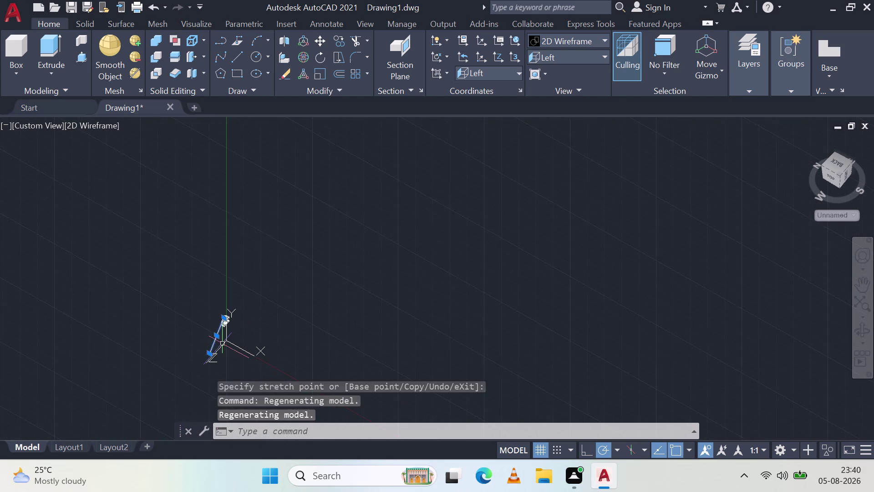
scroll(up, 3)
key(Escape)
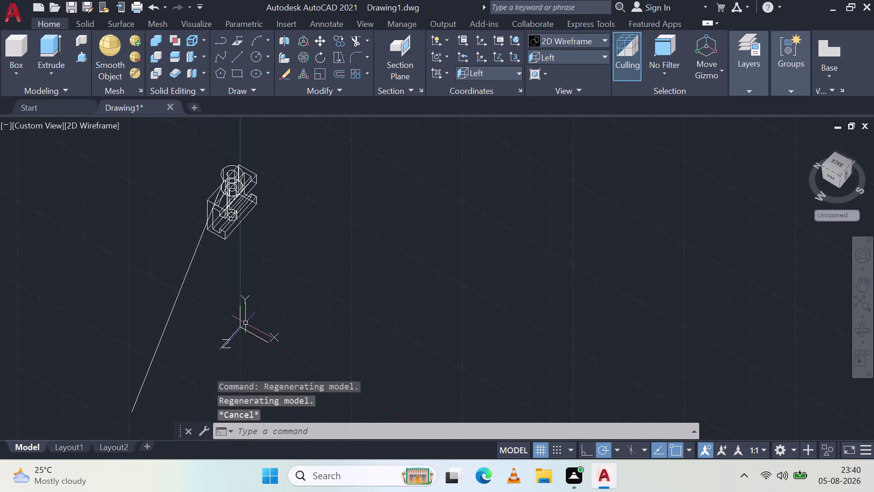
key(ctrl+z)
key(ctrl+z)
scroll(down, 3)
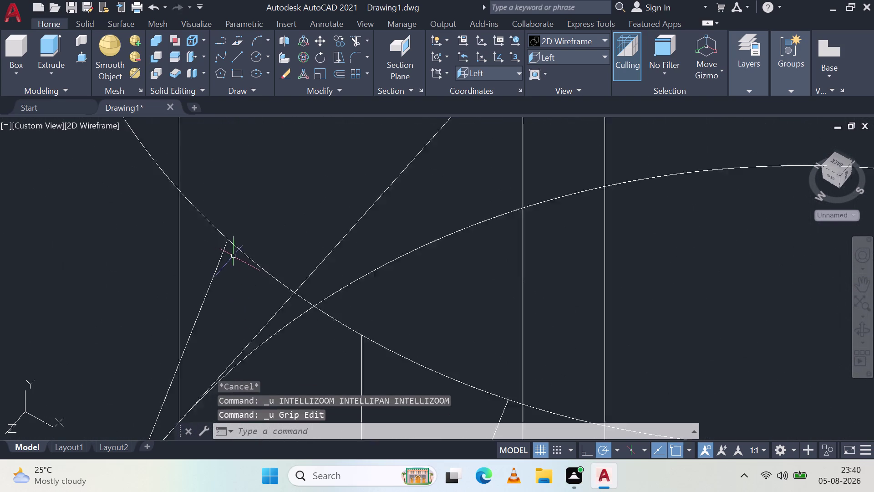
scroll(down, 3)
scroll(down, 3)
scroll(up, 3)
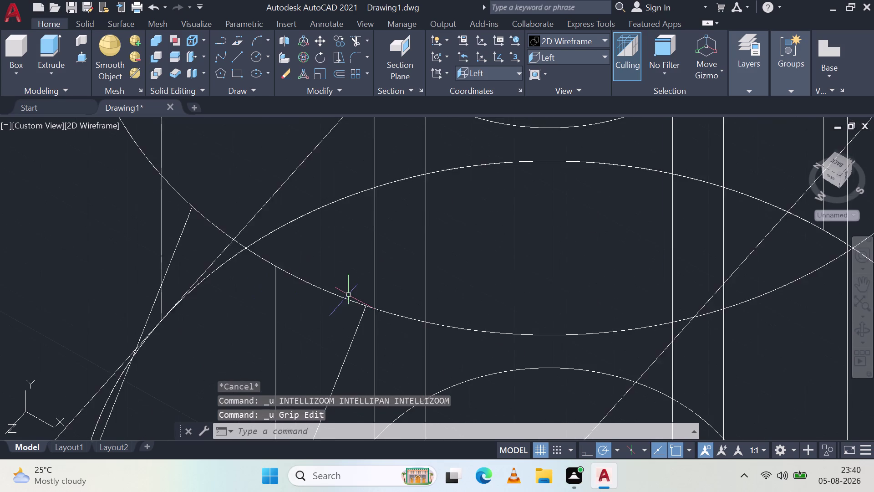
scroll(up, 3)
scroll(down, 3)
scroll(down, 3)
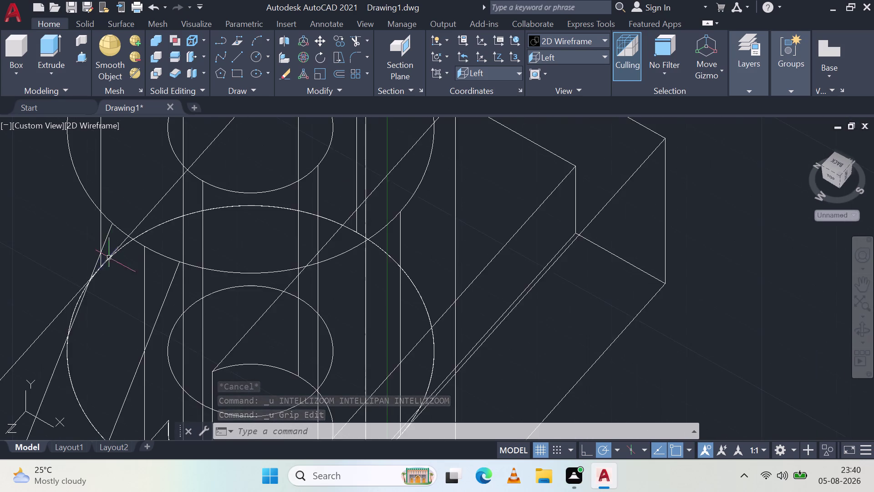
scroll(down, 3)
scroll(up, 3)
middle_drag(88, 153, 334, 319)
middle_click(334, 319)
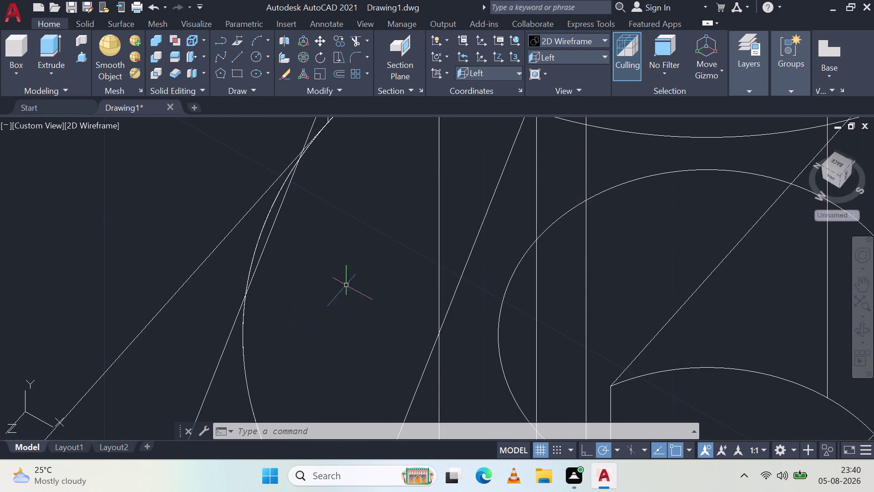
scroll(down, 3)
middle_drag(360, 163, 344, 271)
middle_click(344, 271)
middle_click(343, 271)
scroll(up, 3)
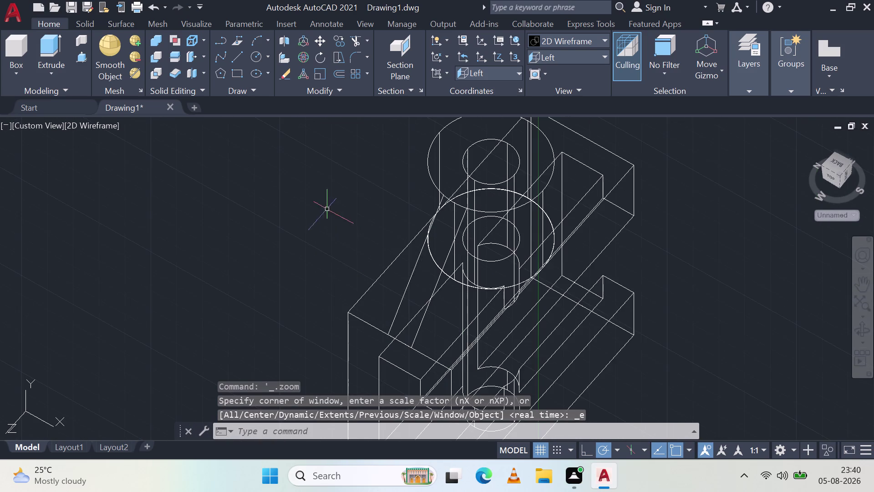
scroll(up, 3)
middle_drag(532, 200, 427, 299)
middle_click(425, 299)
scroll(up, 3)
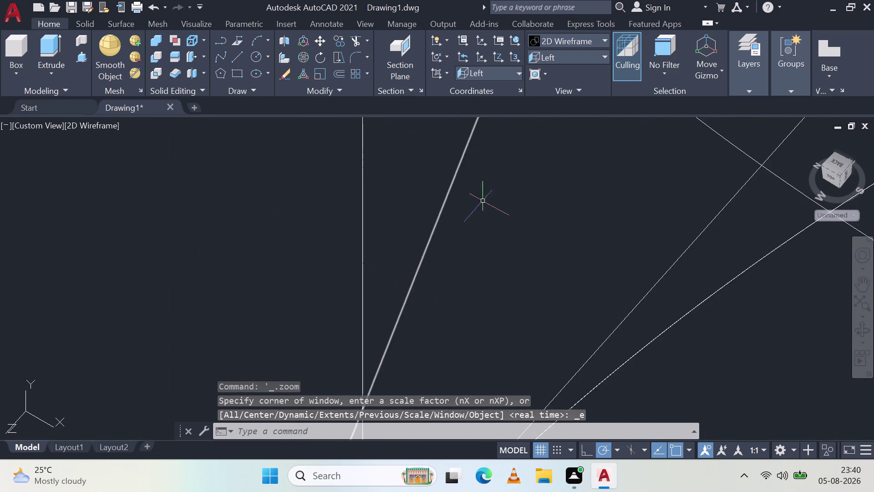
middle_drag(493, 190, 303, 376)
middle_click(303, 376)
scroll(up, 3)
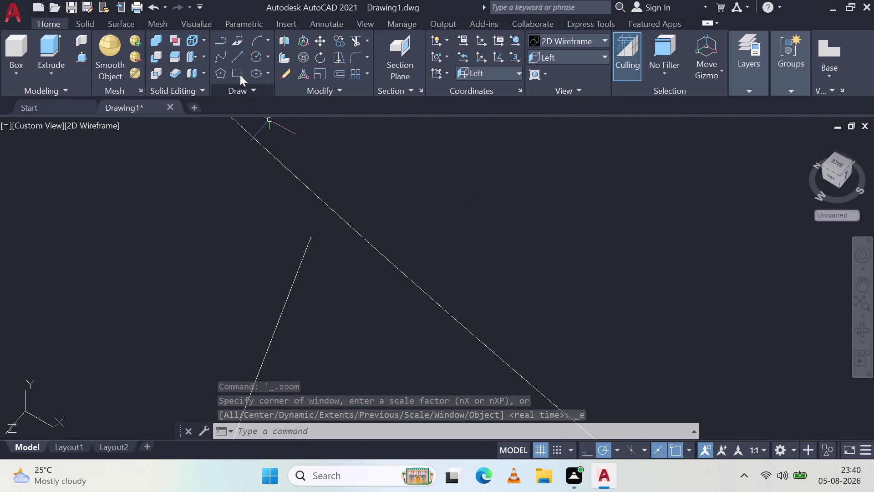
Draw a line from the copied rib line's end to the long inclined edge.
click(232, 53)
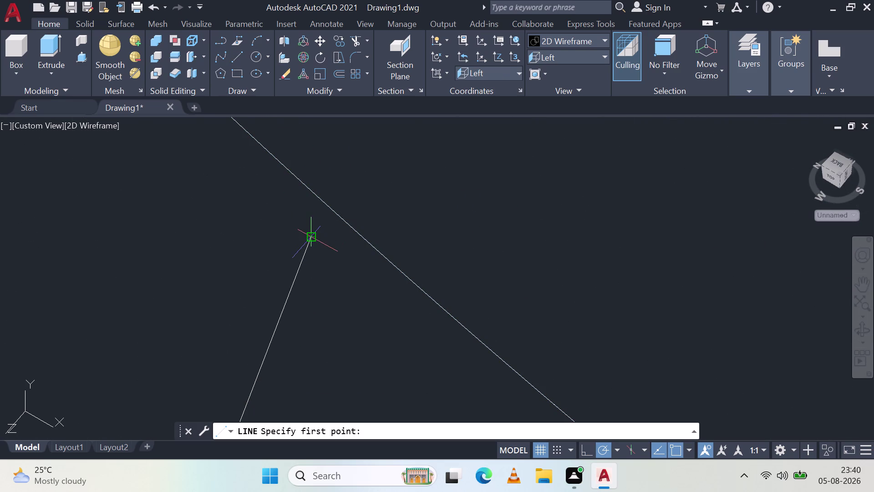
click(312, 236)
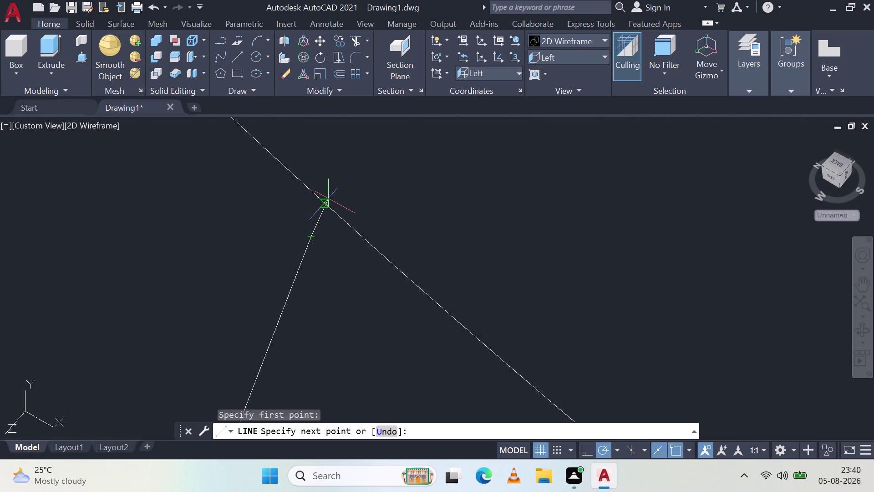
scroll(up, 3)
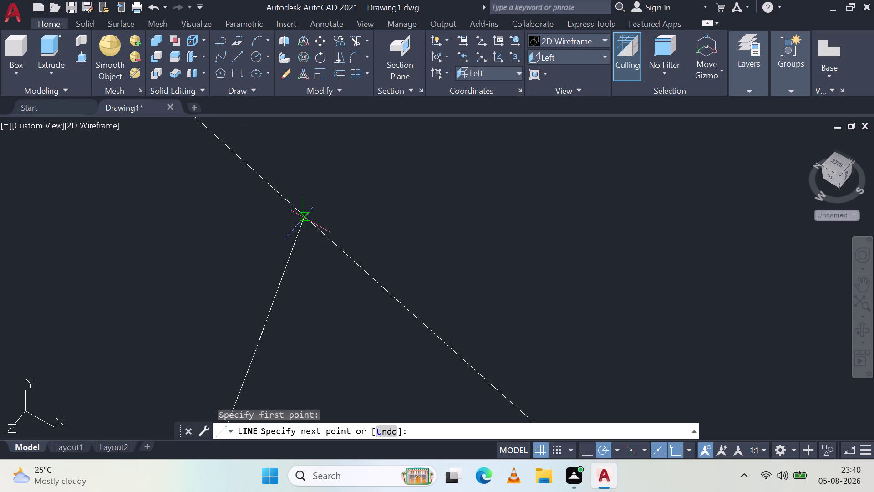
click(306, 215)
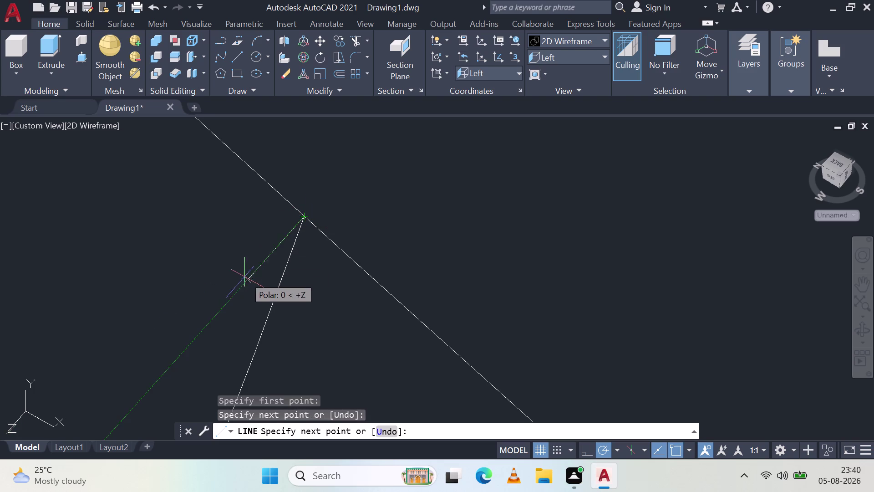
key(Escape)
scroll(down, 3)
scroll(down, 3)
key(Escape)
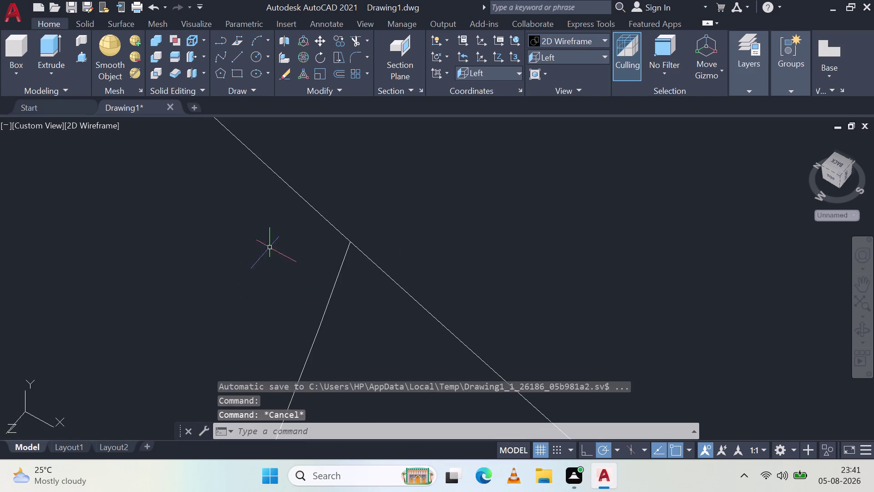
Pan and zoom to bring the whole bracket into view.
scroll(down, 3)
scroll(down, 3)
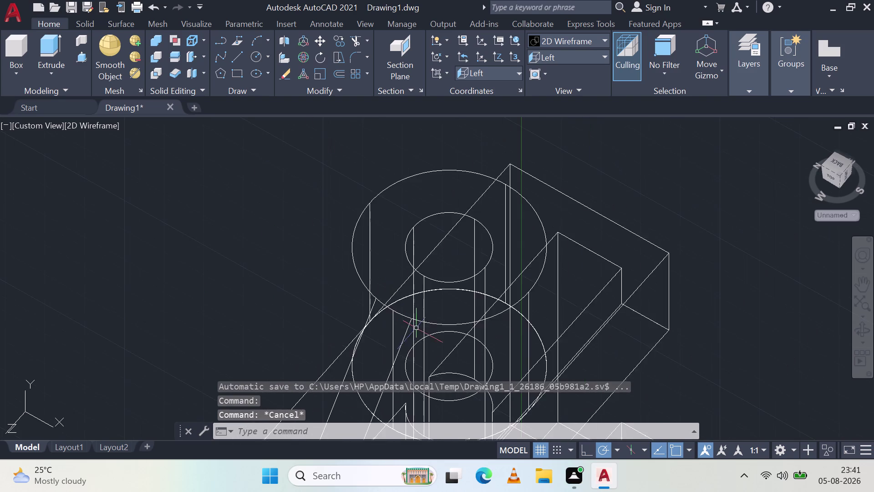
middle_drag(414, 318, 437, 195)
middle_click(437, 196)
middle_click(437, 194)
middle_click(436, 191)
middle_click(434, 190)
middle_click(435, 190)
middle_click(434, 190)
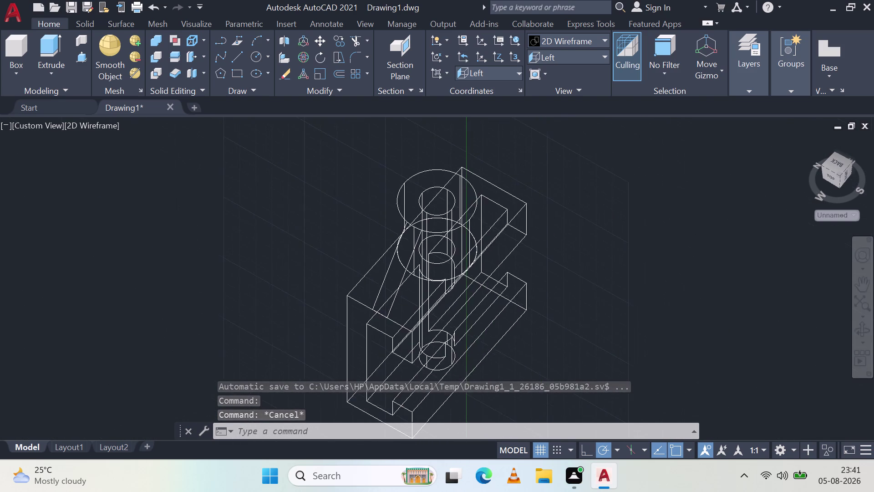
scroll(up, 3)
scroll(up, 3)
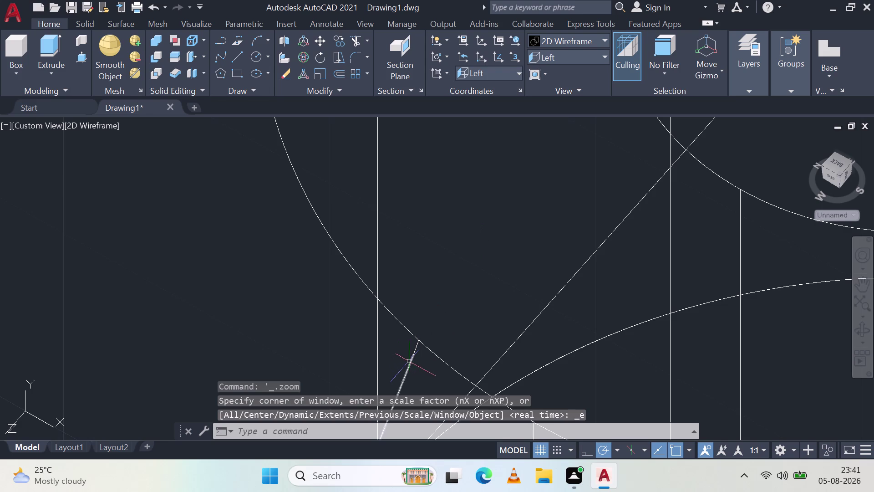
Select the short rib line pieces, then frame the boss and rib lines.
click(409, 360)
scroll(up, 3)
click(416, 348)
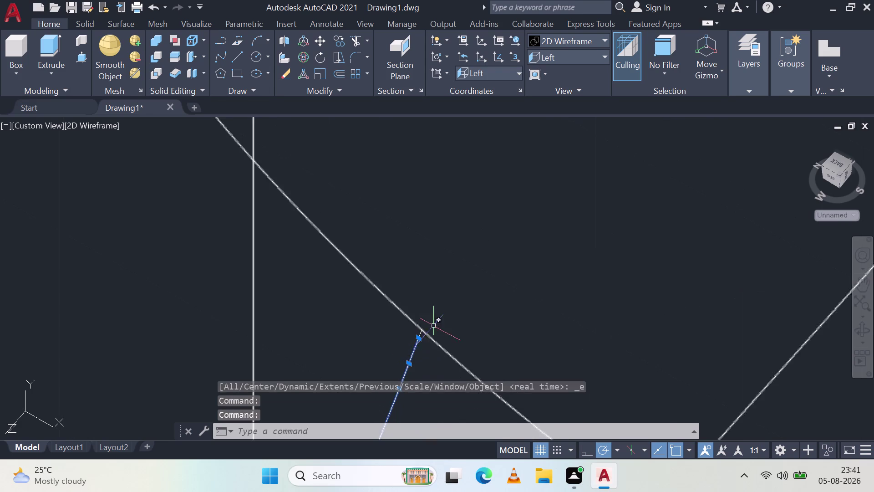
scroll(up, 3)
click(408, 338)
scroll(down, 3)
scroll(down, 3)
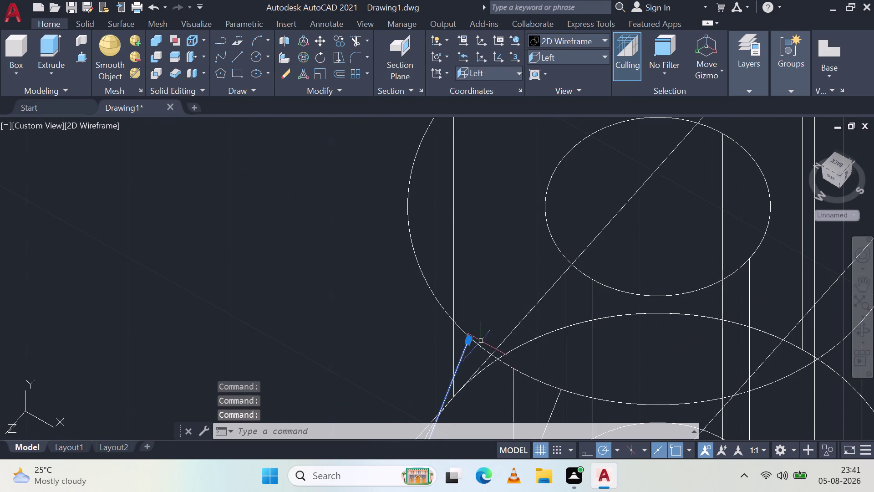
scroll(down, 3)
middle_drag(487, 350, 447, 198)
middle_click(447, 198)
middle_click(447, 198)
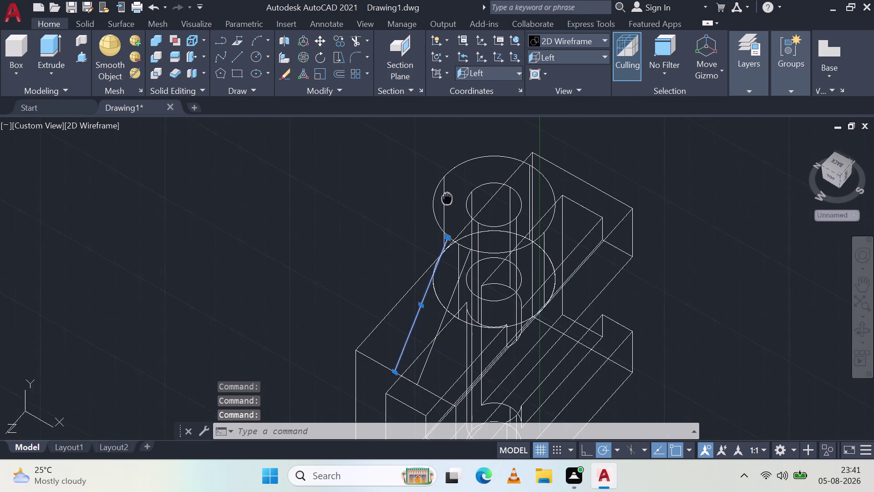
middle_click(447, 198)
scroll(up, 3)
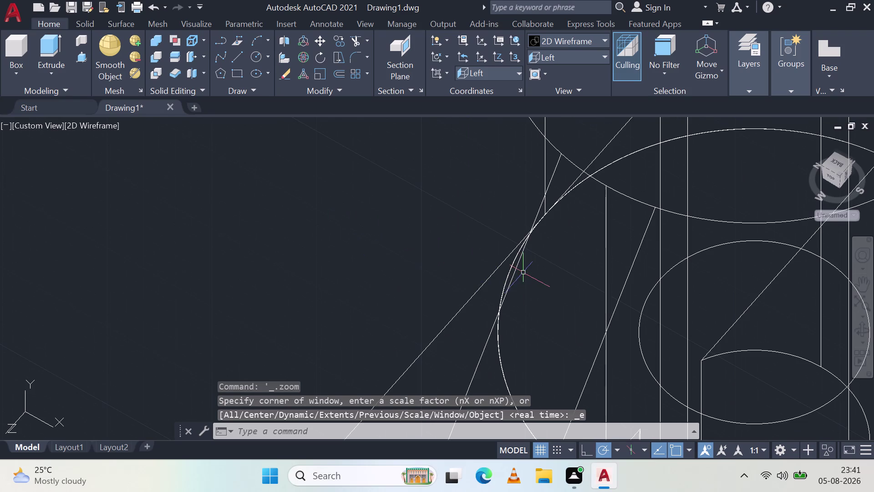
scroll(up, 3)
Add both inclined rib edge lines and the short base edge between them.
click(516, 255)
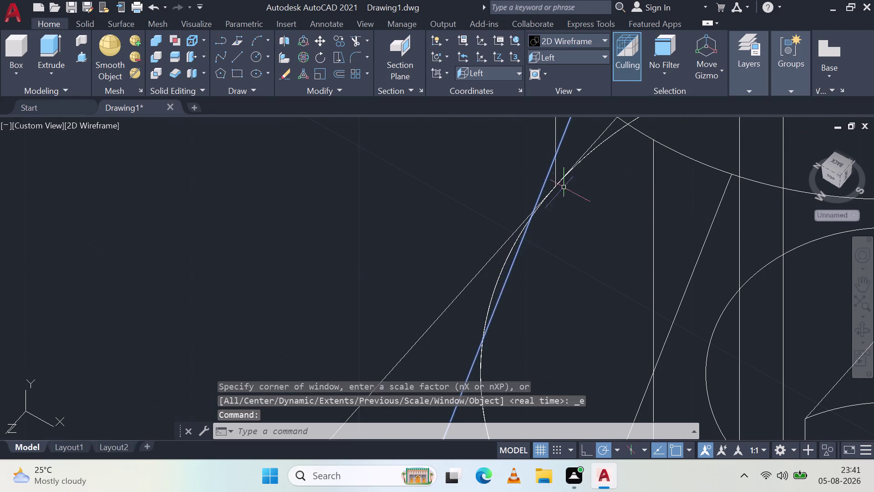
scroll(down, 3)
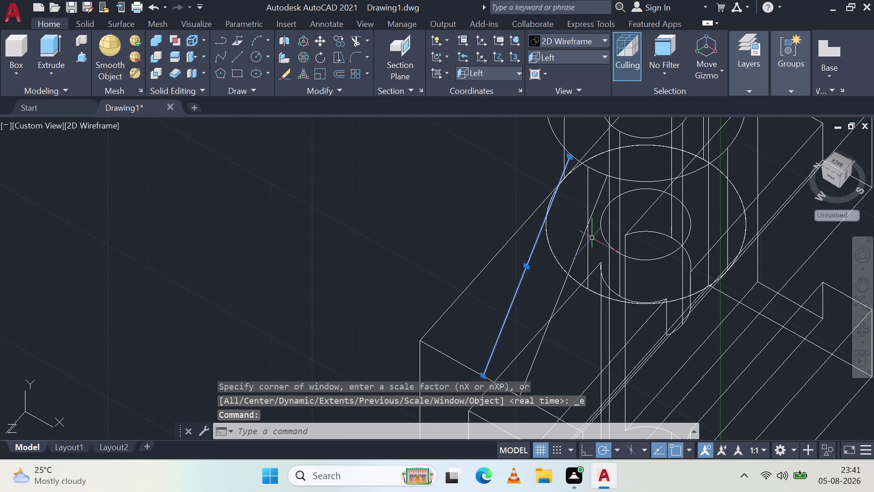
click(574, 259)
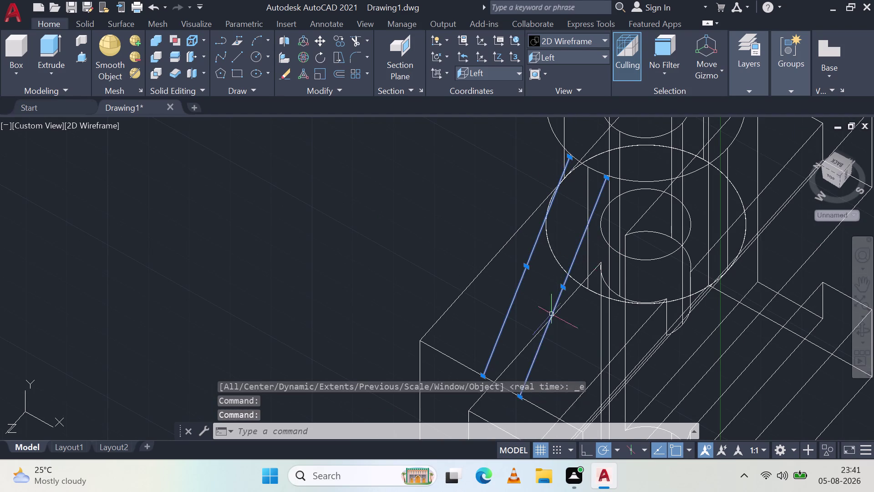
middle_drag(510, 344, 512, 283)
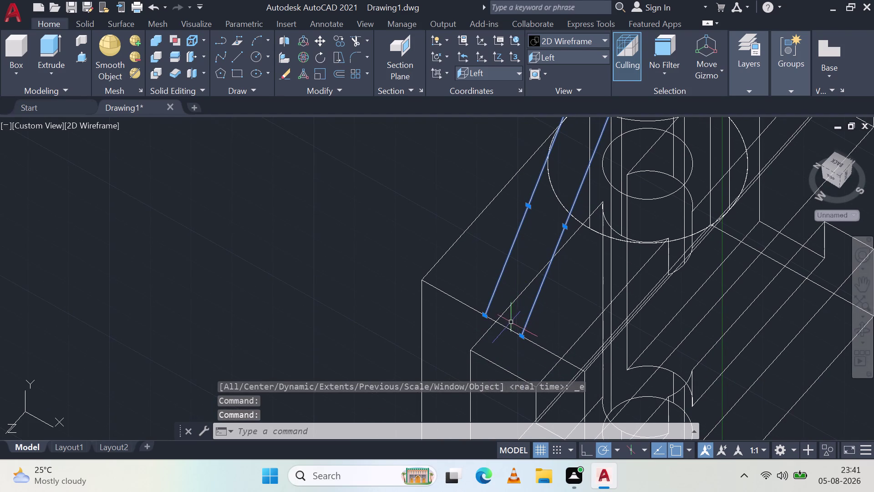
click(506, 326)
scroll(up, 3)
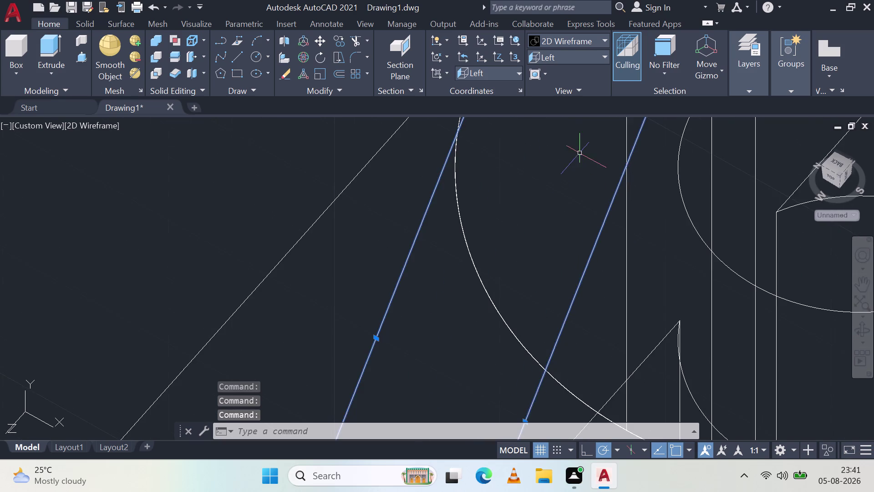
middle_drag(579, 154, 422, 386)
middle_click(422, 385)
middle_click(423, 385)
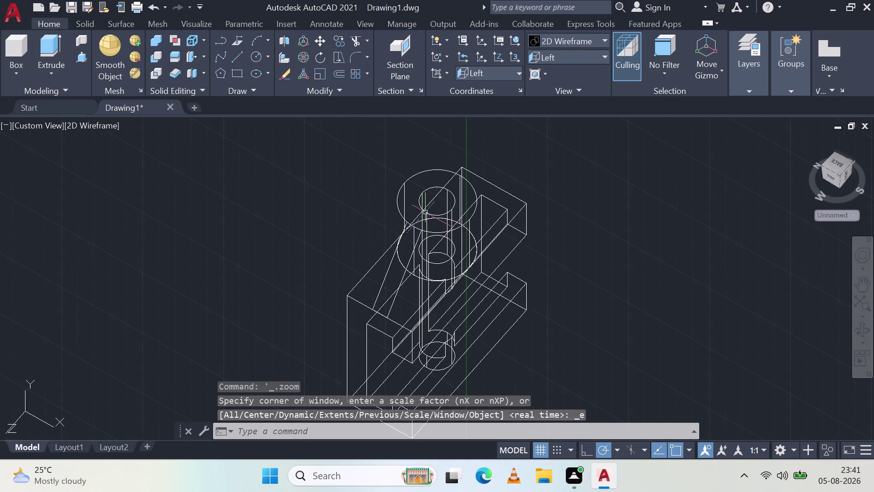
Add the short edge pieces at the rib's upper tip to the selection.
scroll(up, 3)
scroll(up, 3)
middle_drag(451, 150, 458, 324)
middle_click(458, 325)
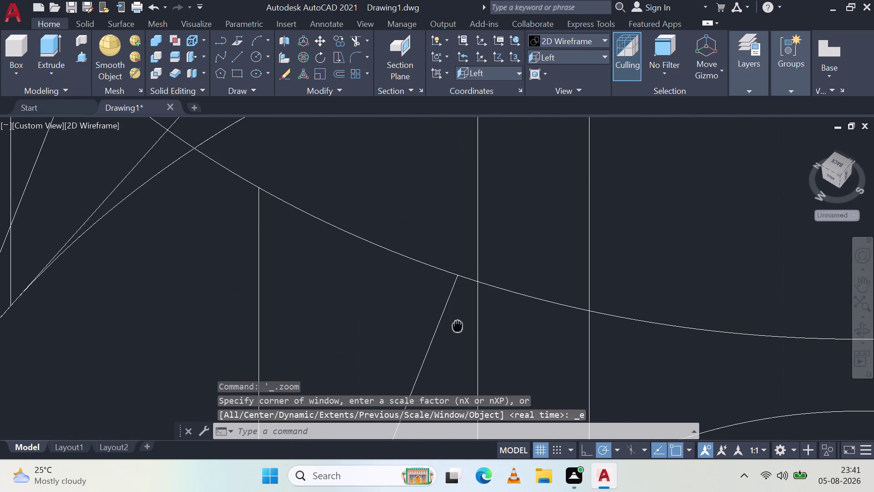
middle_drag(458, 324, 458, 324)
scroll(up, 3)
click(456, 258)
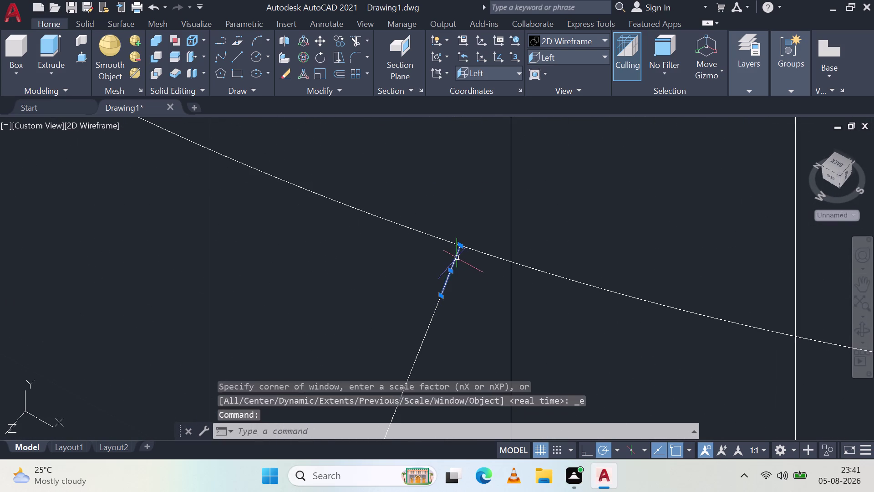
click(434, 320)
scroll(down, 3)
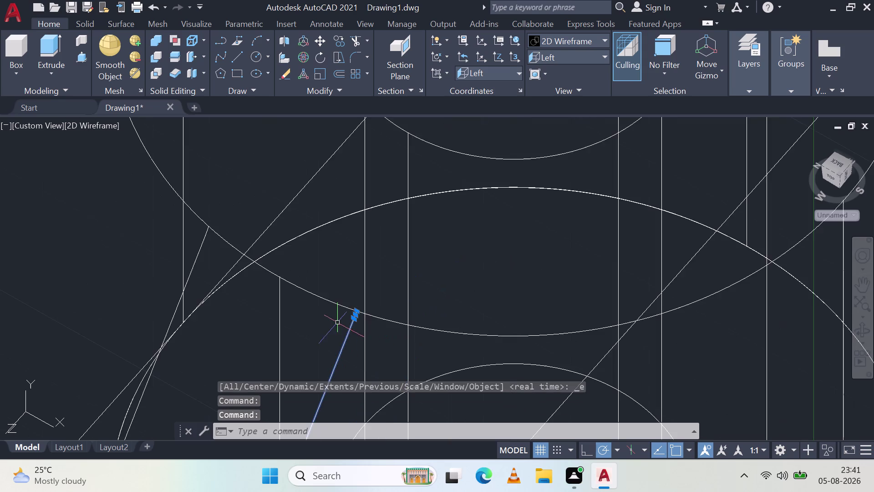
scroll(up, 3)
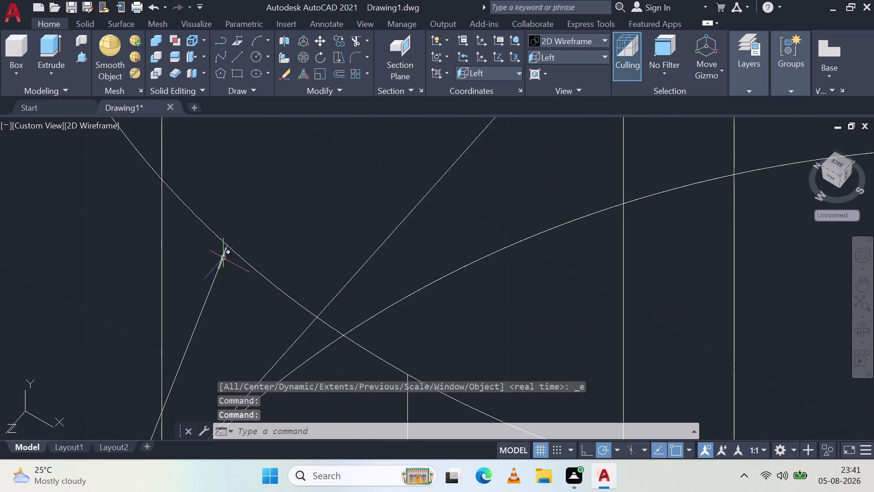
click(223, 258)
scroll(up, 3)
scroll(up, 3)
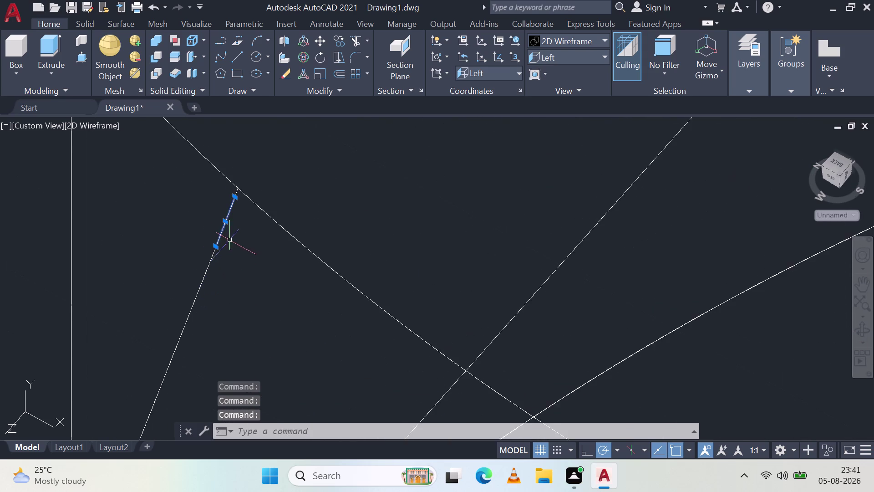
scroll(up, 3)
middle_drag(284, 157, 263, 299)
middle_click(263, 299)
middle_click(264, 299)
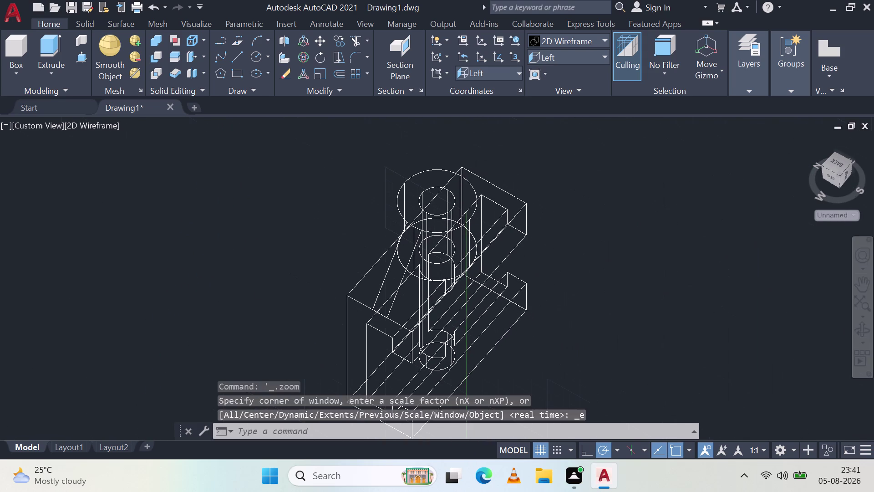
Add the small segments where the rib meets the boss at its top.
scroll(up, 3)
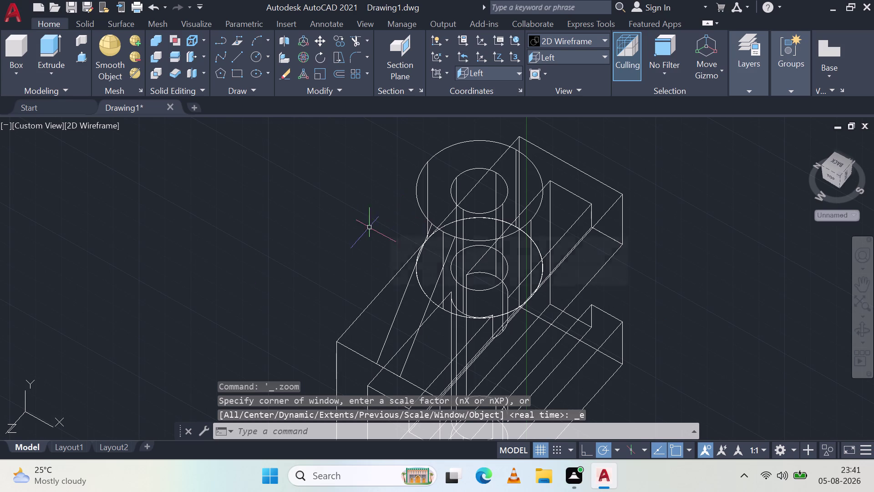
scroll(up, 3)
scroll(up, 3)
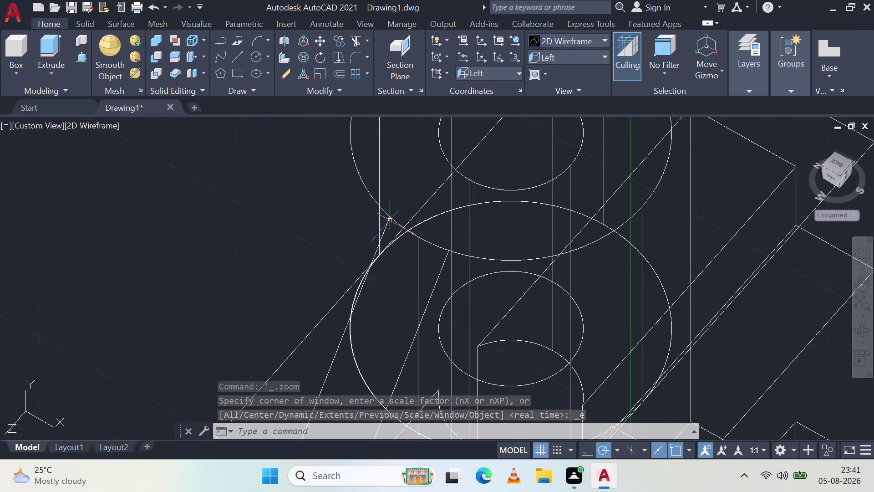
scroll(up, 3)
click(375, 197)
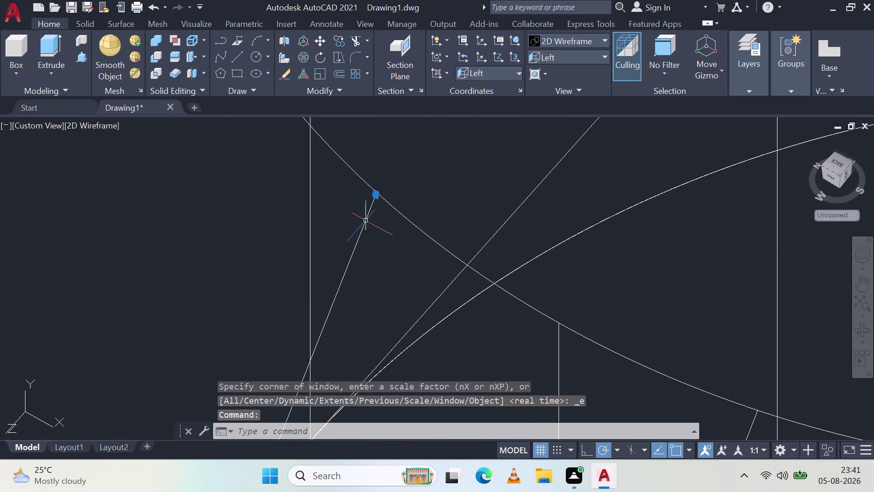
click(372, 211)
scroll(up, 3)
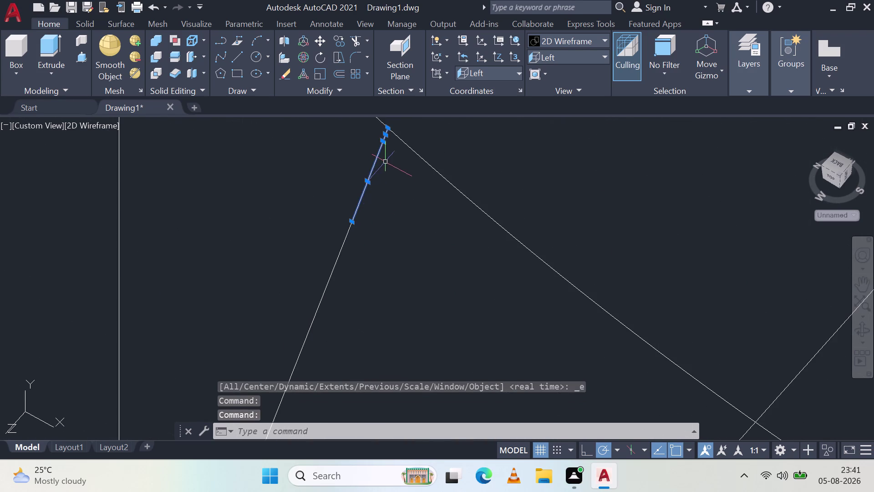
click(345, 253)
click(336, 259)
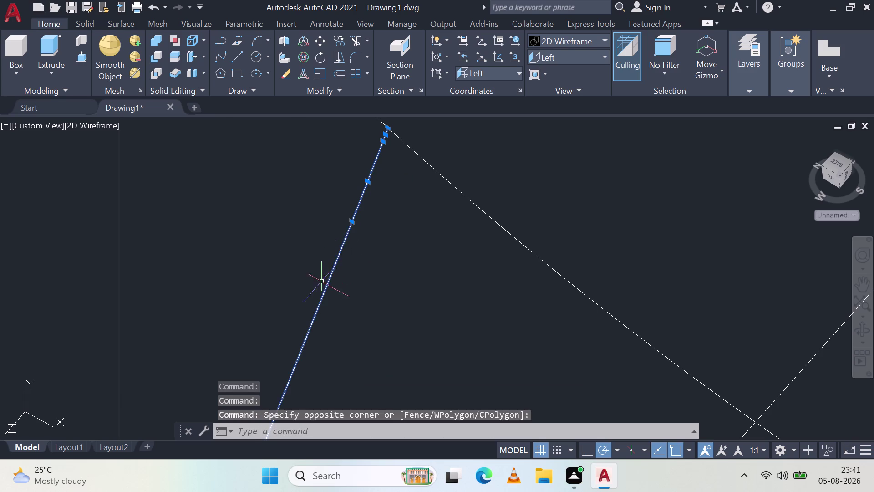
Add the second inclined line's remaining tip pieces and pan to check the selection.
scroll(down, 3)
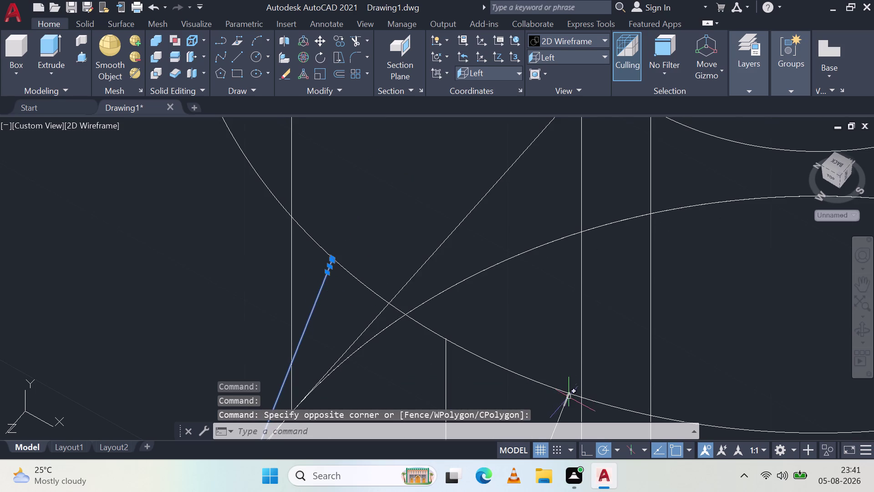
click(569, 398)
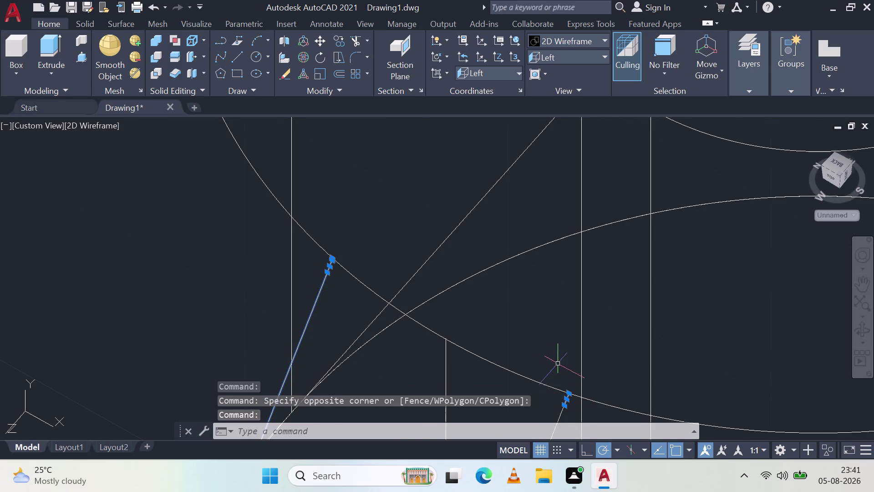
scroll(down, 3)
click(556, 381)
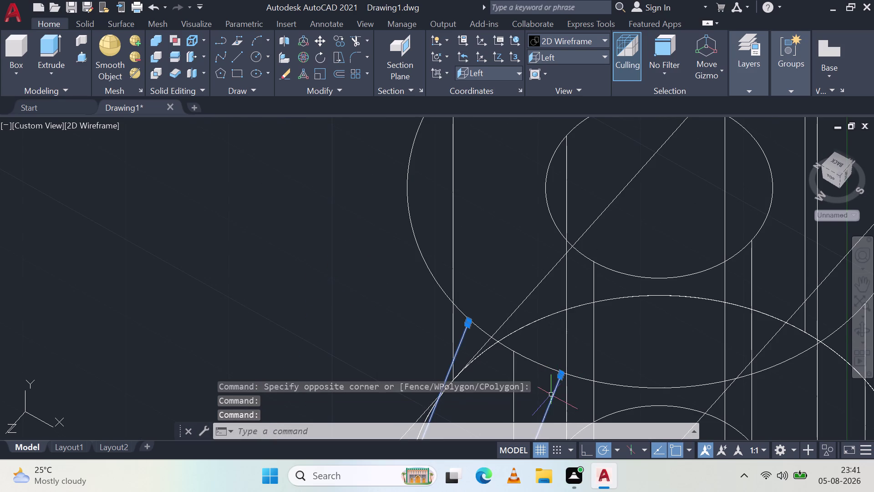
scroll(up, 3)
scroll(up, 3)
scroll(down, 3)
scroll(down, 3)
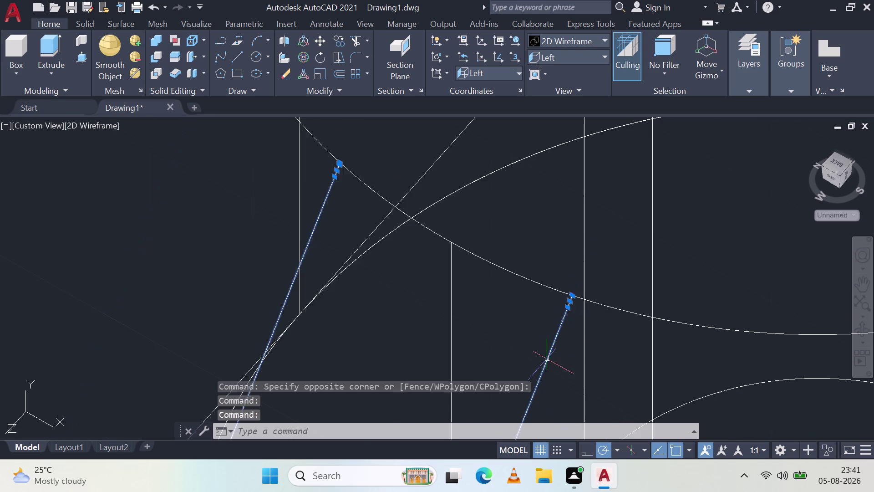
scroll(down, 3)
scroll(up, 3)
scroll(down, 3)
scroll(up, 3)
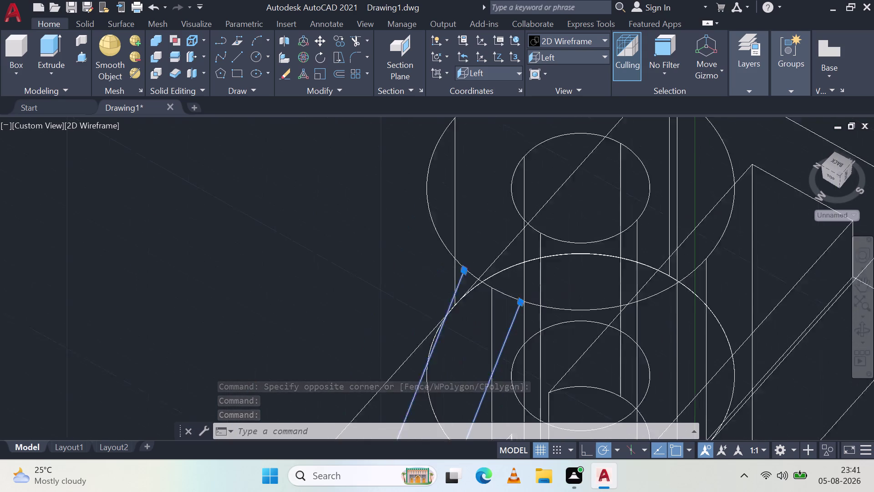
scroll(down, 3)
middle_drag(486, 305, 474, 236)
middle_click(474, 235)
scroll(down, 3)
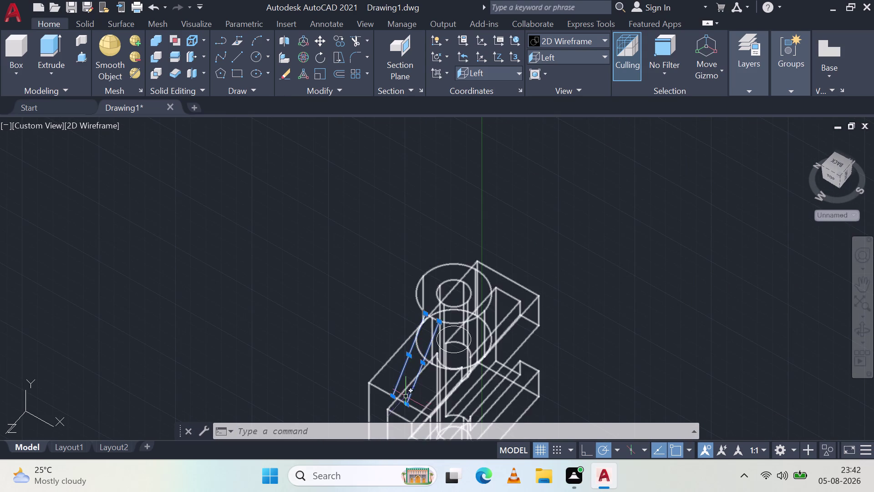
Add the rib's base edge and JOIN all six edges into one 3D polyline.
scroll(up, 3)
click(387, 411)
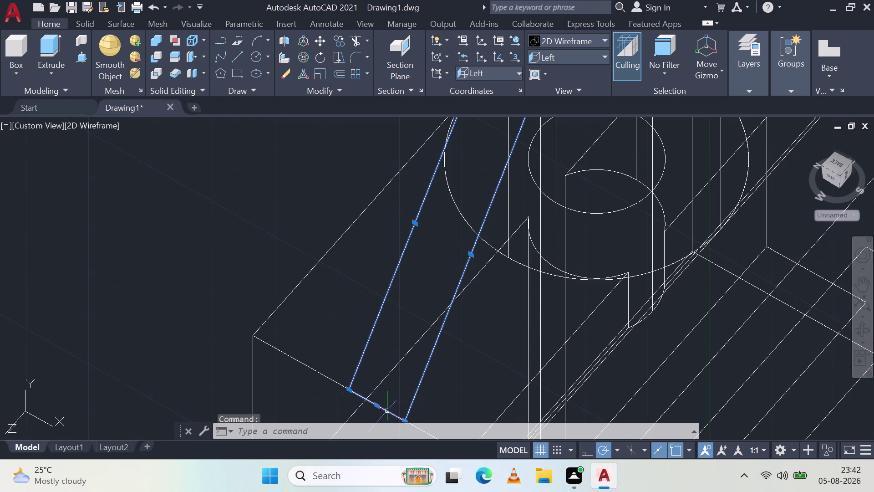
key(j)
key(Return)
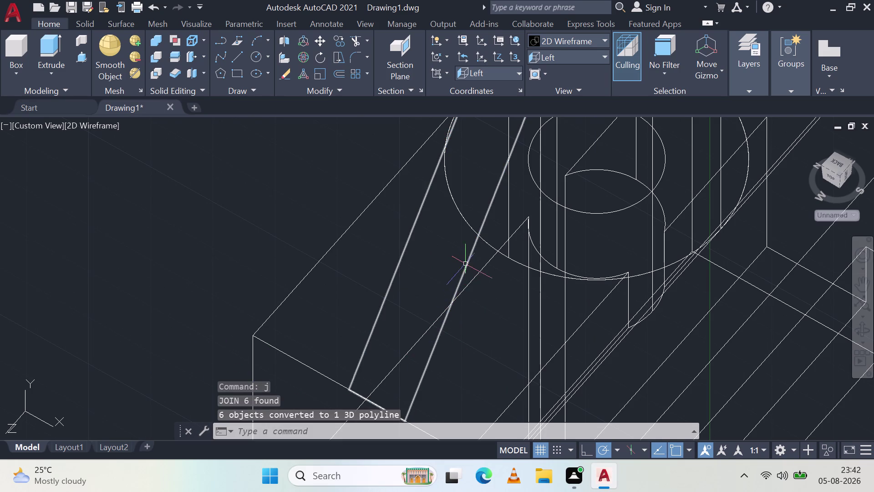
Orbit the bracket around to a side view.
scroll(down, 3)
middle_drag(500, 306, 469, 304)
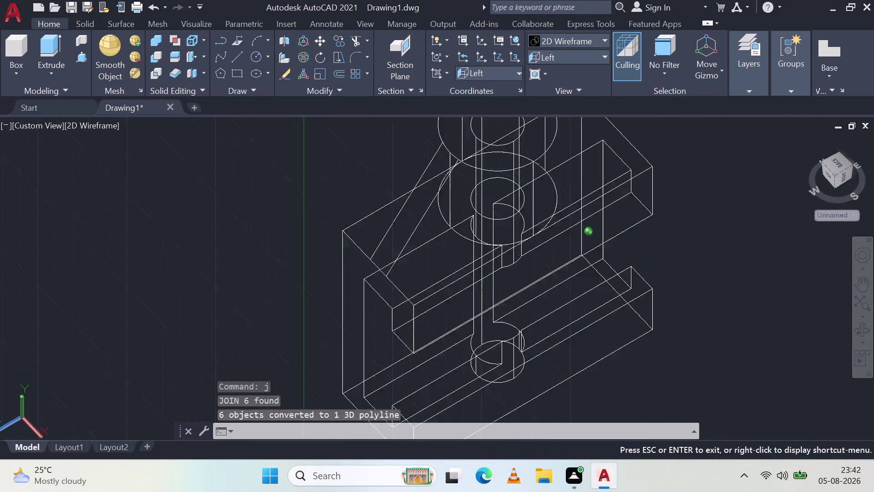
middle_drag(469, 303, 423, 234)
middle_drag(475, 145, 511, 336)
middle_click(511, 336)
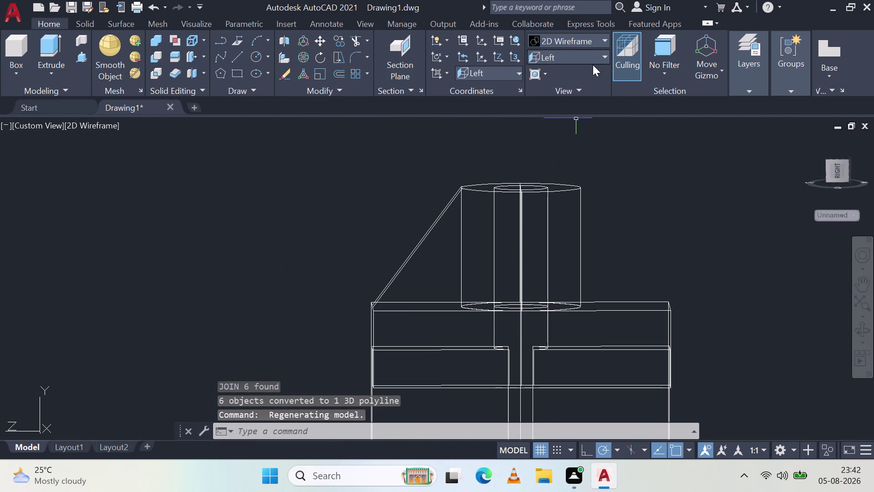
click(595, 58)
click(558, 124)
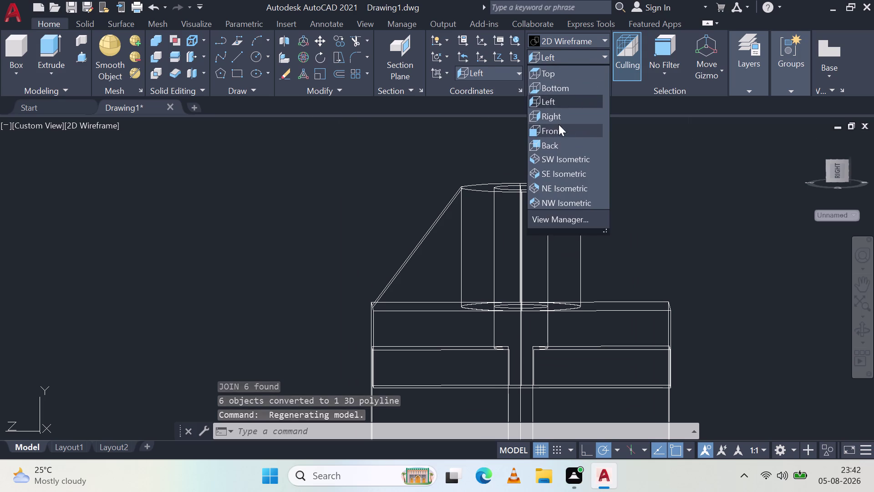
middle_drag(402, 169, 433, 224)
middle_click(432, 223)
middle_drag(438, 219, 441, 227)
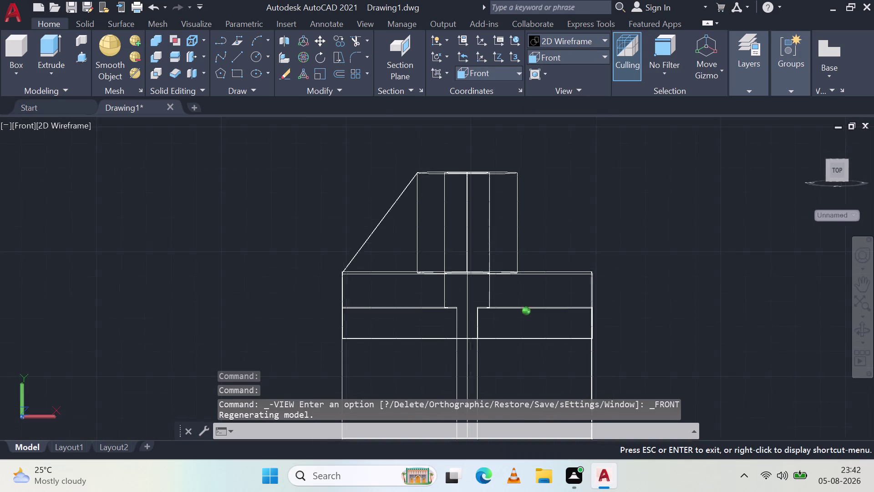
middle_drag(440, 227, 461, 258)
click(571, 56)
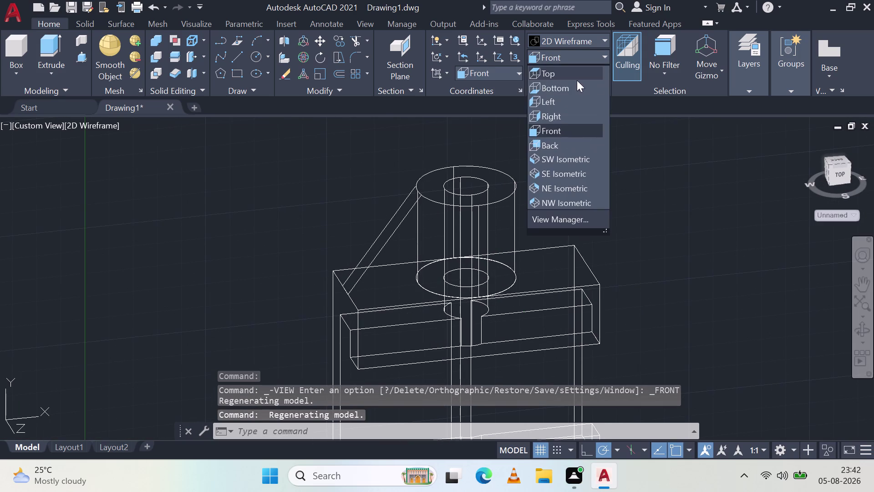
click(562, 125)
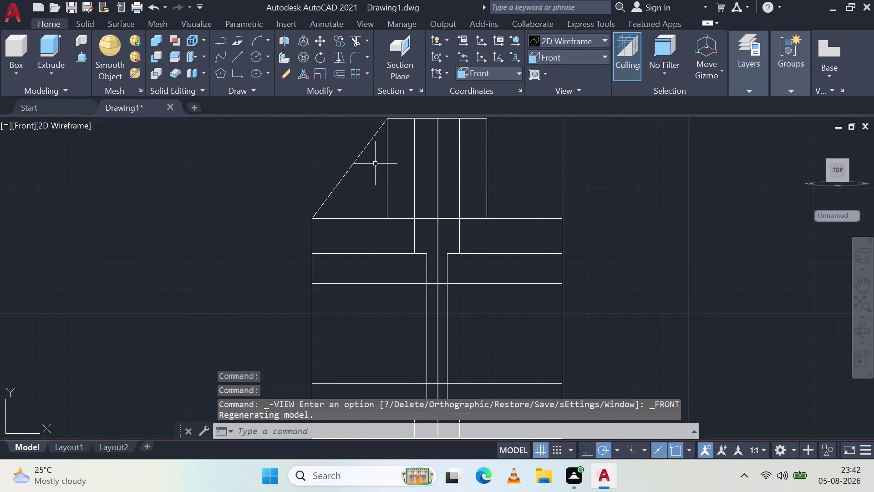
click(85, 56)
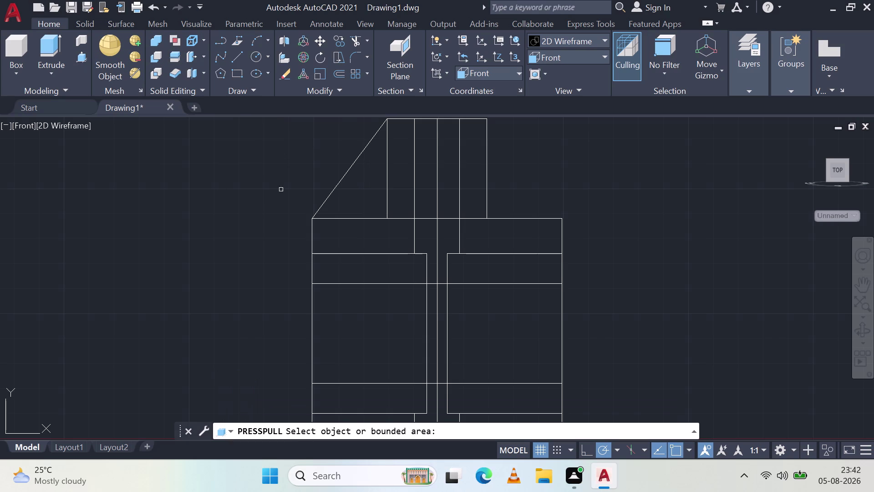
click(357, 183)
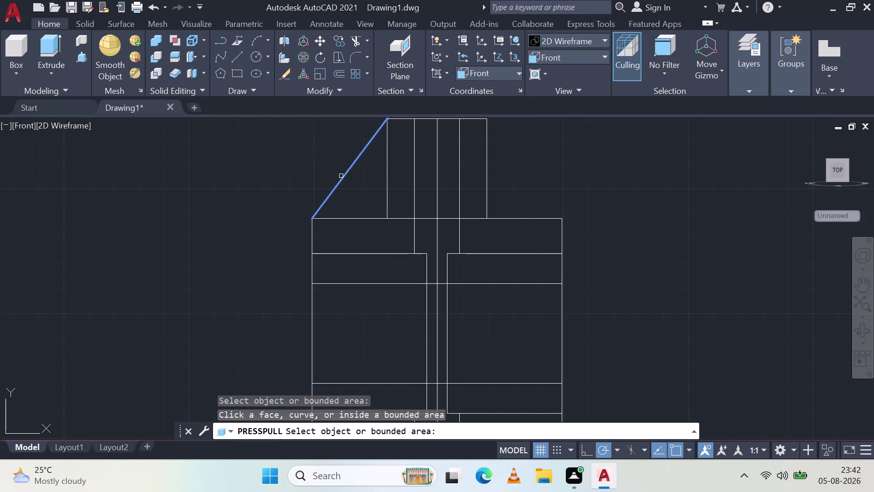
click(317, 213)
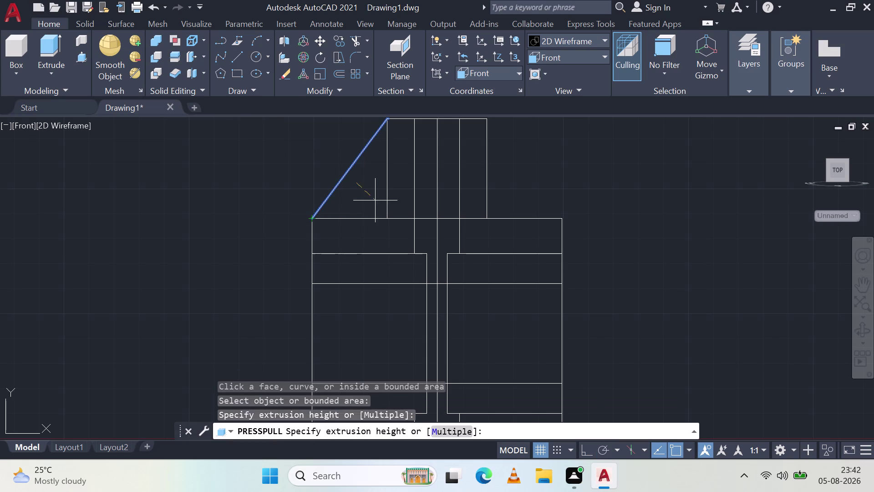
middle_drag(366, 206, 477, 234)
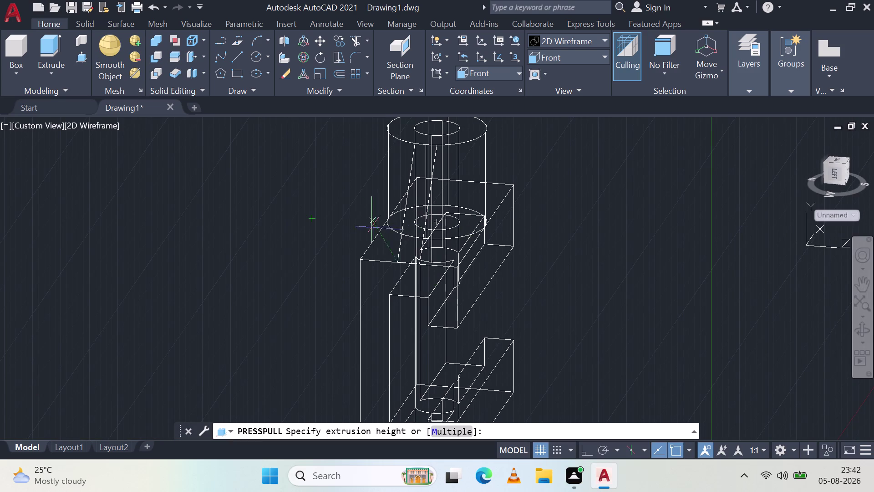
key(Escape)
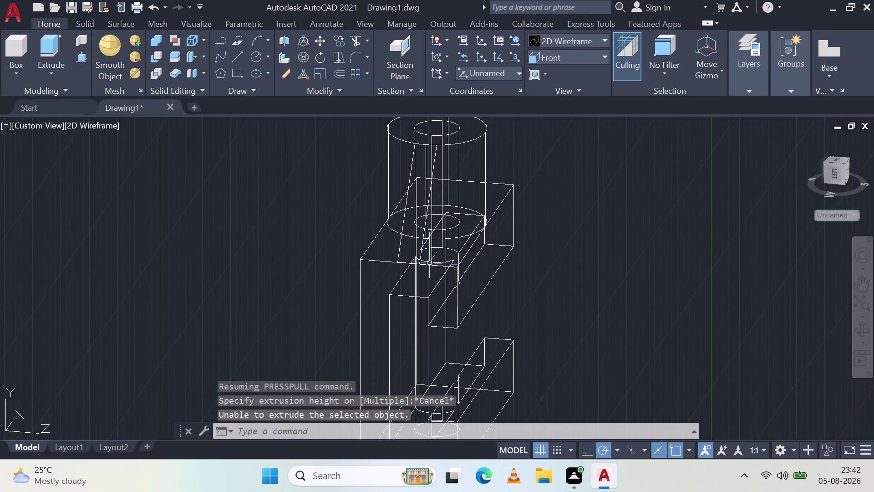
scroll(up, 3)
scroll(down, 3)
middle_drag(461, 246, 376, 252)
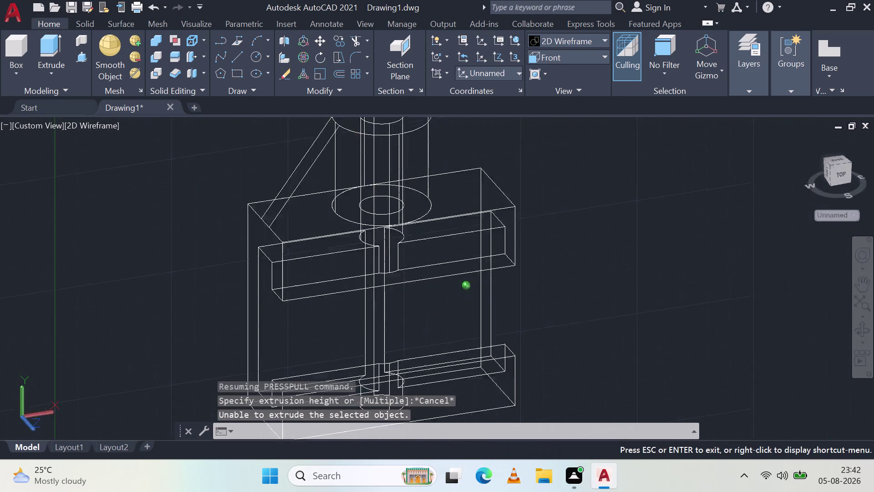
middle_drag(376, 252, 316, 238)
middle_click(317, 238)
middle_drag(356, 163, 442, 271)
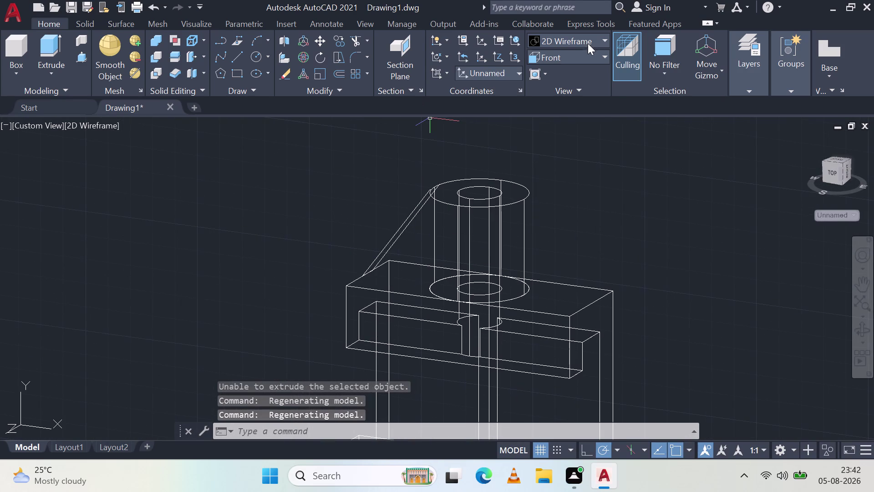
Switch the visual style to Shades of Gray and orbit to see the whole bracket.
click(590, 38)
click(660, 132)
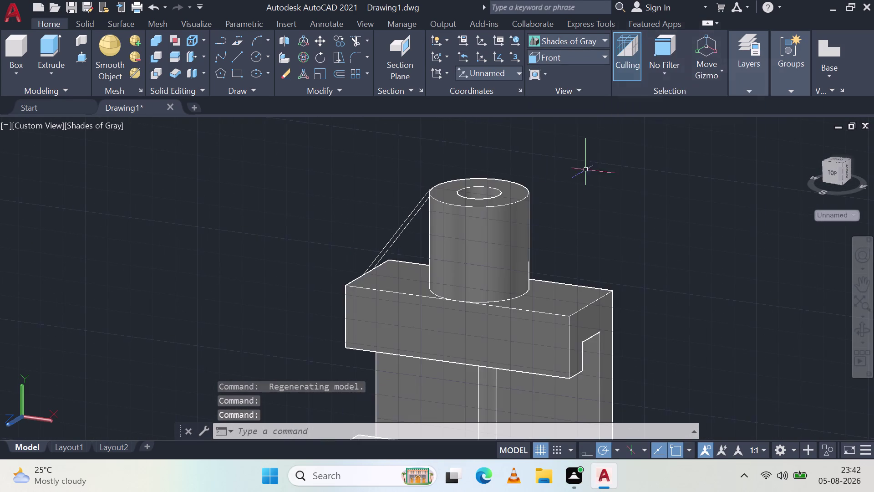
scroll(down, 3)
middle_drag(400, 239, 516, 261)
middle_click(517, 261)
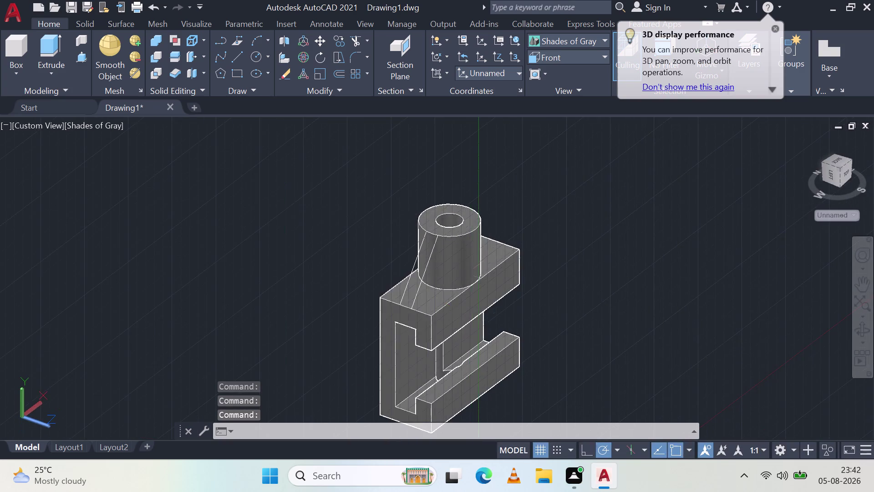
scroll(up, 3)
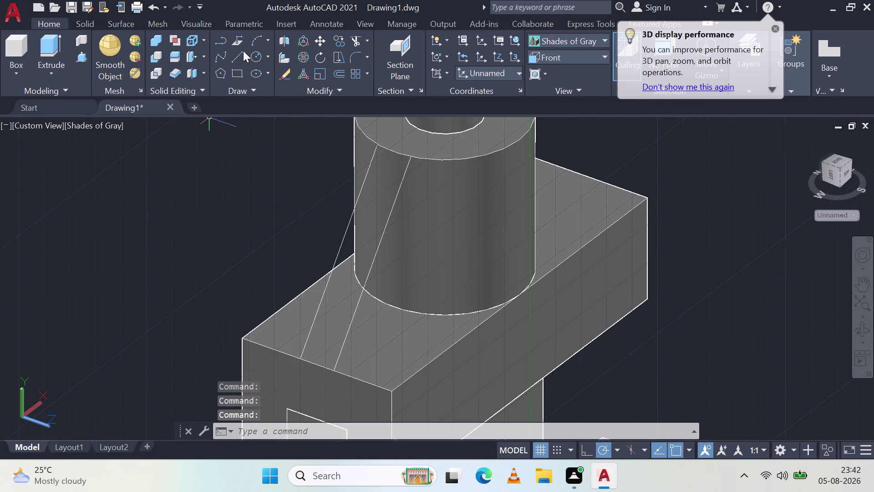
Begin a line from the block's top edge to the boss base, then cancel it.
click(239, 53)
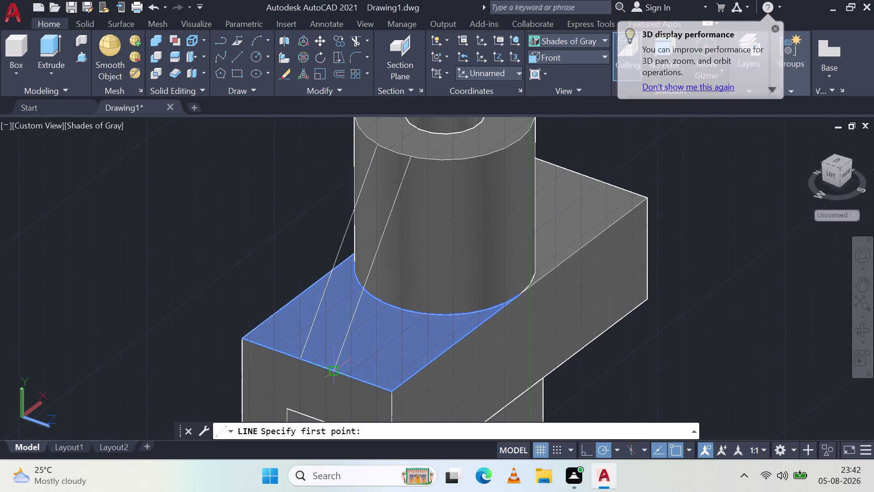
click(334, 374)
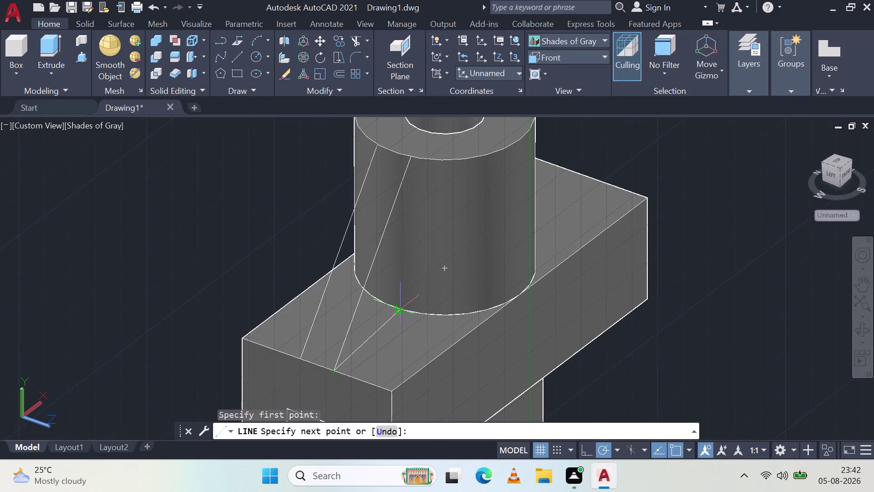
click(397, 308)
key(Escape)
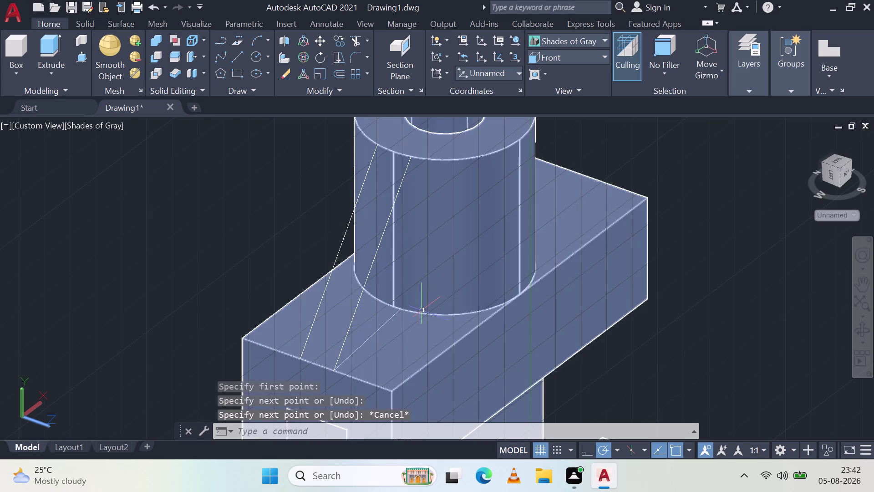
Orbit the bracket to view it from the front and from above into the boss.
middle_drag(426, 309, 309, 310)
middle_drag(311, 300, 312, 295)
middle_drag(313, 292, 361, 223)
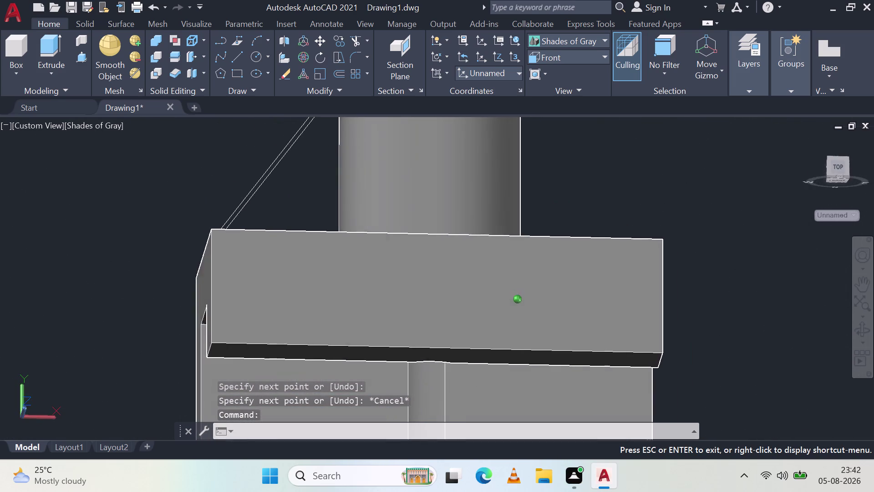
middle_drag(361, 224, 351, 248)
scroll(down, 3)
scroll(down, 3)
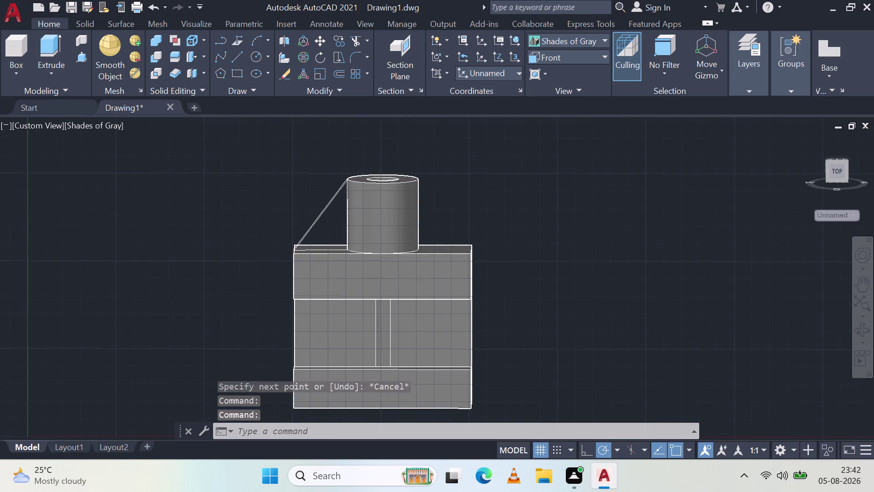
middle_drag(290, 242, 426, 347)
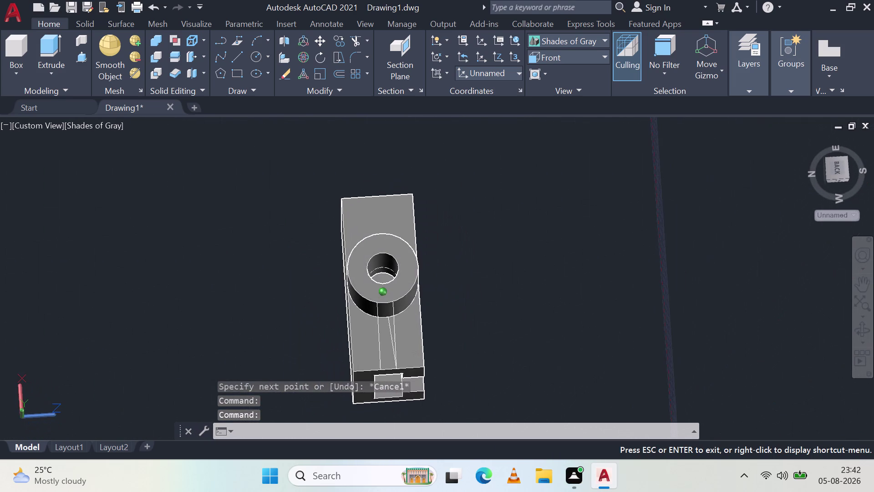
middle_drag(426, 347, 432, 327)
middle_click(433, 324)
scroll(up, 3)
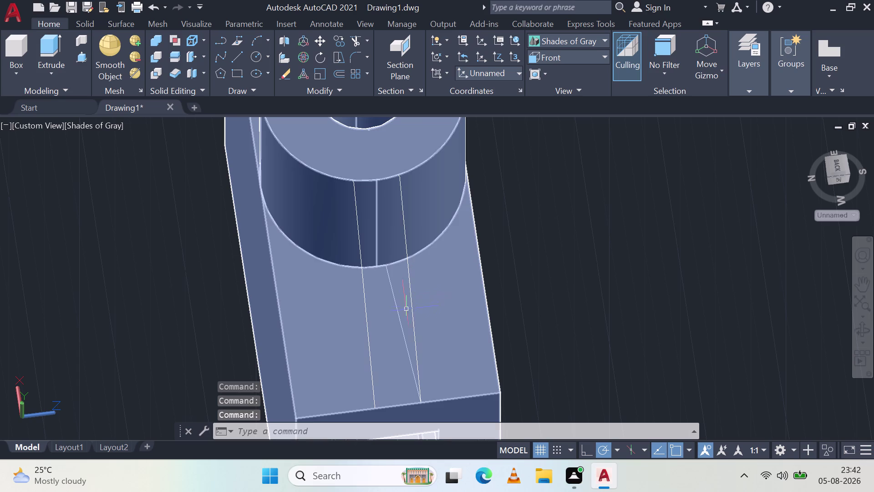
Select and clear the bracket solid, then undo three times to drop the abandoned line.
click(394, 298)
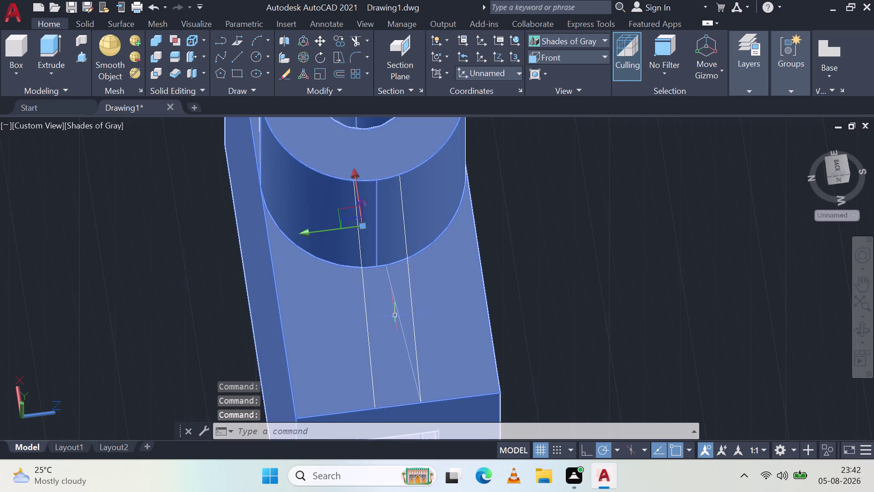
key(Escape)
click(399, 314)
scroll(up, 3)
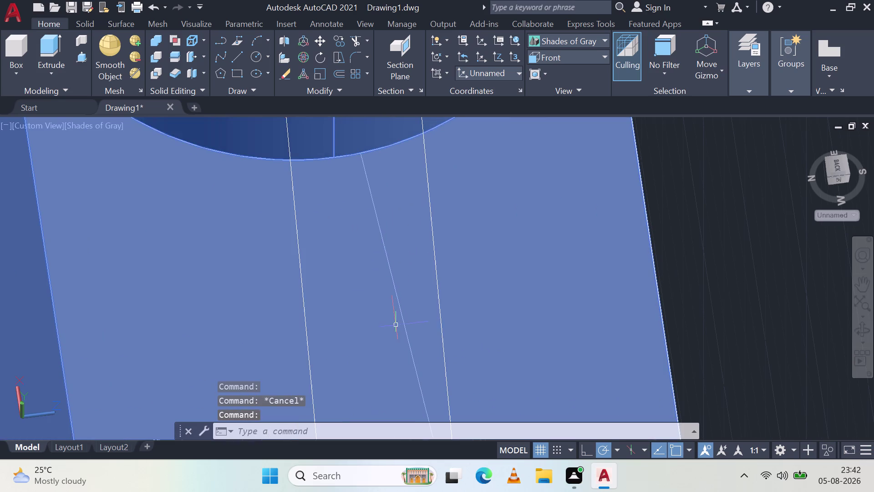
key(Escape)
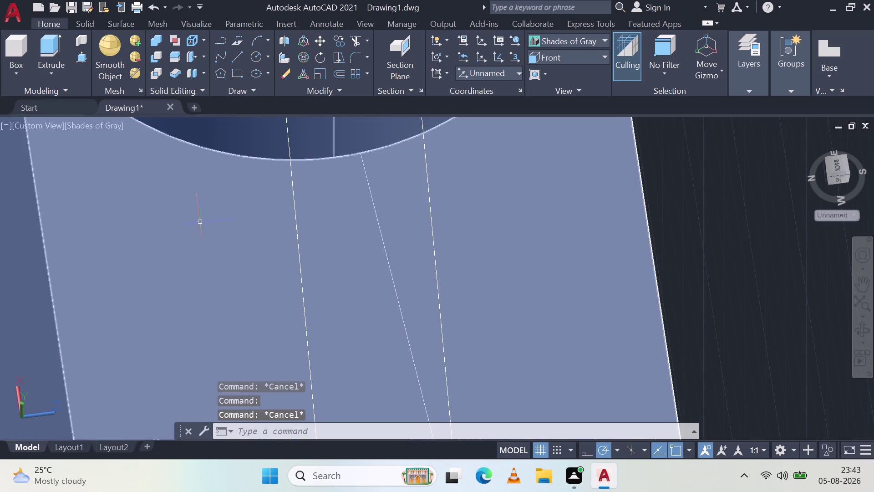
scroll(up, 3)
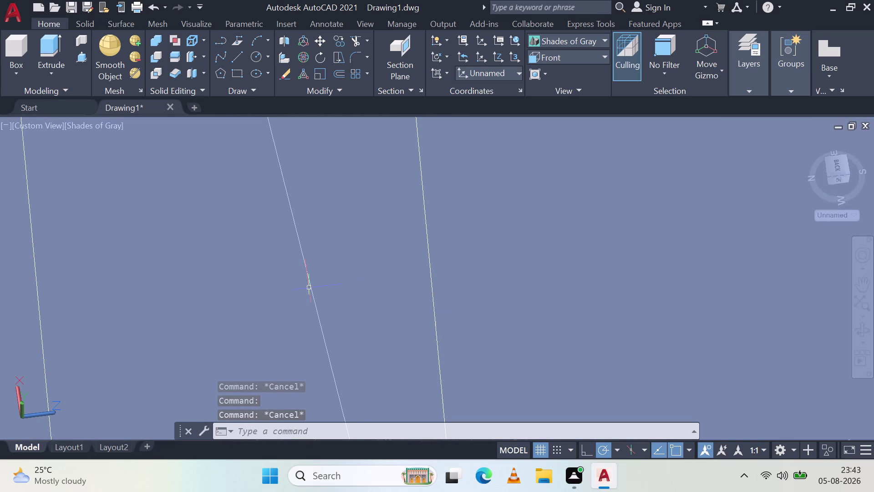
click(310, 285)
scroll(down, 3)
key(Escape)
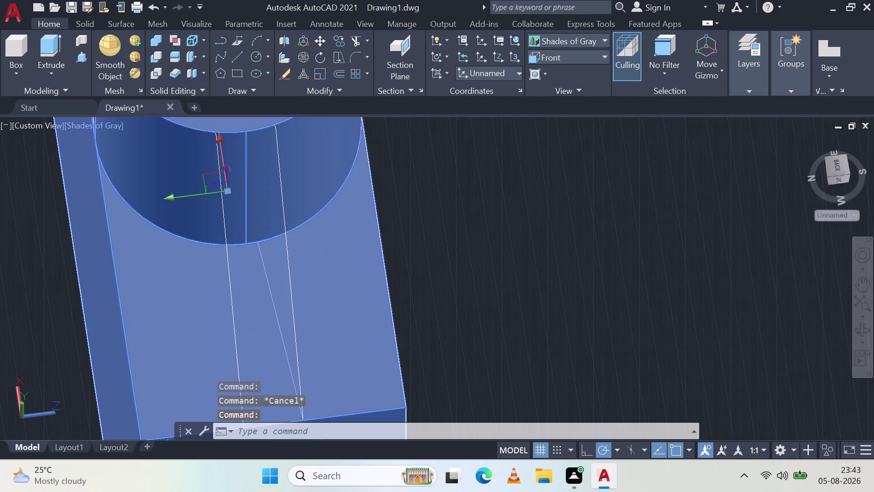
key(ctrl+z)
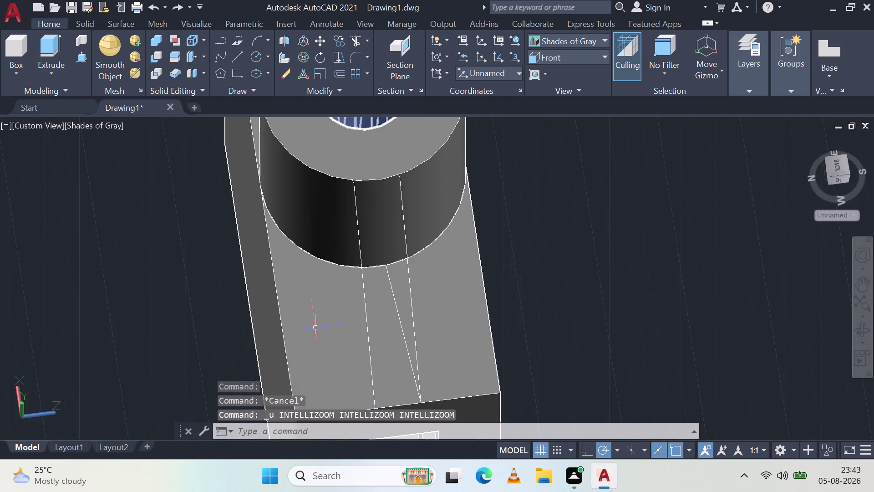
key(ctrl+z)
key(ctrl+z)
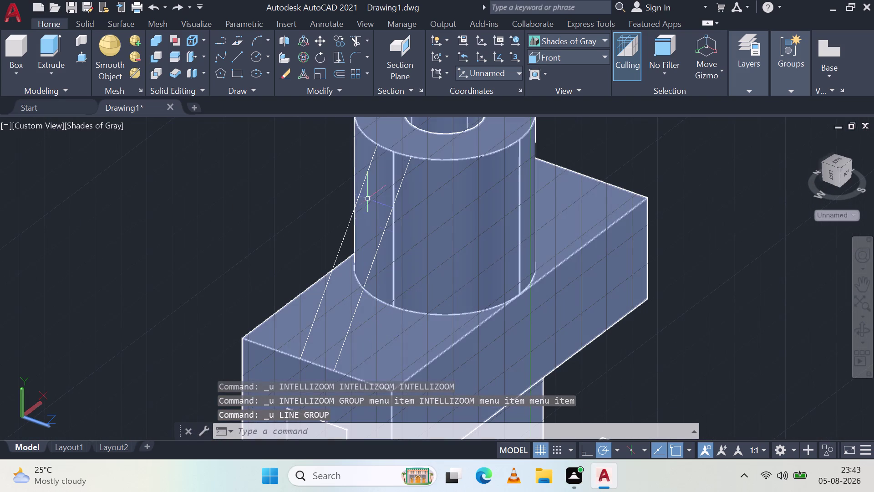
Begin a line from the block's top edge to the boss base, then cancel it.
click(237, 56)
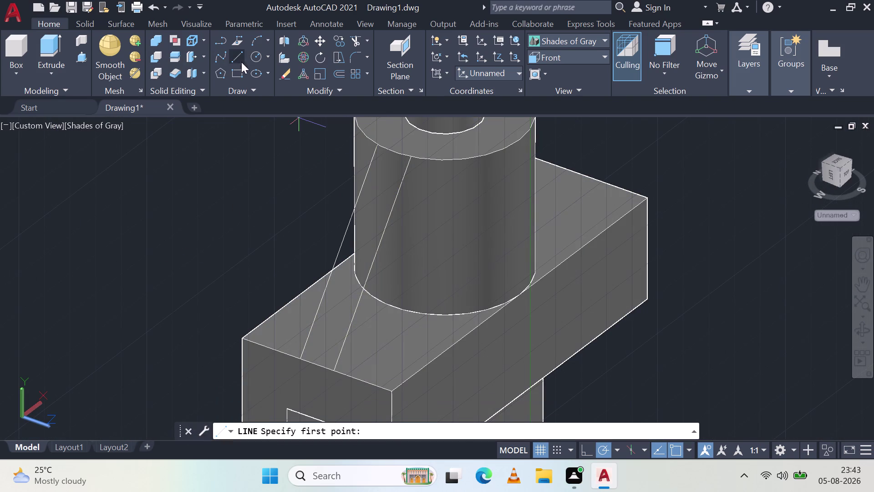
click(333, 367)
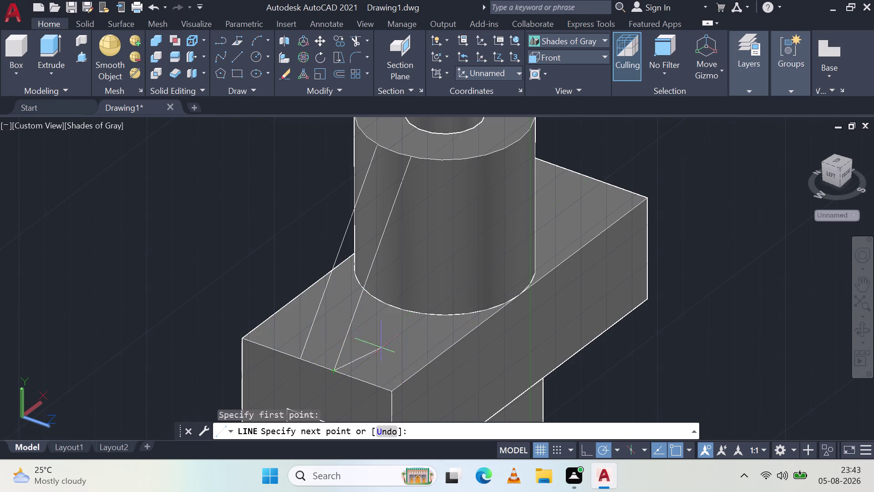
middle_drag(412, 291, 461, 304)
click(510, 350)
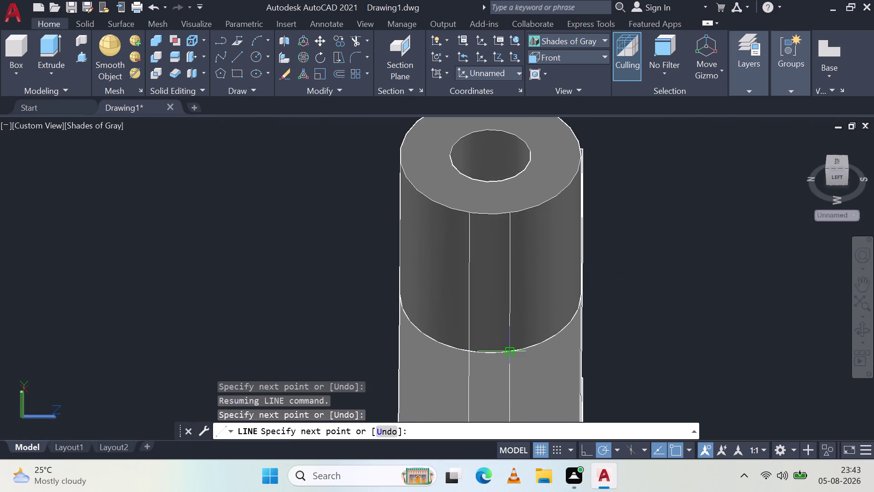
key(Escape)
Orbit to the bracket's front, then undo the view changes and abandoned line.
middle_drag(535, 359, 417, 332)
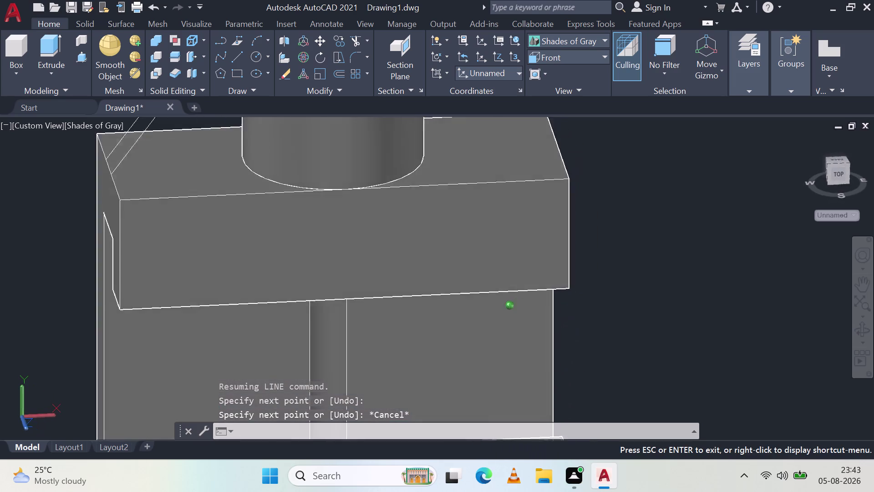
middle_drag(416, 332, 407, 326)
middle_click(407, 326)
scroll(down, 3)
scroll(up, 3)
scroll(down, 3)
scroll(down, 3)
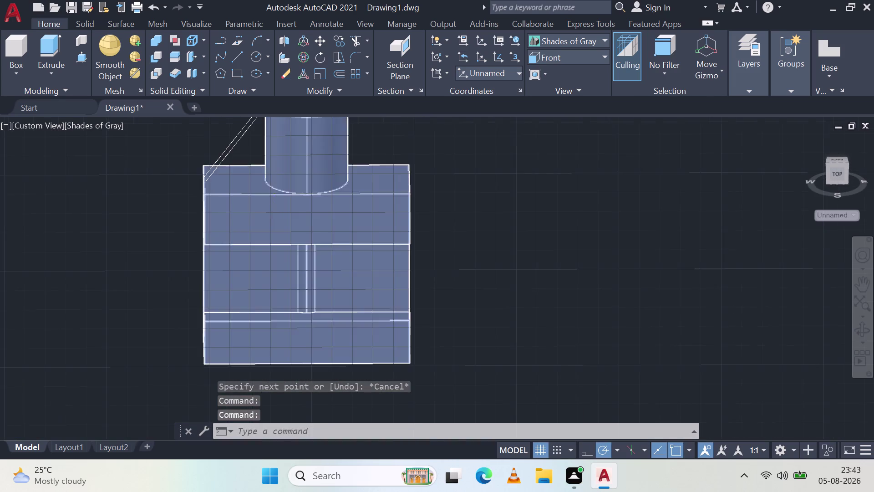
scroll(down, 3)
scroll(up, 3)
key(ctrl+z)
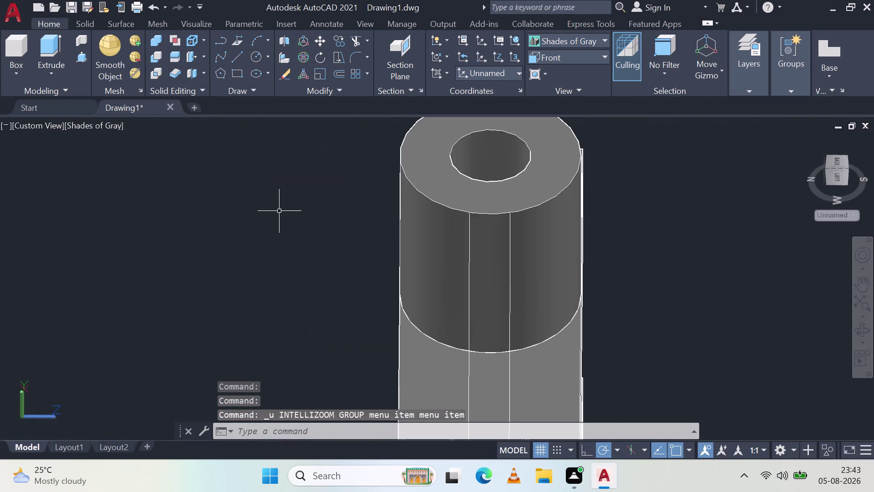
key(ctrl+z)
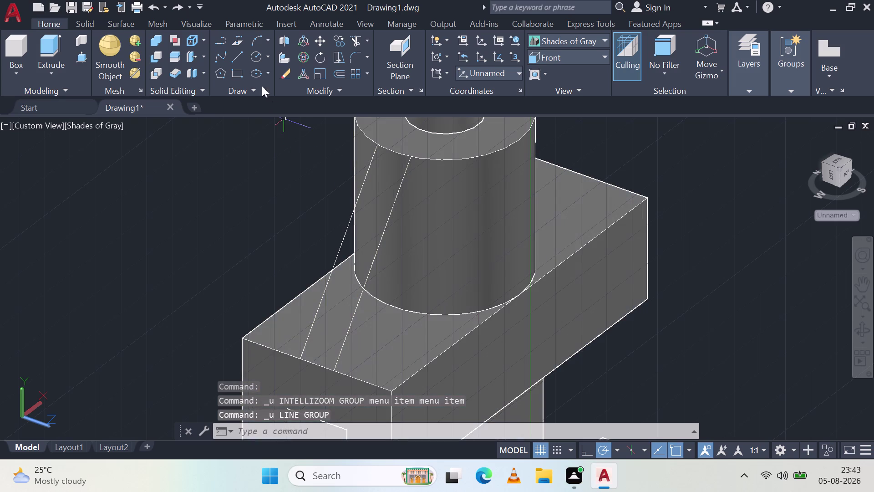
Begin another line at the block's top edge and cancel it.
click(244, 53)
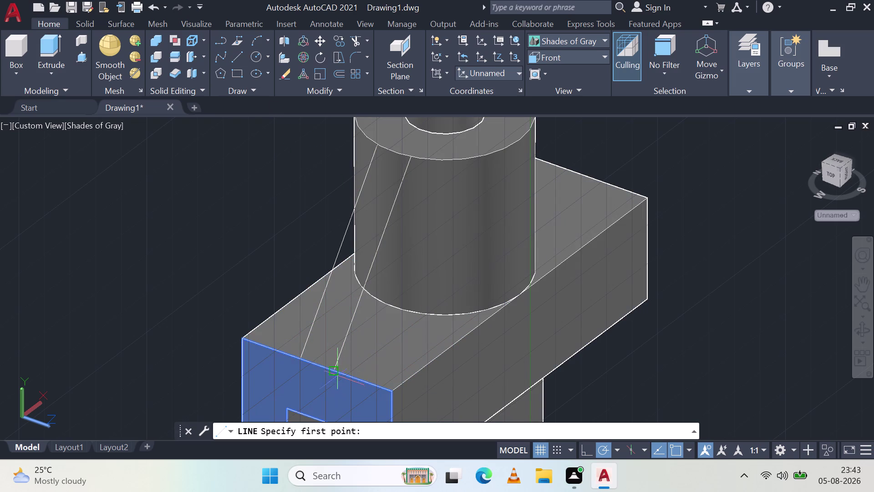
click(336, 371)
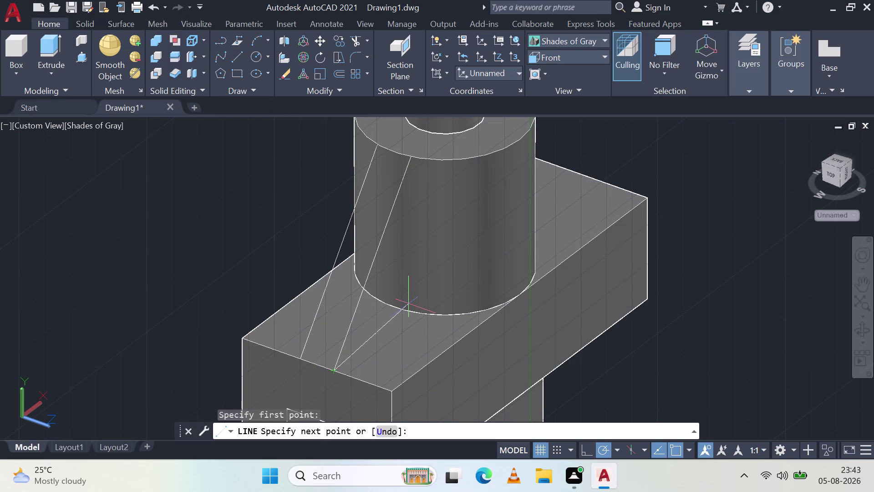
key(Escape)
click(601, 39)
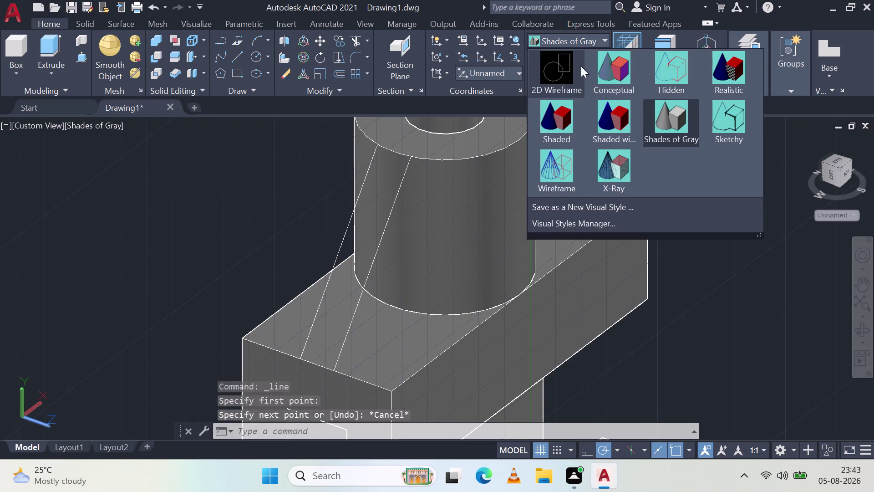
Switch the bracket to 2D Wireframe and orbit to reveal hidden edges.
click(571, 73)
scroll(down, 3)
middle_drag(459, 406, 521, 343)
middle_click(521, 343)
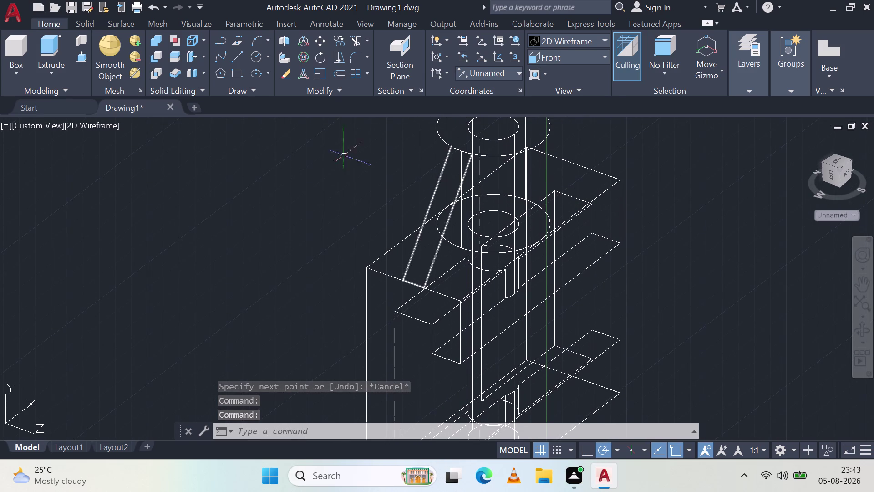
Draw a sloped line from the block edge to the boss's outer circular edge.
click(240, 60)
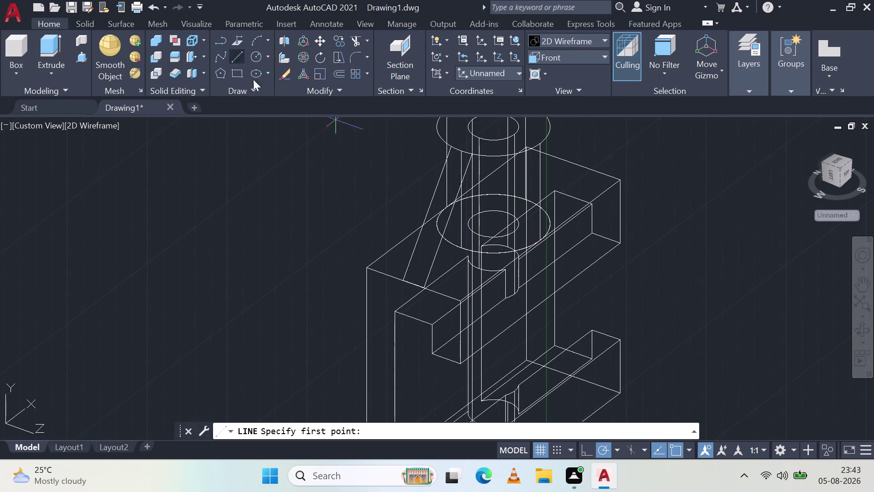
click(421, 286)
middle_drag(473, 217, 474, 237)
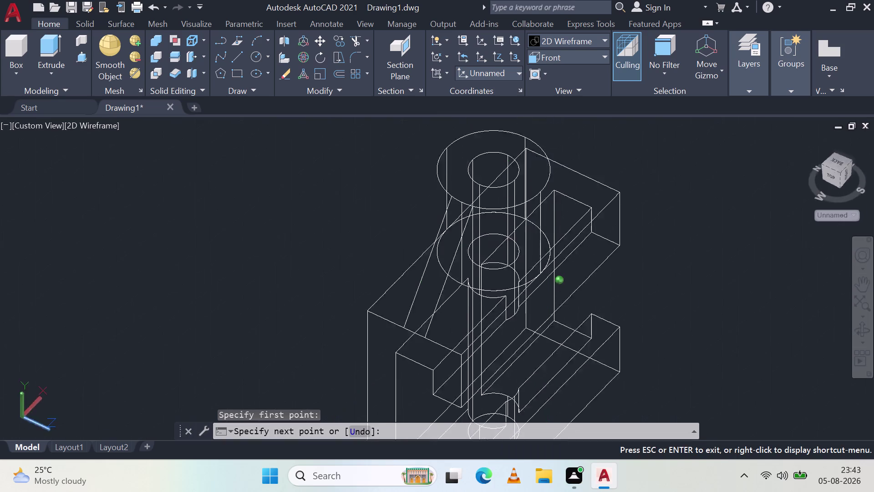
middle_drag(474, 238, 461, 255)
scroll(up, 3)
scroll(up, 3)
scroll(down, 3)
middle_drag(351, 328, 441, 254)
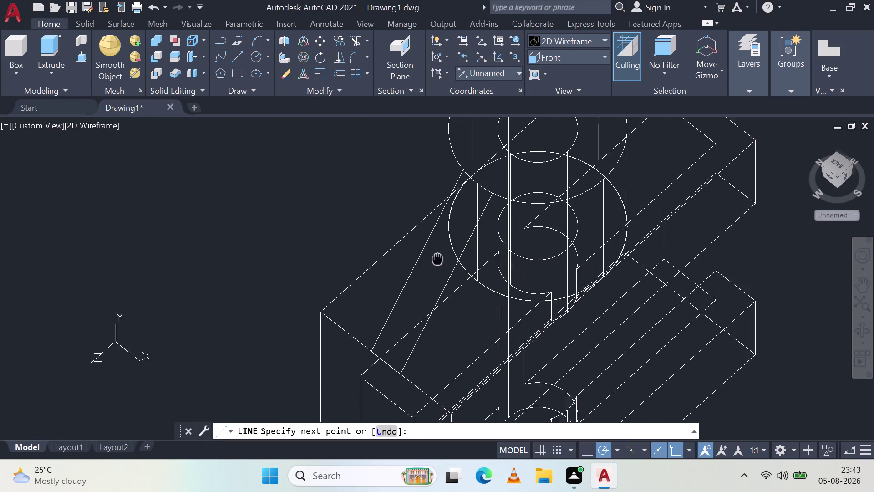
middle_drag(440, 254, 443, 251)
middle_click(443, 249)
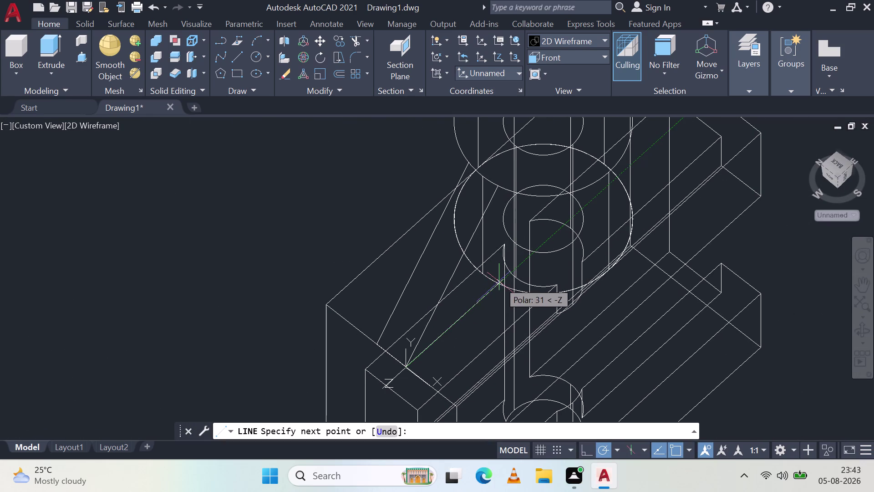
scroll(up, 3)
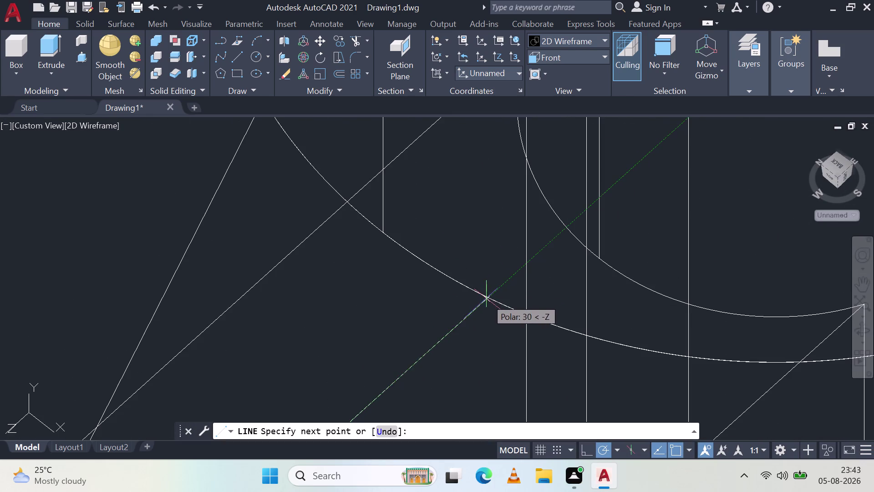
click(489, 298)
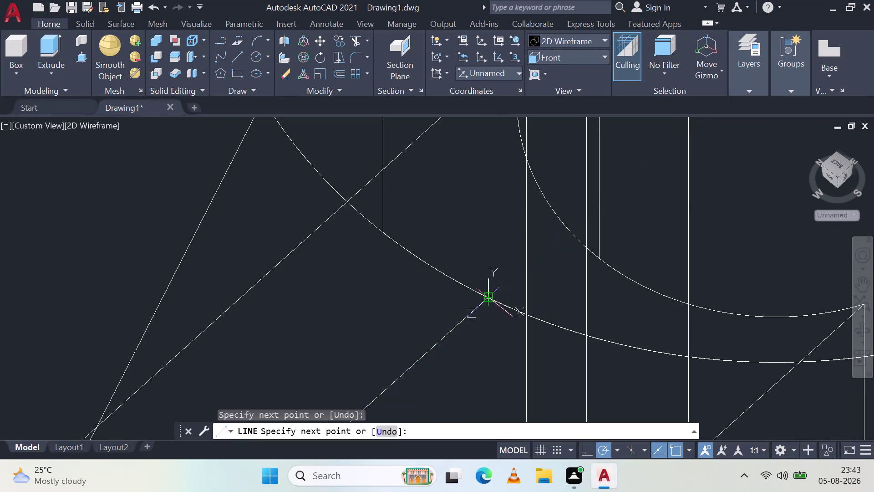
key(Escape)
Orbit around the block to a side view to check the new line.
scroll(down, 3)
middle_drag(520, 344, 512, 323)
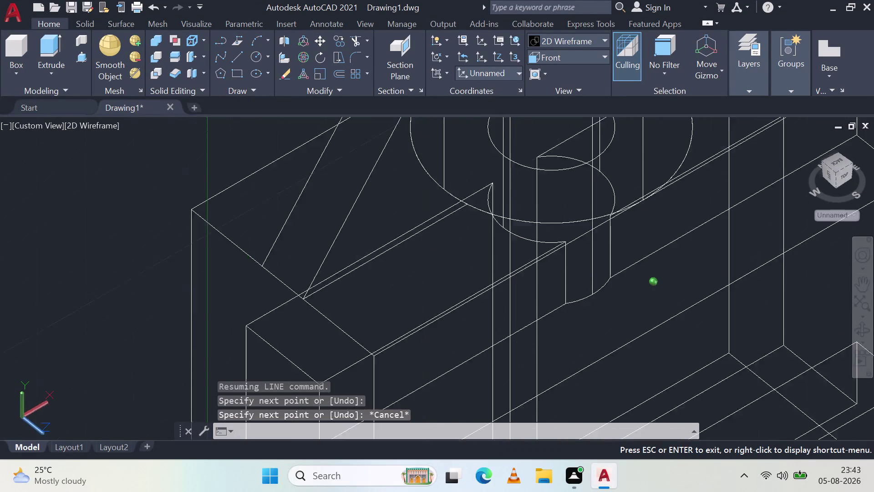
middle_drag(512, 323, 504, 353)
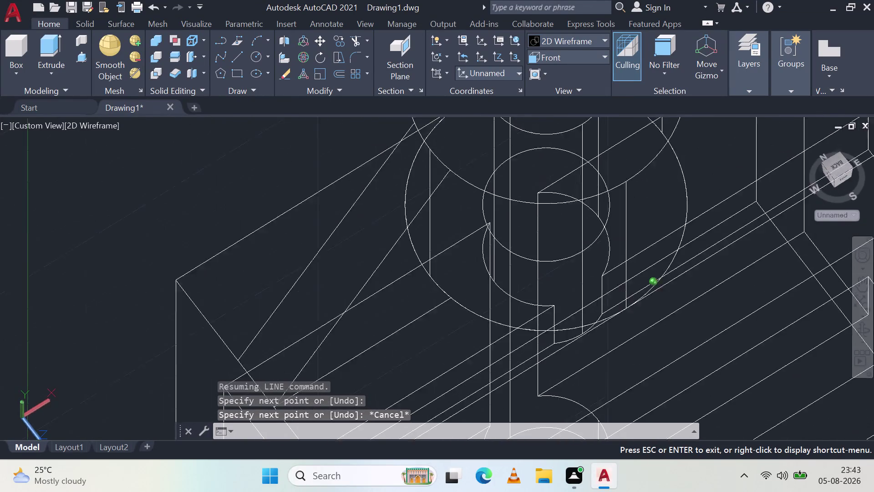
middle_drag(505, 353, 583, 324)
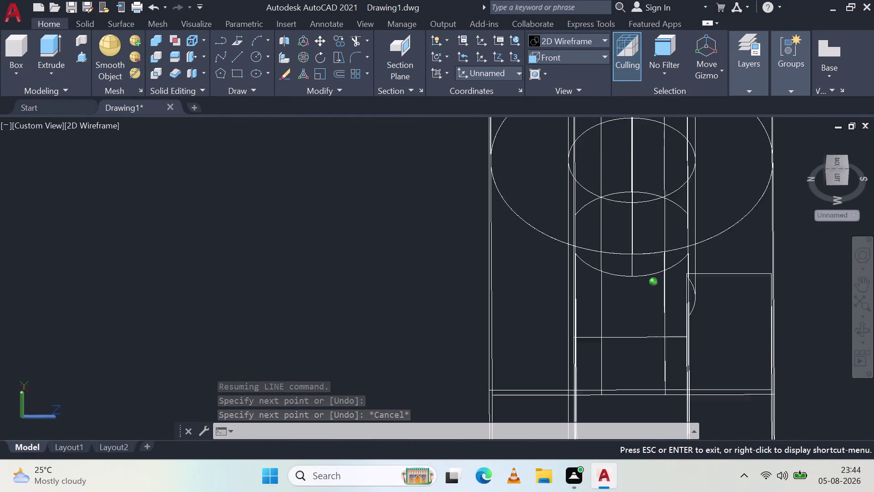
middle_drag(582, 324, 577, 333)
click(602, 38)
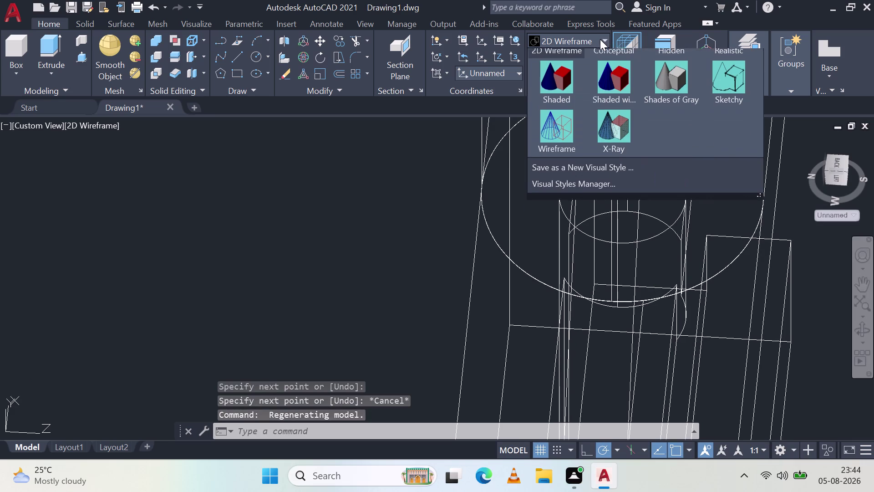
Shade the bracket with Shades of Gray and orbit to look at it face-on.
click(661, 129)
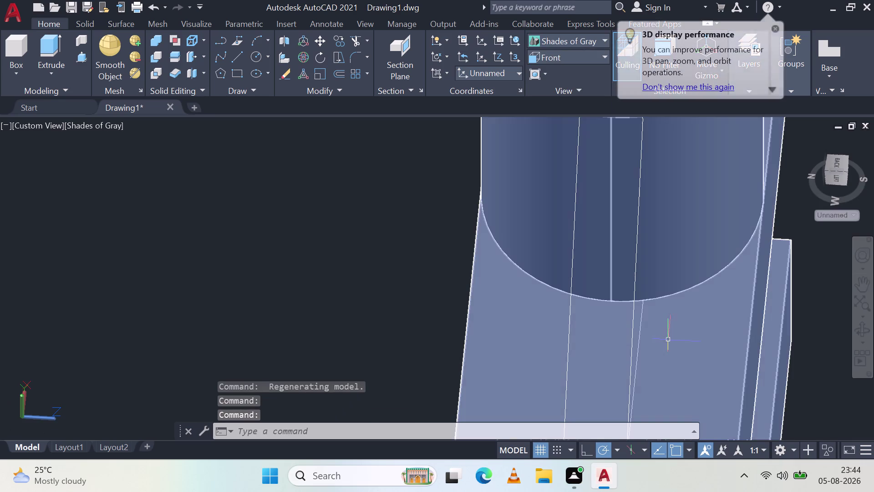
middle_drag(678, 340, 575, 288)
scroll(down, 3)
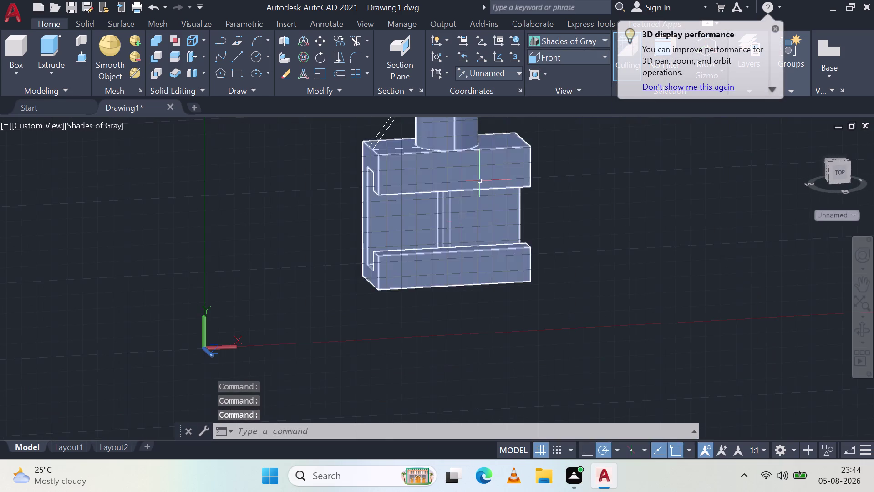
middle_drag(480, 181, 510, 326)
Check the Front preset view, then orbit around to face the bracket's back.
click(562, 60)
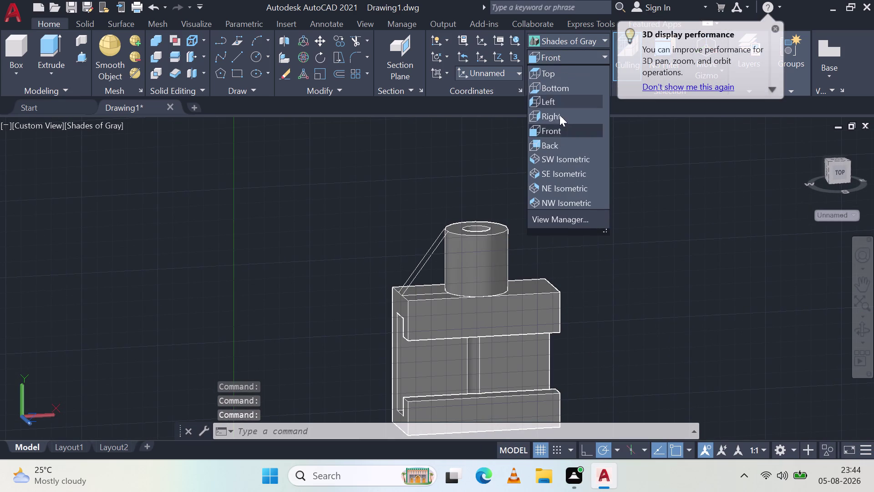
click(557, 132)
scroll(down, 3)
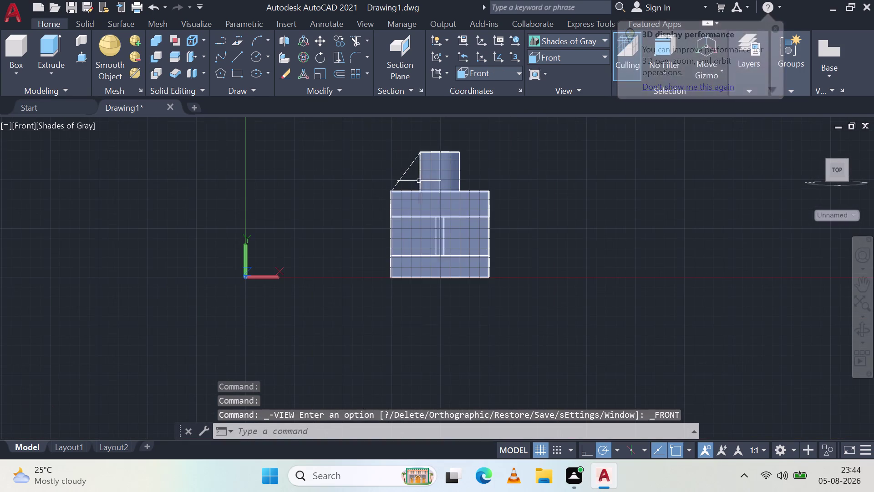
middle_drag(422, 177, 433, 234)
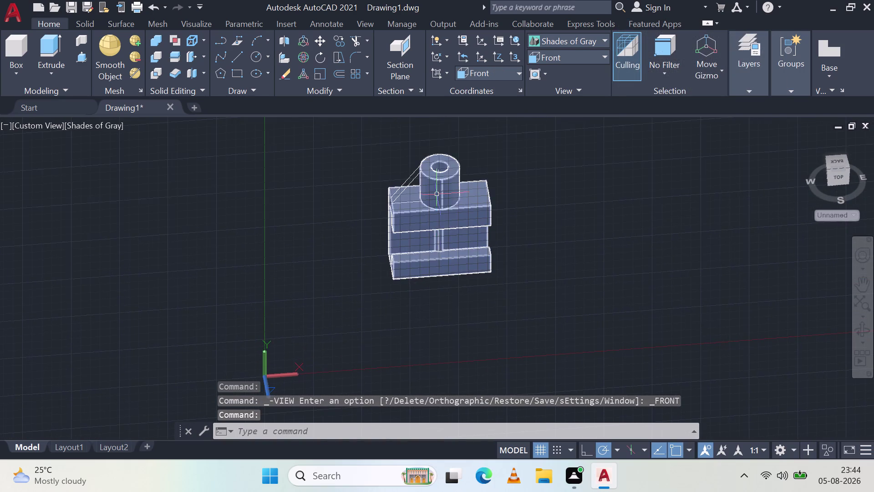
scroll(up, 3)
middle_drag(380, 219, 493, 256)
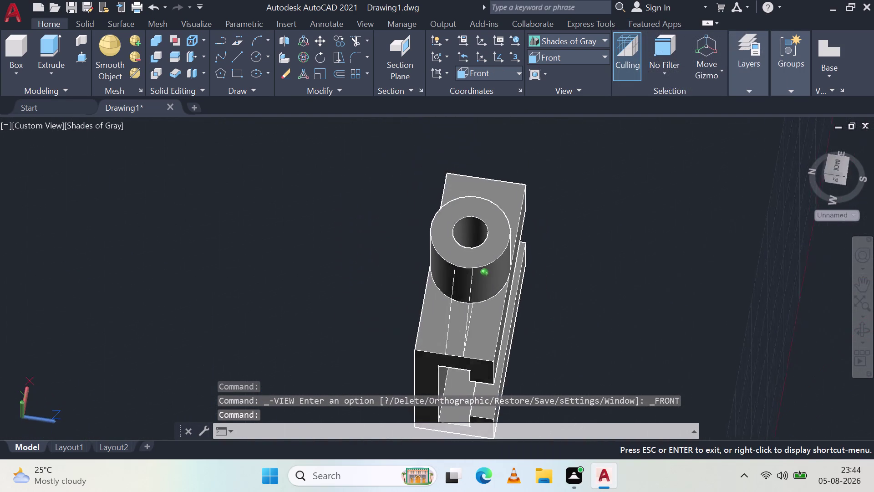
middle_drag(493, 255, 526, 244)
middle_click(528, 244)
middle_drag(530, 242, 632, 201)
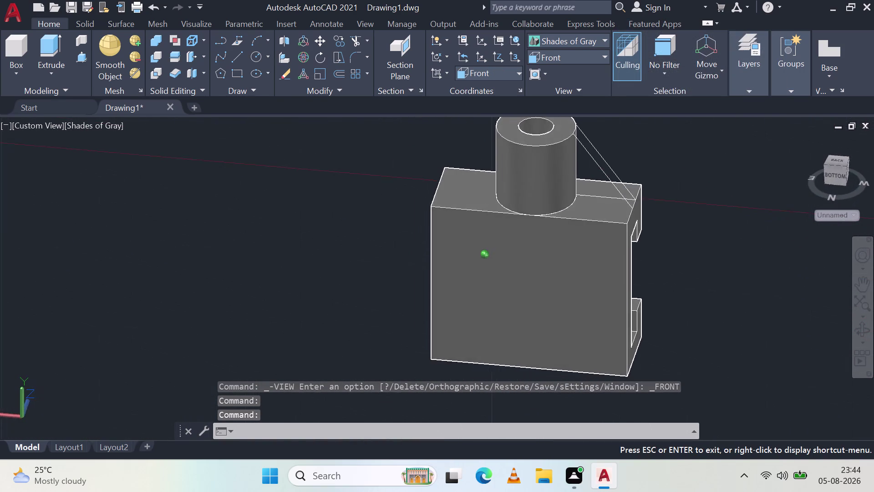
middle_drag(632, 201, 641, 226)
Start a line with its first point on the boss's lower edge.
click(233, 52)
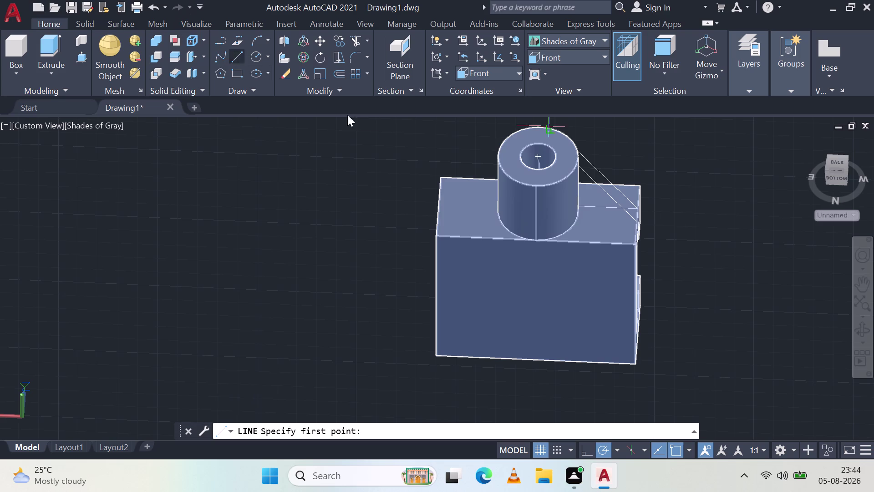
click(640, 221)
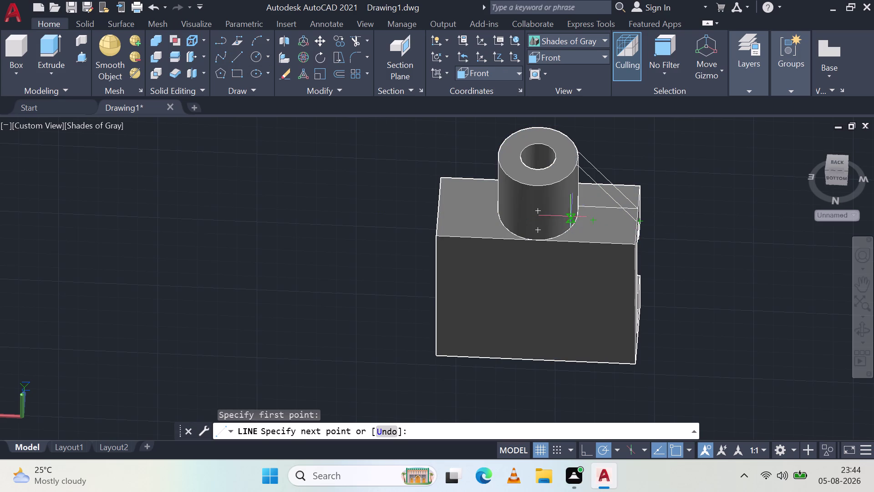
scroll(up, 3)
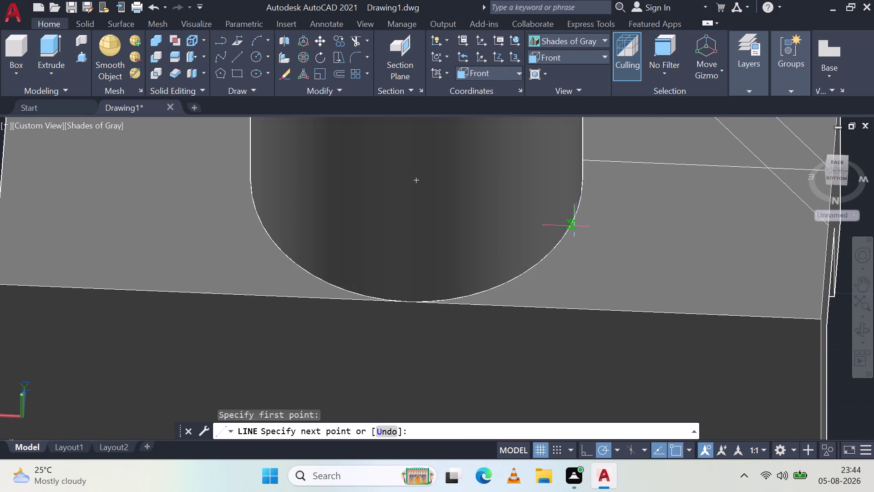
click(591, 38)
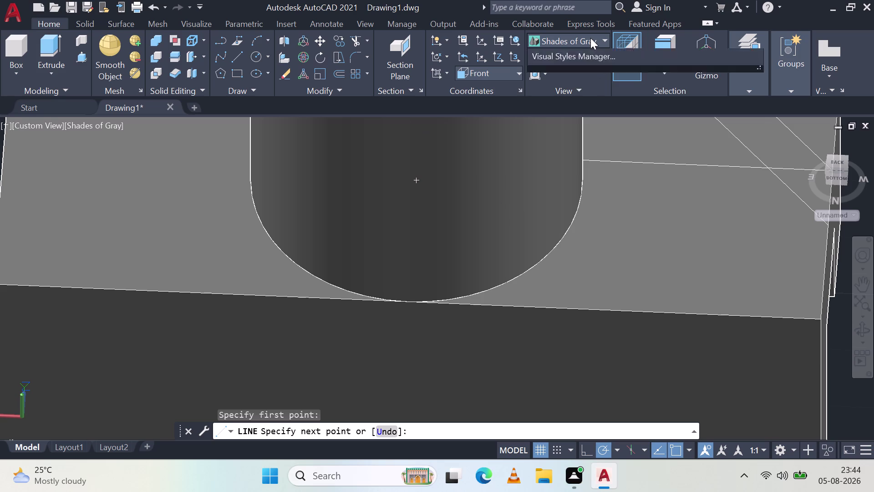
Return to 2D Wireframe and orbit to an angled view of the bracket.
click(563, 68)
scroll(down, 3)
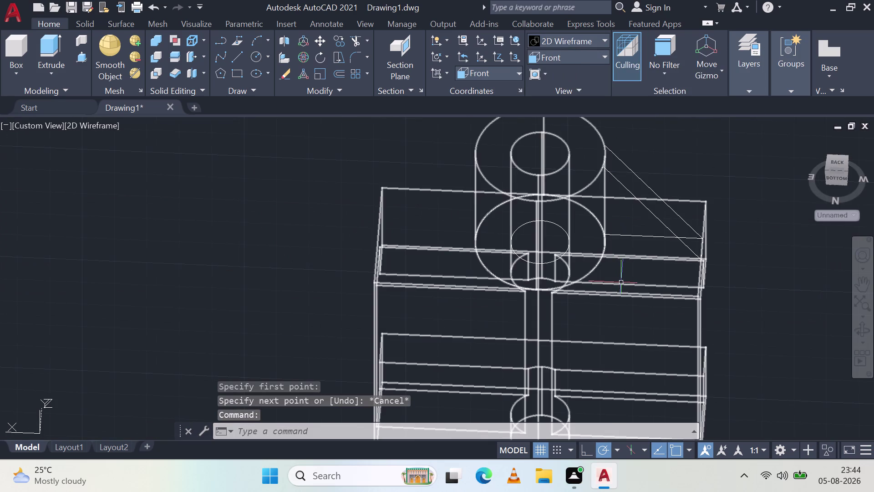
middle_drag(612, 235, 566, 252)
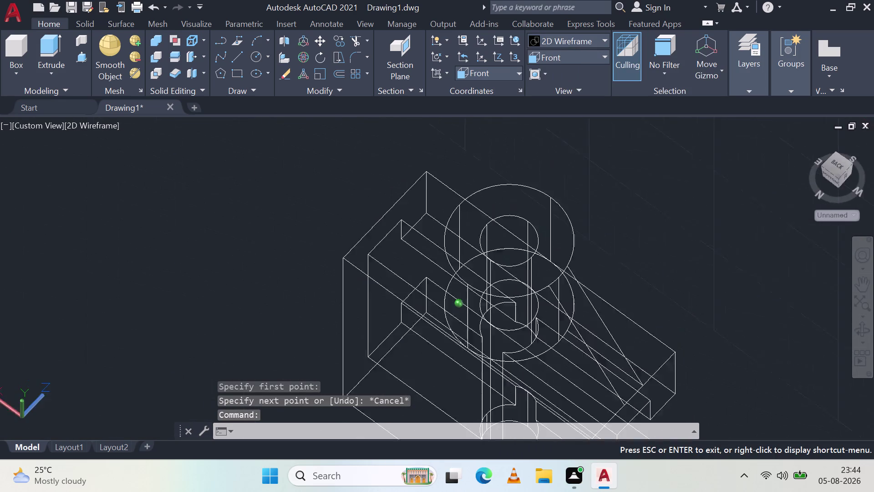
middle_drag(567, 252, 400, 241)
middle_click(401, 242)
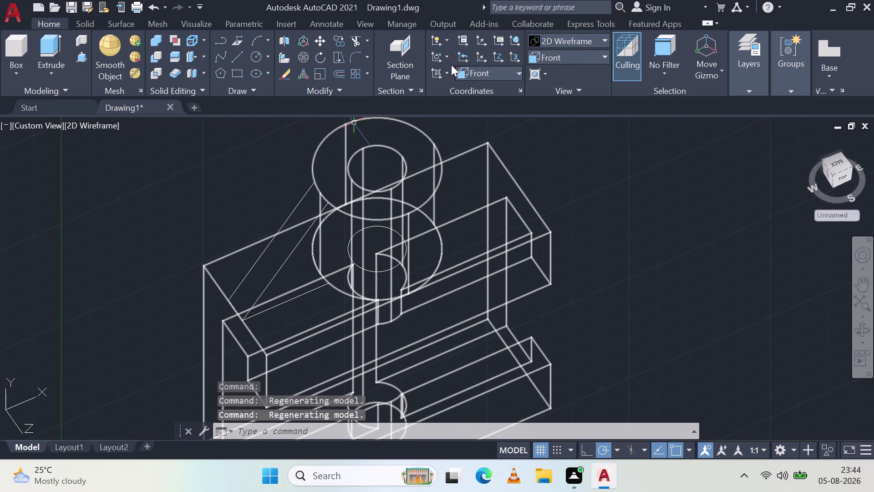
With Ortho on, draw a line from the block to an edge intersection, then view the rib outline.
click(233, 55)
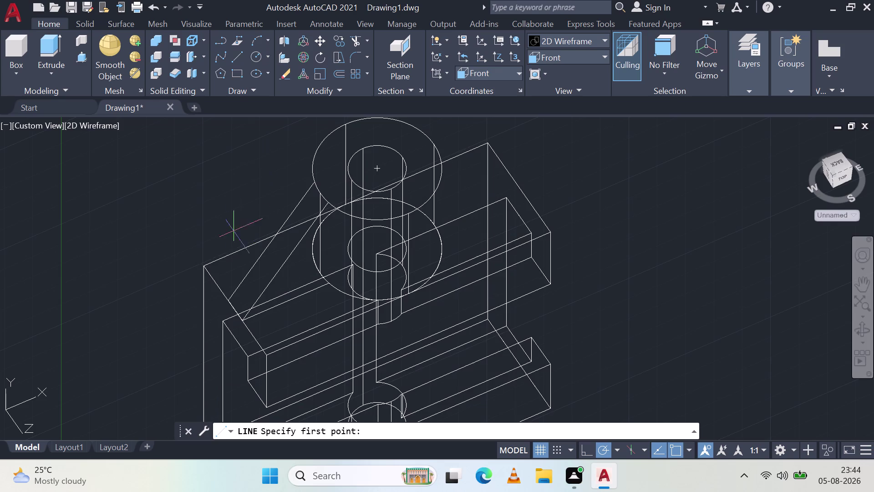
click(226, 298)
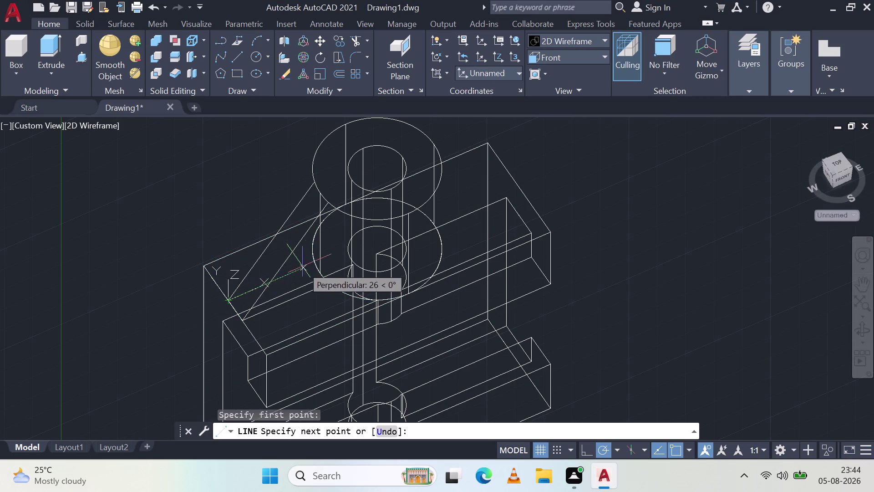
scroll(up, 3)
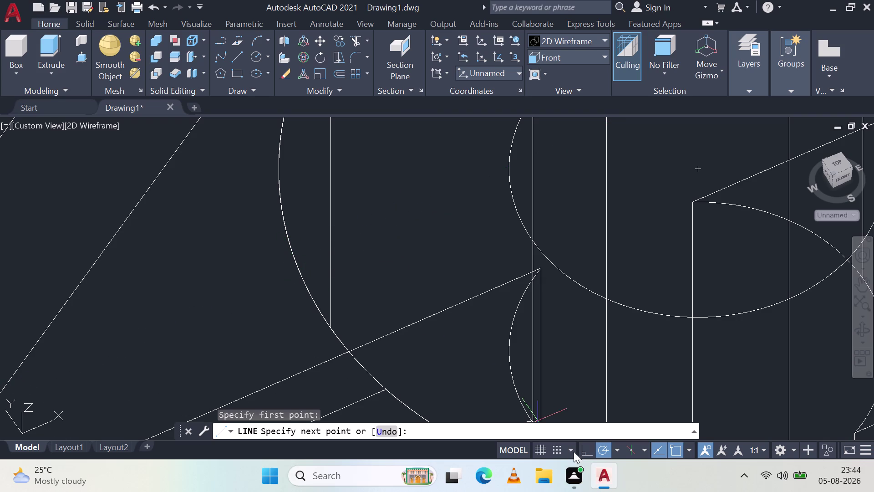
click(581, 449)
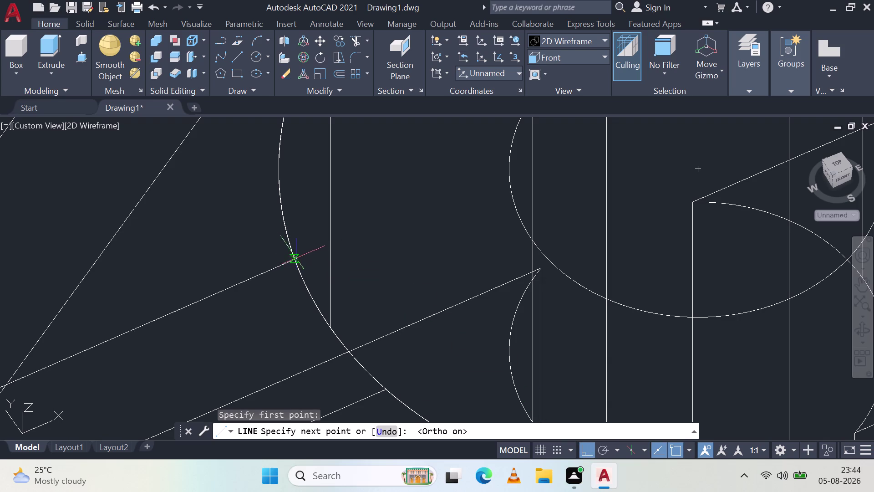
scroll(up, 3)
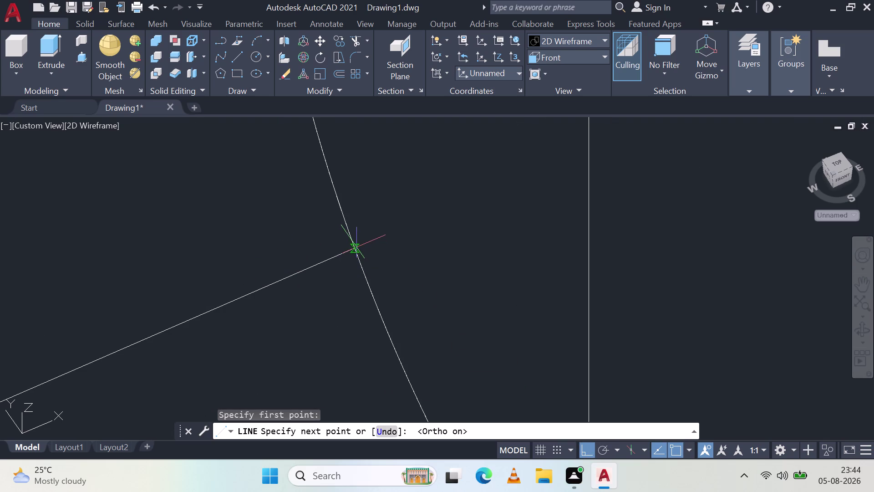
click(356, 247)
key(Escape)
scroll(down, 3)
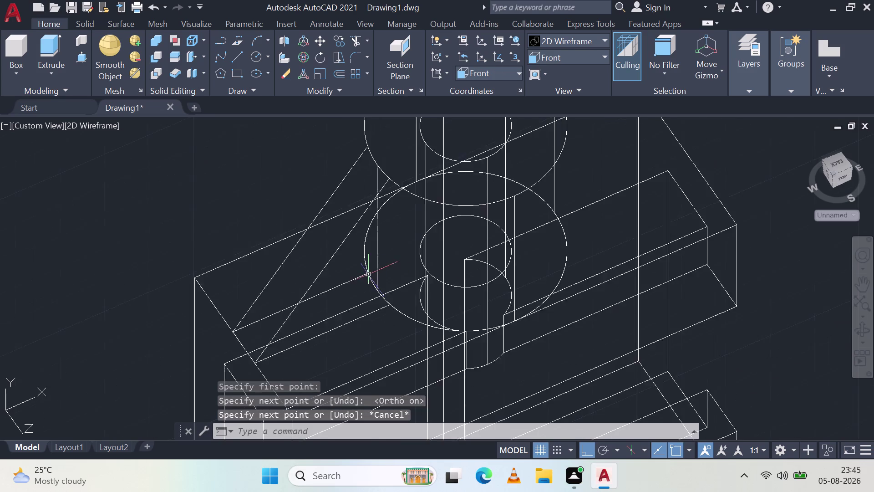
middle_drag(322, 269, 409, 261)
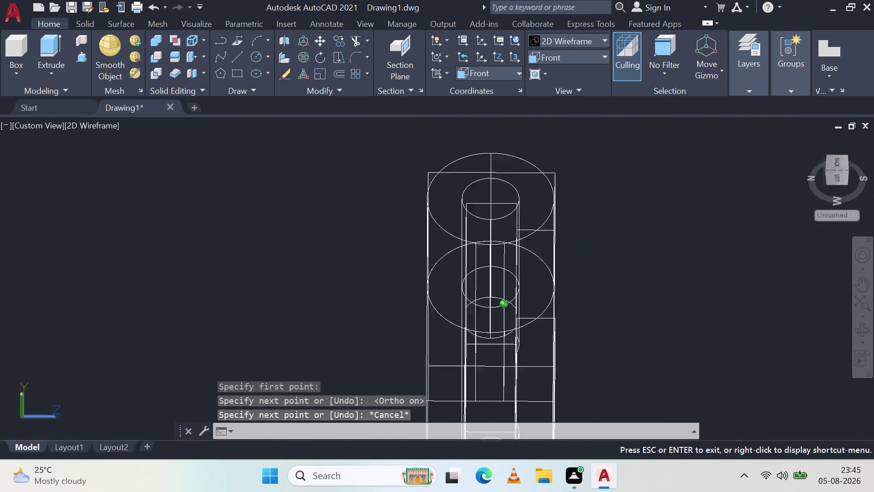
middle_drag(410, 261, 287, 230)
scroll(up, 3)
click(354, 183)
click(349, 174)
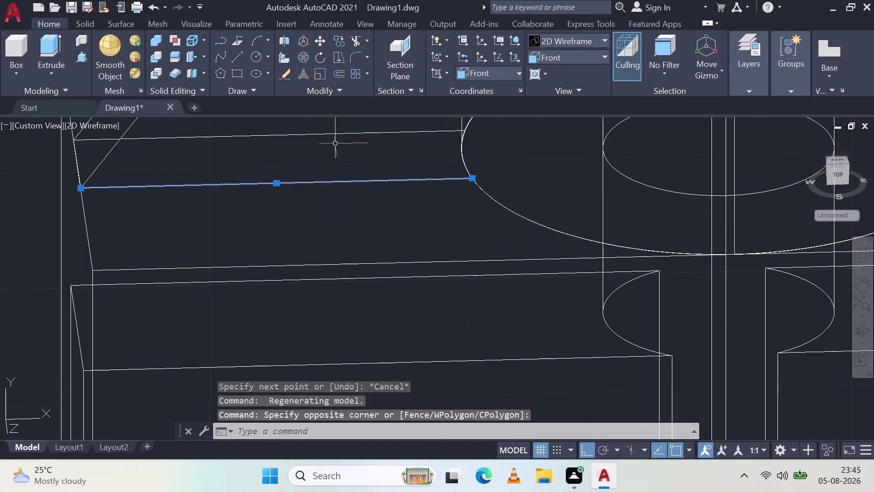
click(339, 139)
click(331, 125)
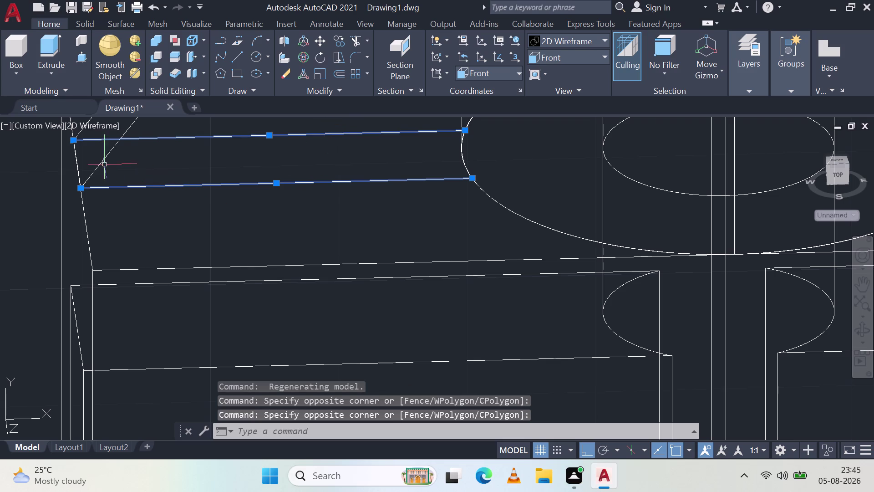
click(73, 158)
click(81, 159)
click(81, 160)
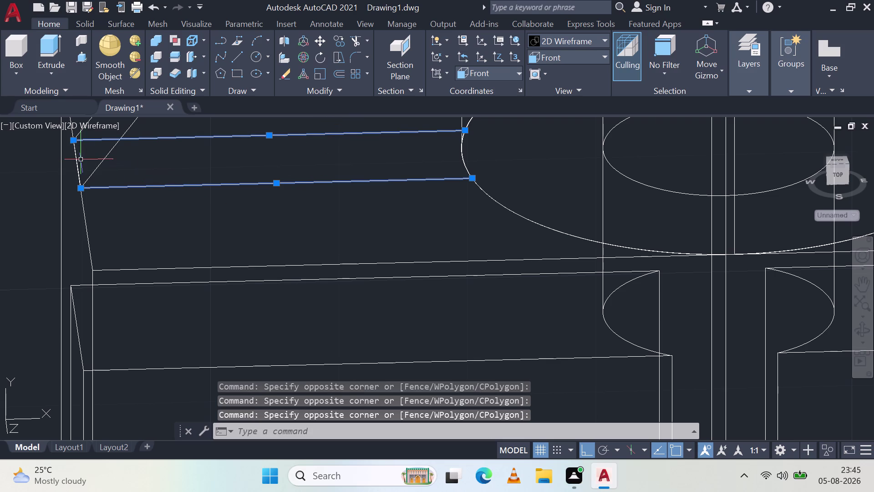
click(102, 152)
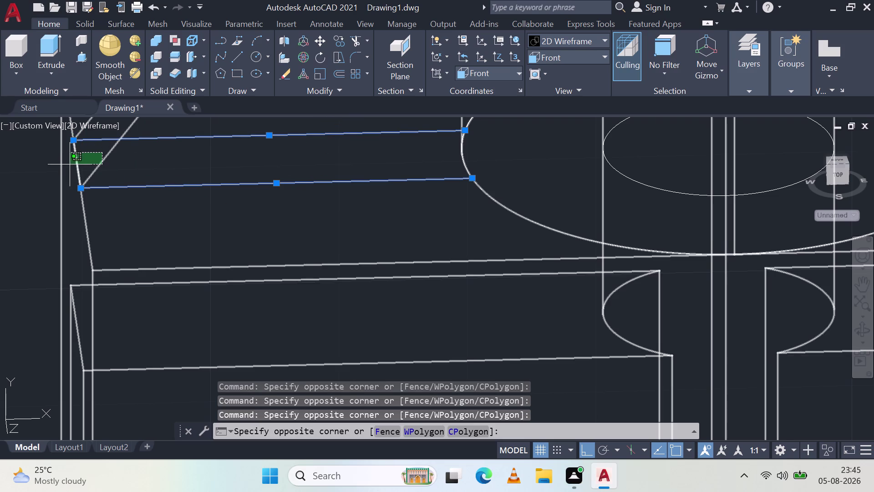
click(66, 165)
key(Escape)
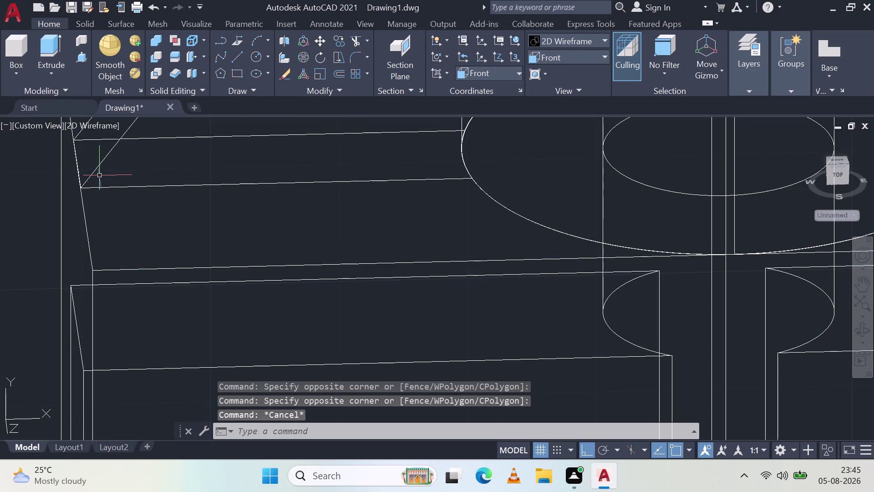
click(116, 202)
click(101, 161)
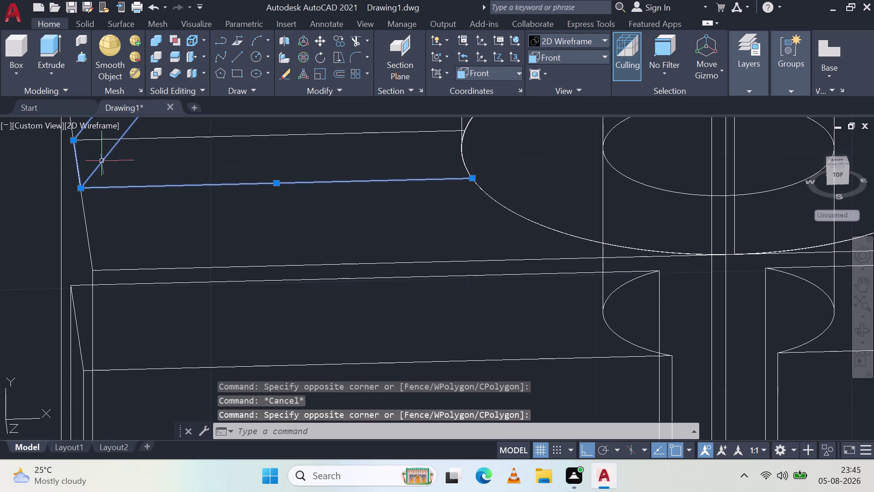
click(190, 142)
click(189, 127)
scroll(down, 3)
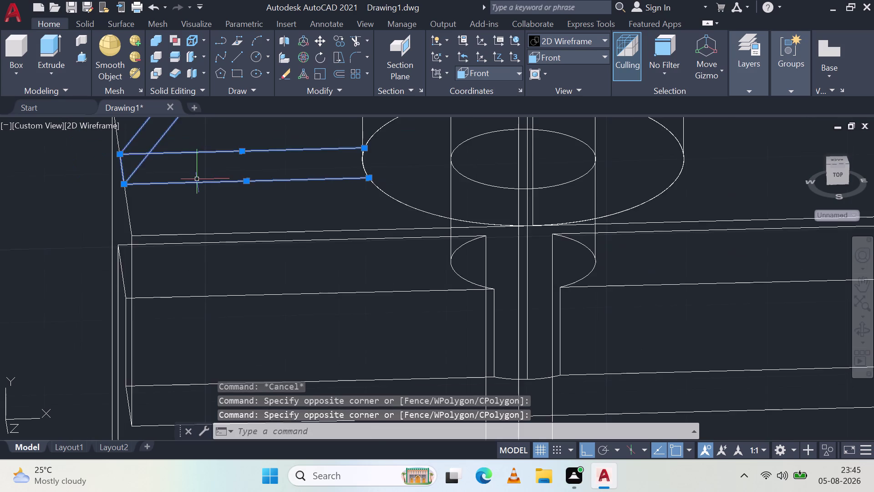
scroll(down, 3)
scroll(up, 3)
middle_drag(272, 148, 354, 328)
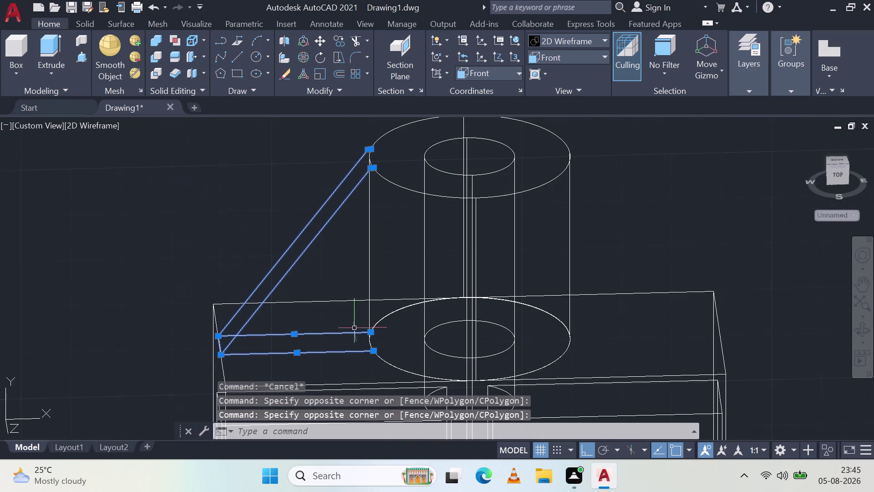
click(368, 233)
key(Escape)
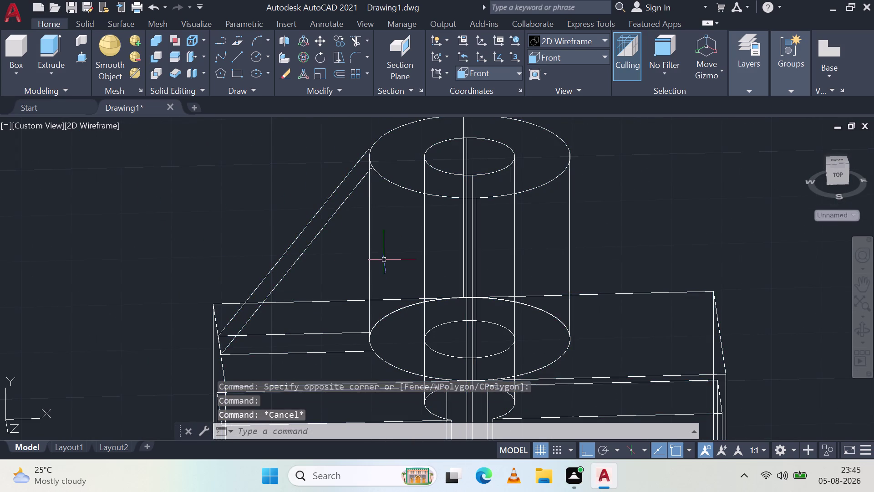
click(309, 353)
click(292, 334)
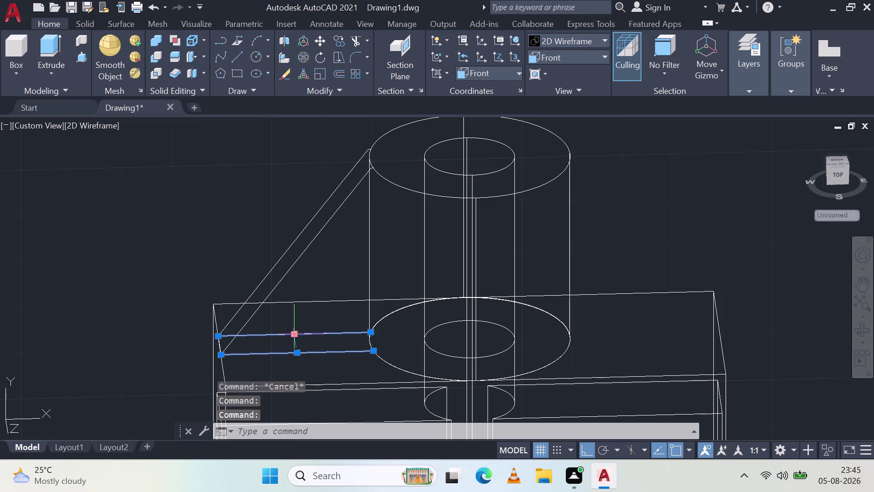
click(255, 309)
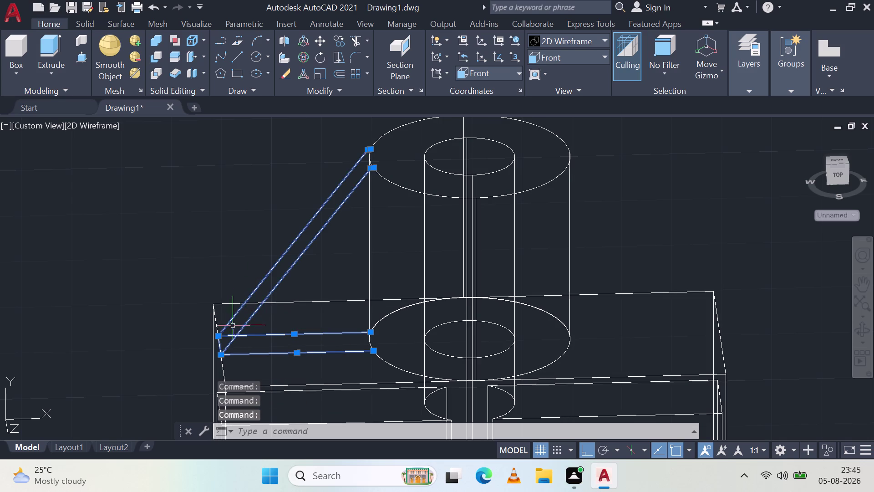
key(j)
key(Return)
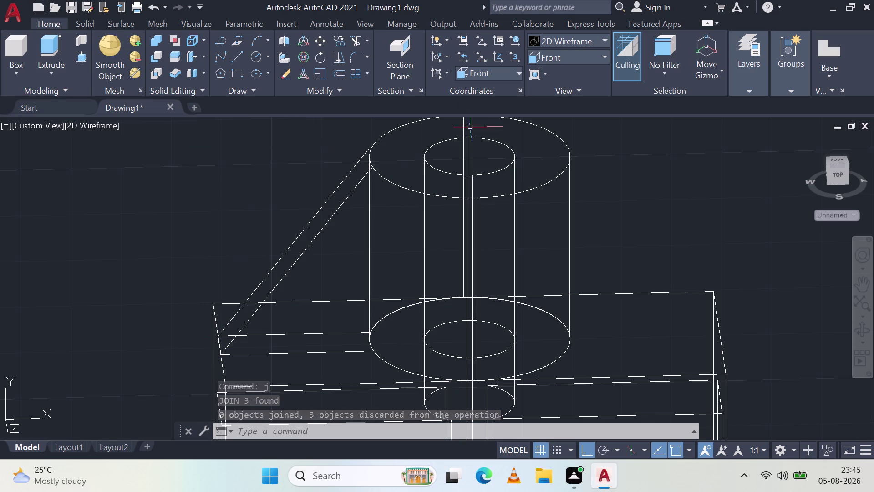
click(562, 60)
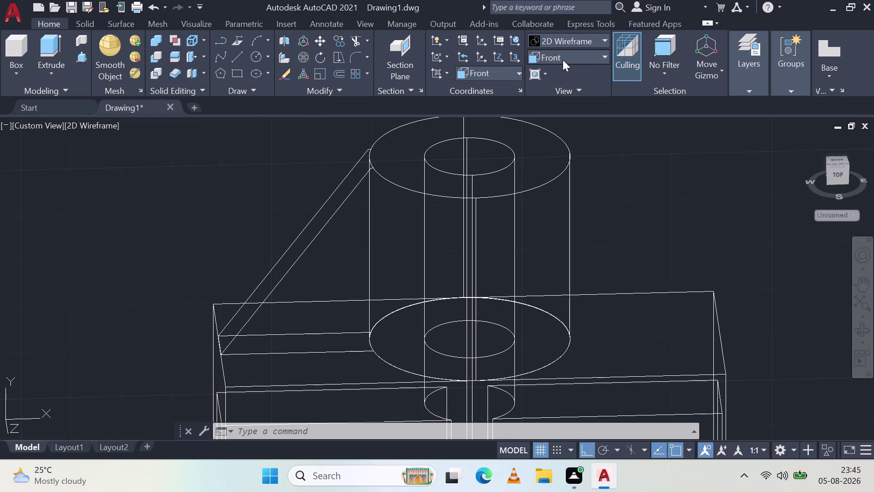
Apply the Shades of Gray visual style and orbit to a side view.
click(564, 55)
click(574, 41)
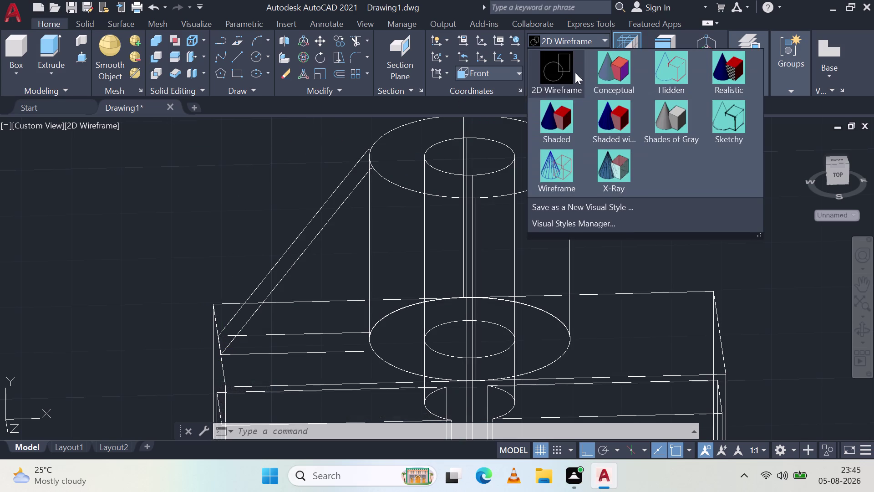
click(656, 126)
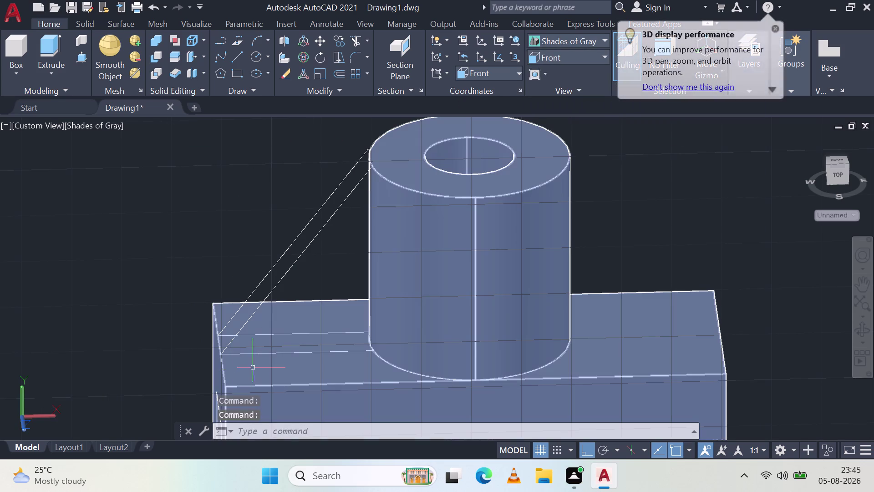
middle_drag(262, 343, 361, 328)
middle_drag(363, 327, 387, 310)
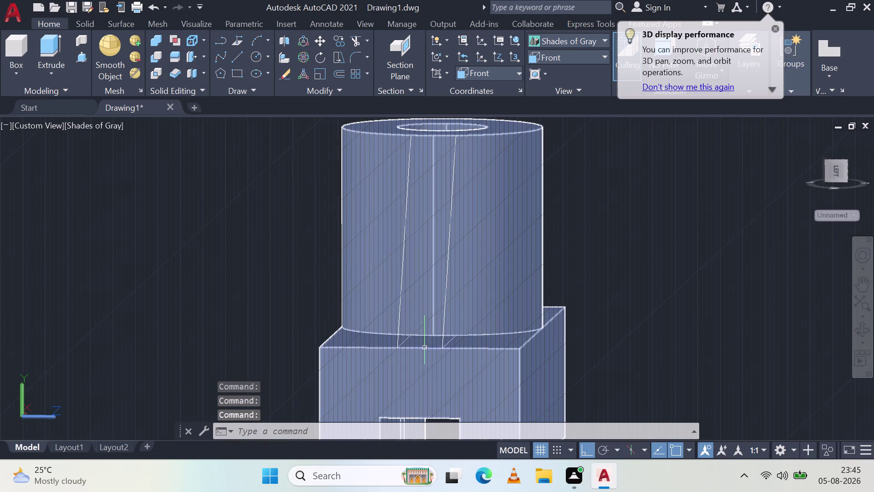
Select and deselect the solid, then orbit to see the whole bracket from above.
click(423, 348)
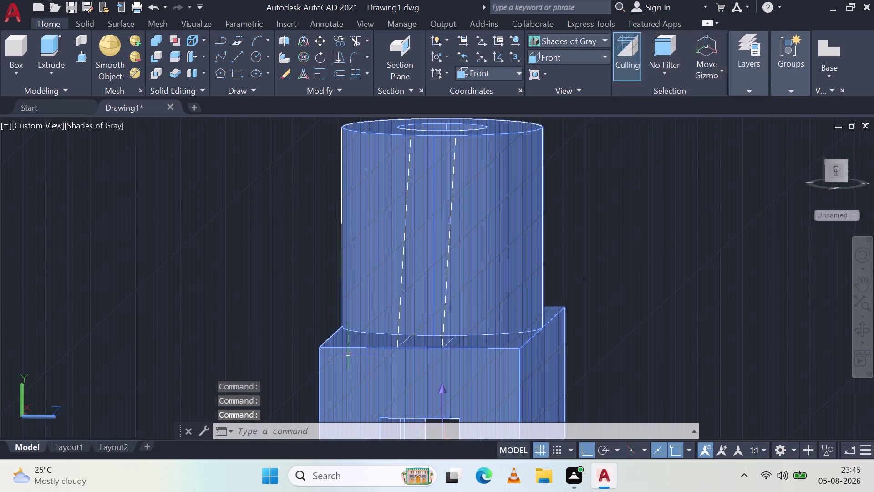
key(Escape)
key(Escape)
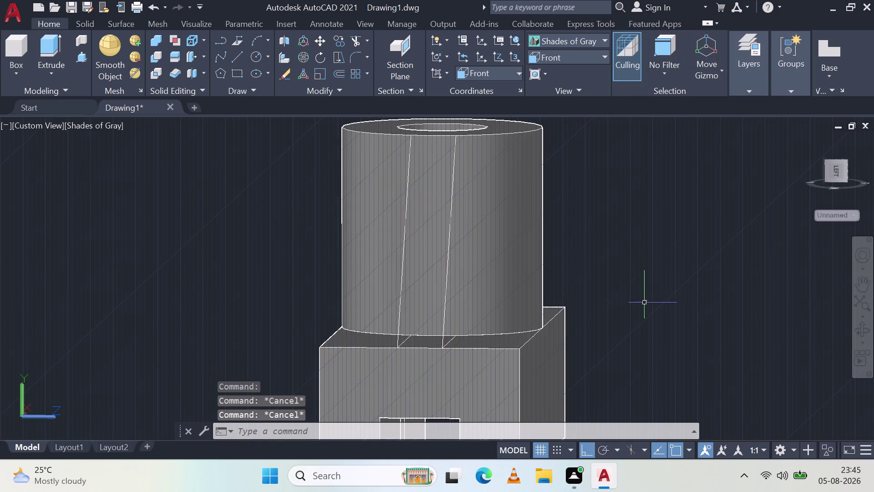
middle_drag(417, 309, 424, 362)
scroll(down, 3)
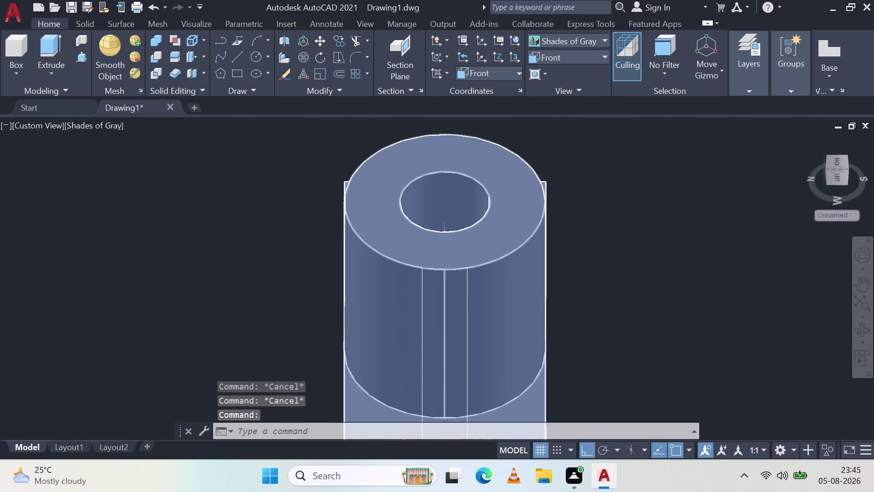
scroll(down, 3)
middle_drag(450, 365, 389, 300)
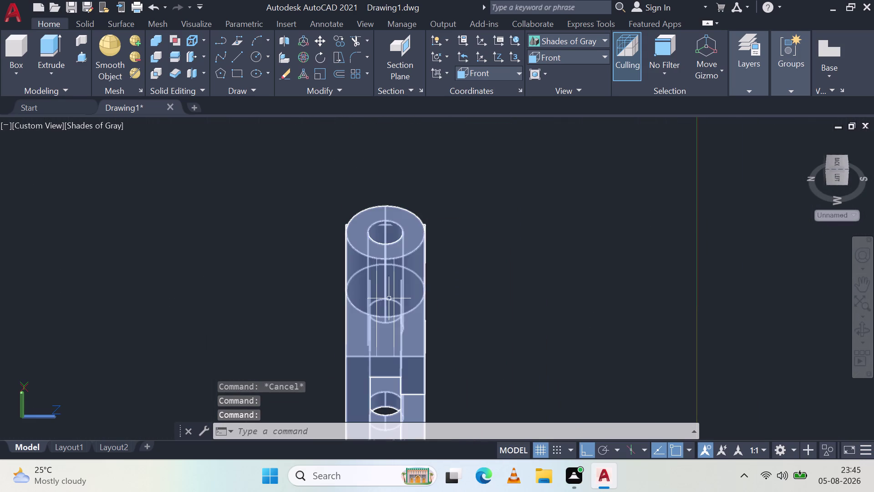
click(81, 57)
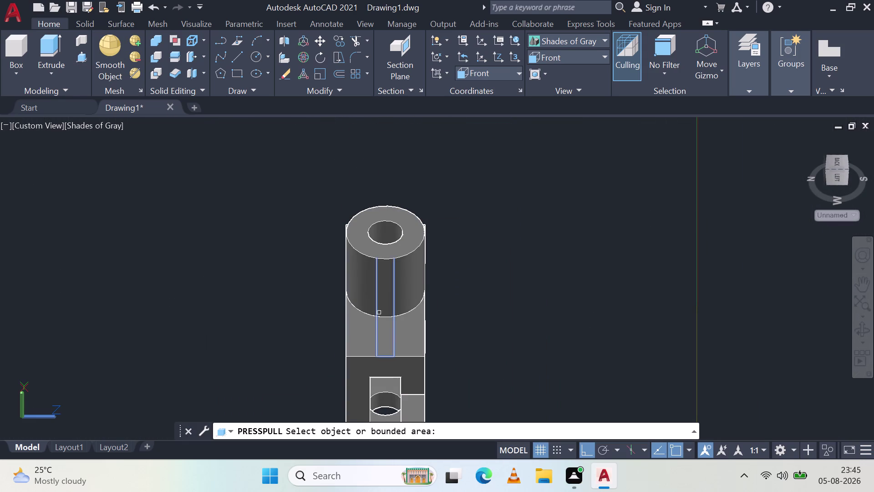
Pick the area inside the triangular rib outline for press-pull.
middle_drag(487, 336, 348, 293)
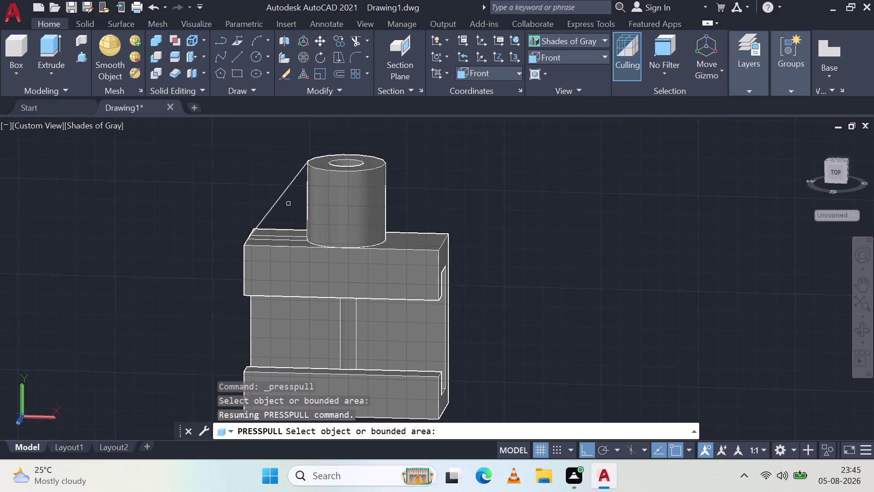
scroll(up, 3)
middle_drag(290, 196, 411, 284)
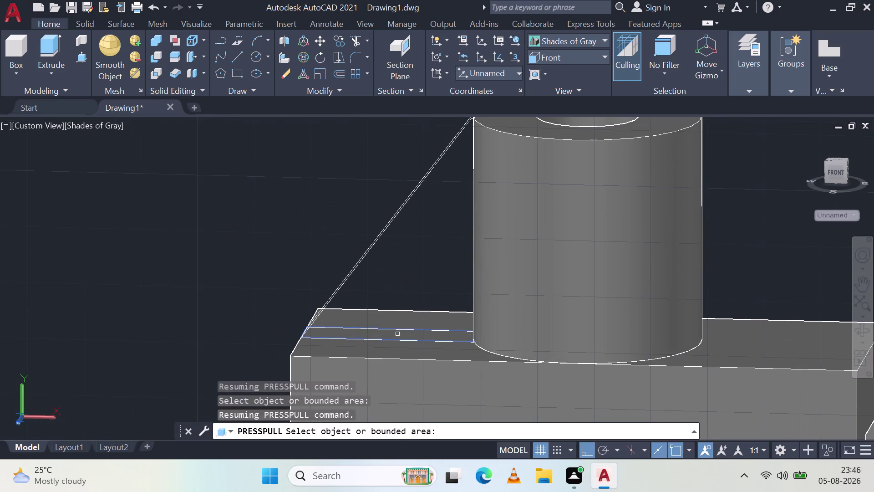
click(398, 334)
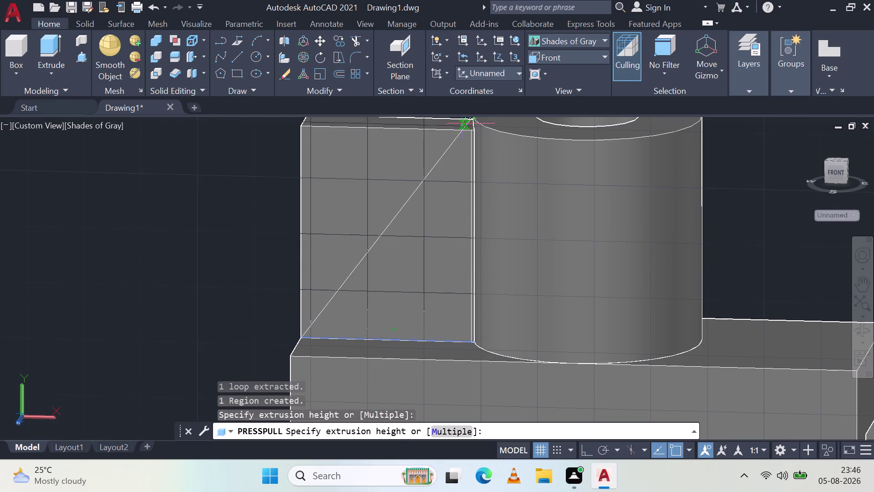
Extrude the rib to the corner point on the boss edge.
scroll(up, 3)
middle_drag(456, 128, 460, 244)
scroll(up, 3)
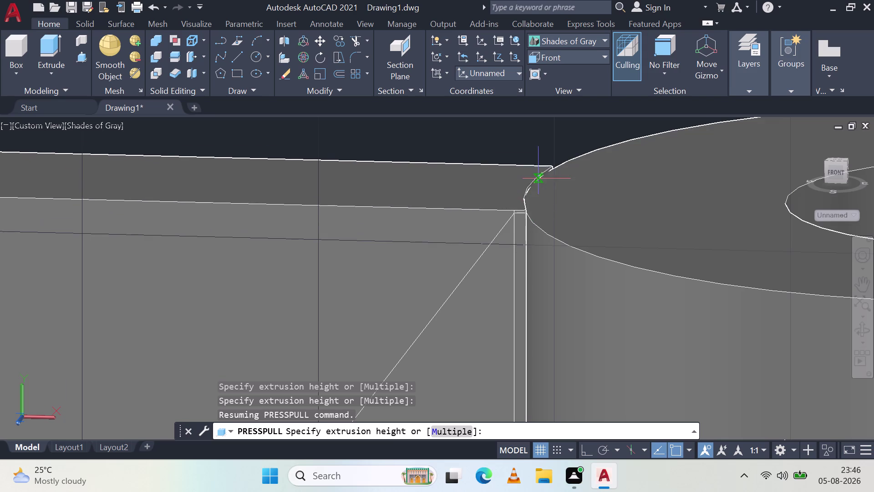
click(527, 213)
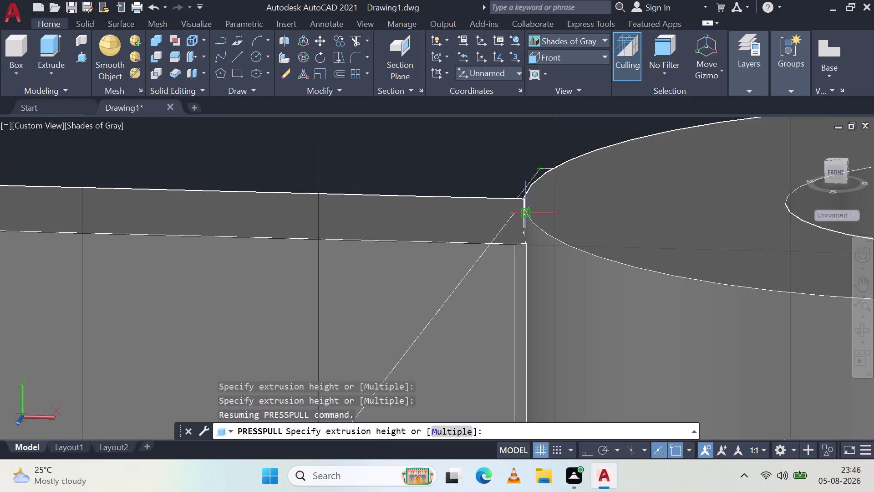
key(Escape)
scroll(down, 3)
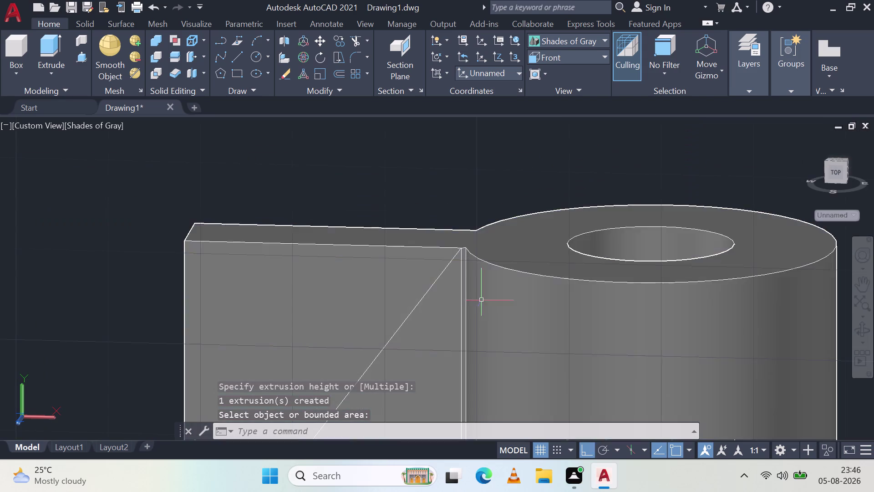
scroll(down, 3)
scroll(up, 3)
scroll(up, 3)
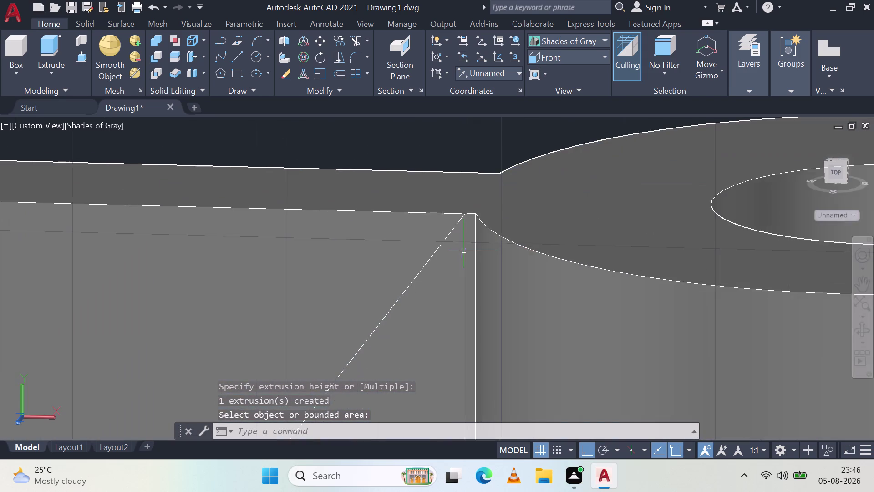
scroll(up, 3)
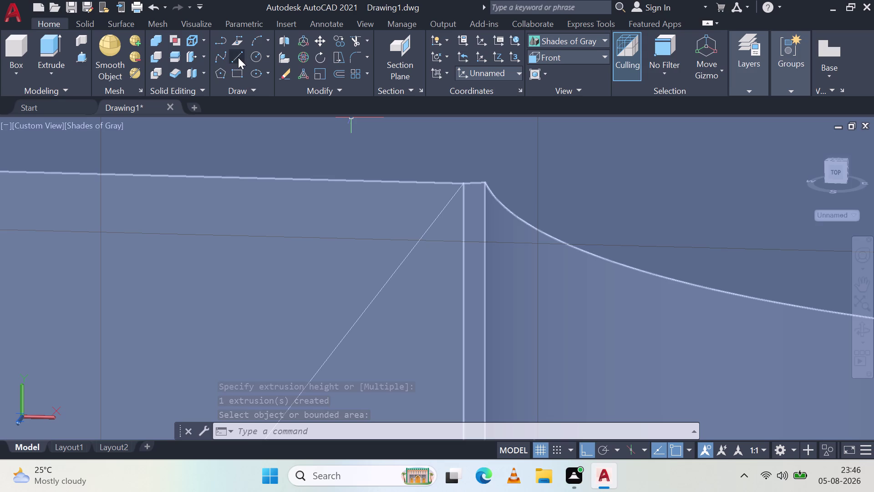
Draw a diagonal line from the rib's top corner across the block face, then end it.
click(238, 58)
click(485, 185)
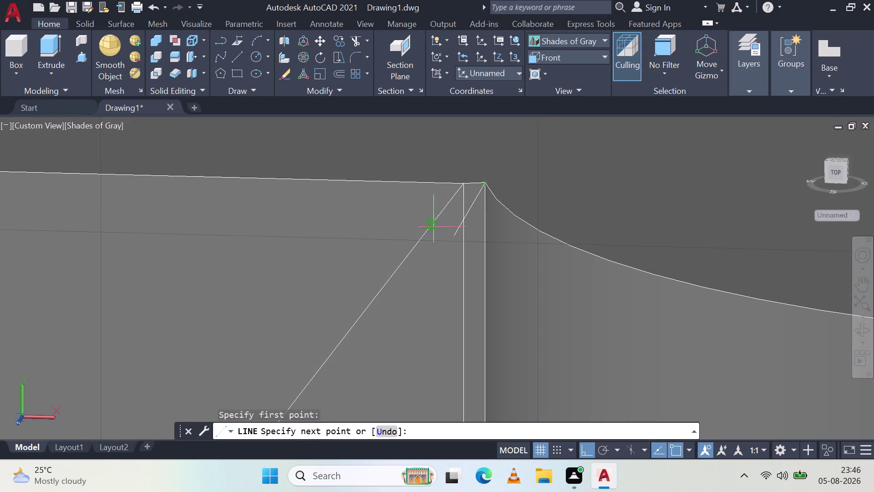
scroll(down, 3)
scroll(down, 3)
middle_drag(407, 272, 511, 147)
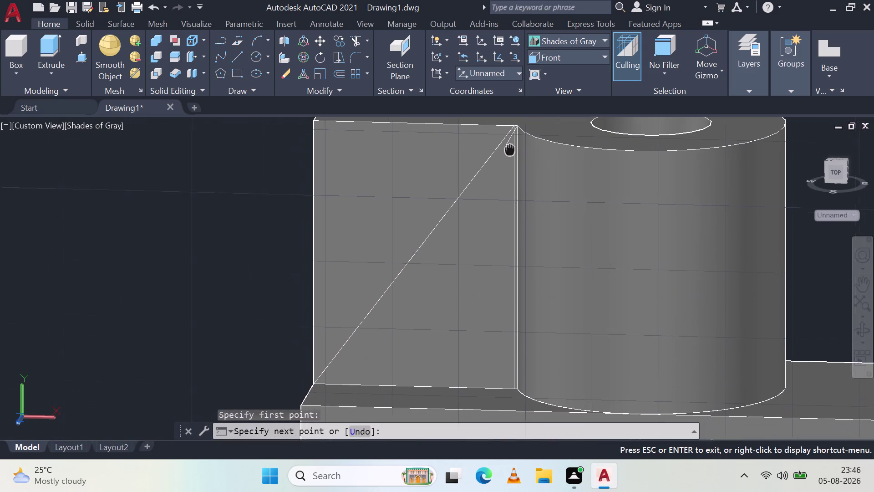
middle_drag(510, 148, 515, 142)
click(321, 380)
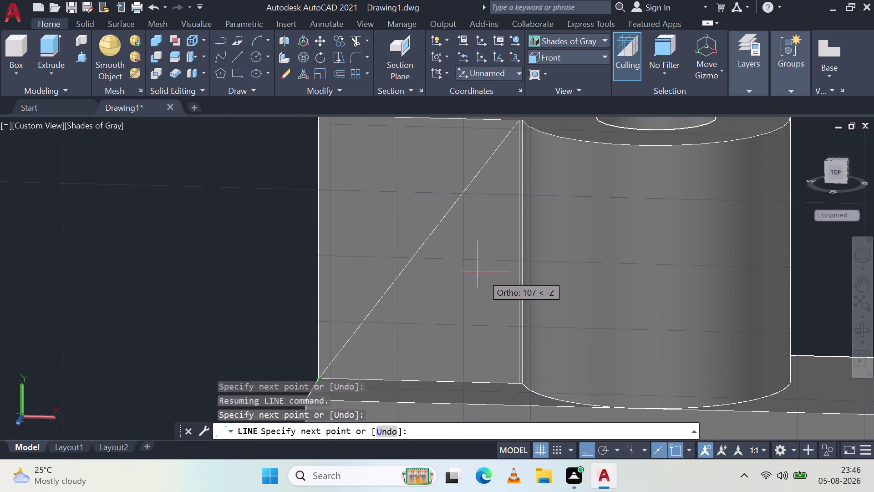
key(Escape)
scroll(up, 3)
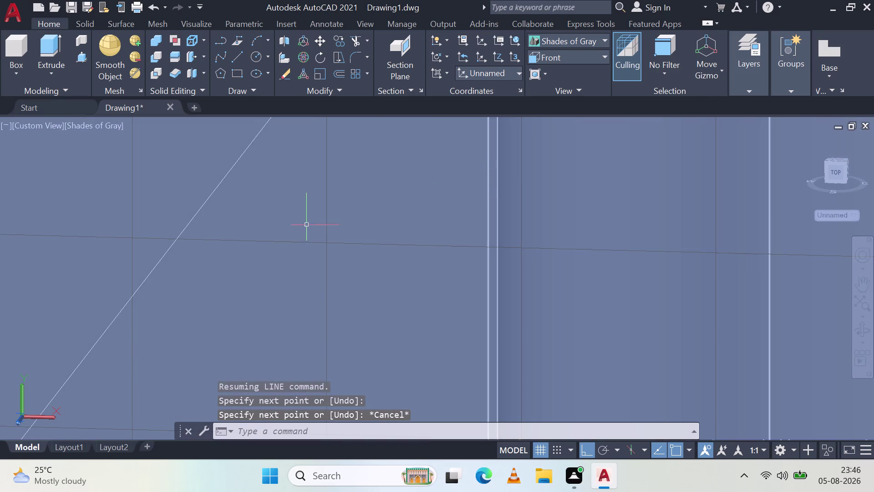
scroll(down, 3)
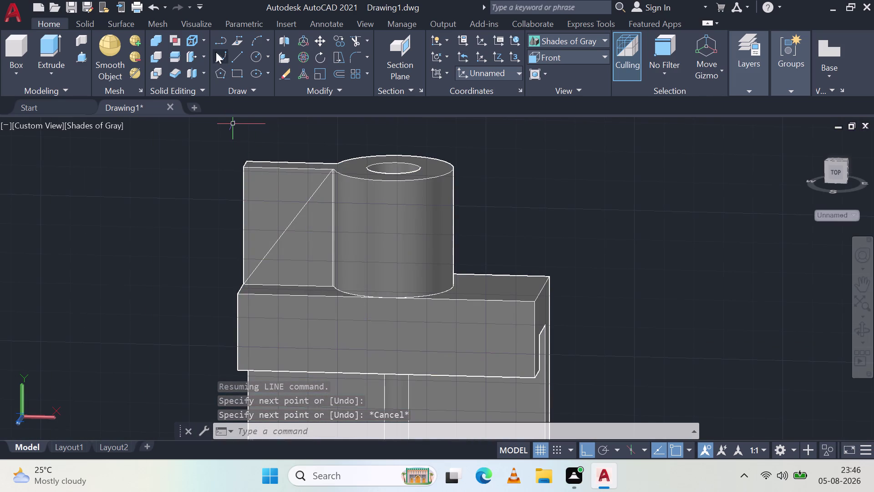
click(85, 58)
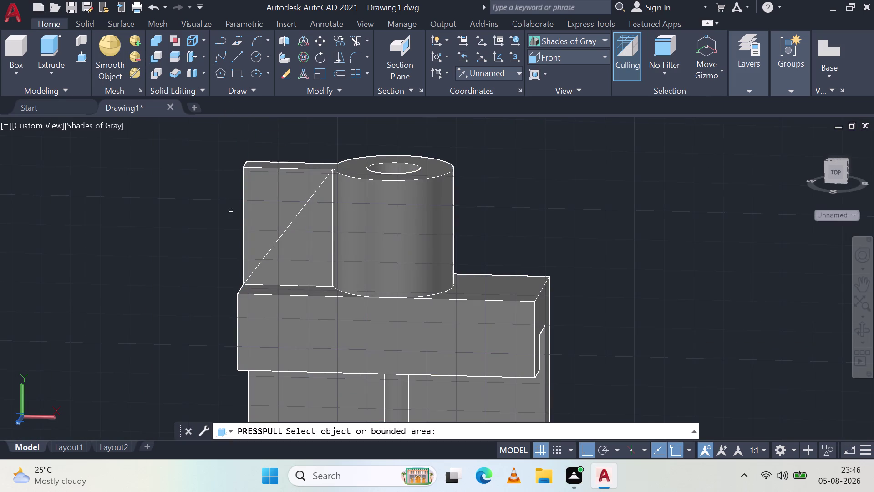
Press-pull the triangle beside the boss into a solid rib and orbit to inspect it.
click(270, 207)
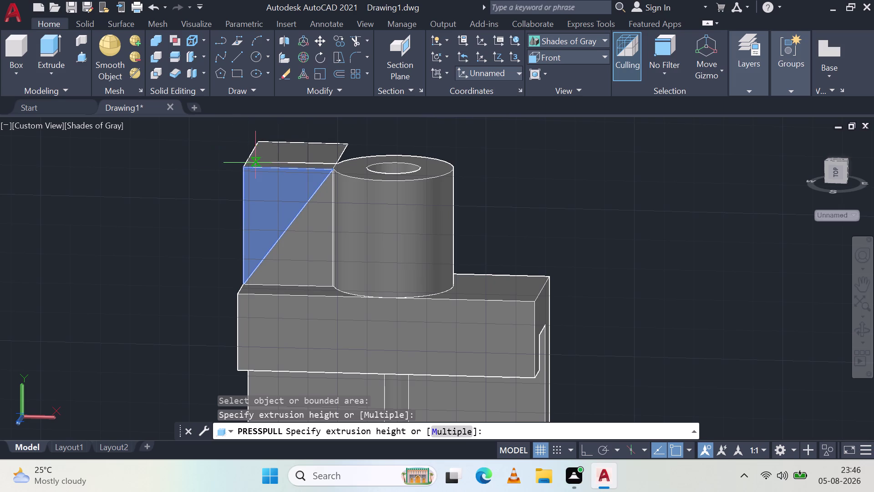
middle_drag(263, 161, 365, 193)
click(112, 214)
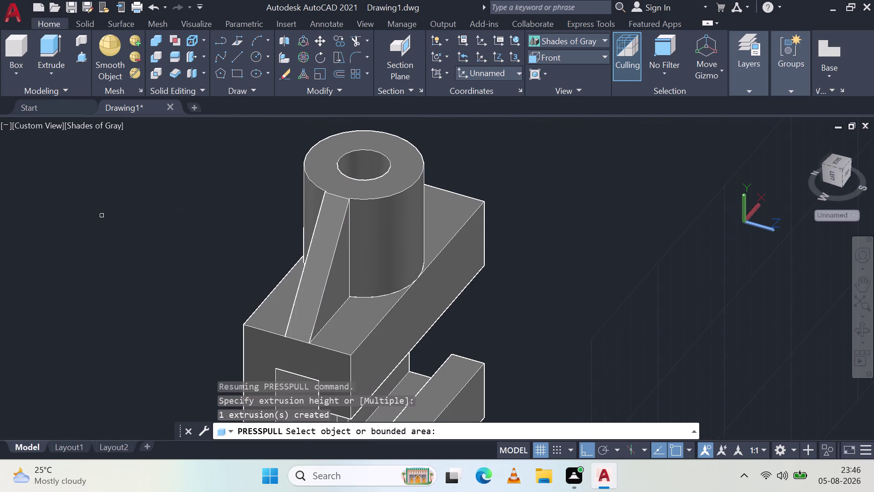
key(Escape)
scroll(up, 3)
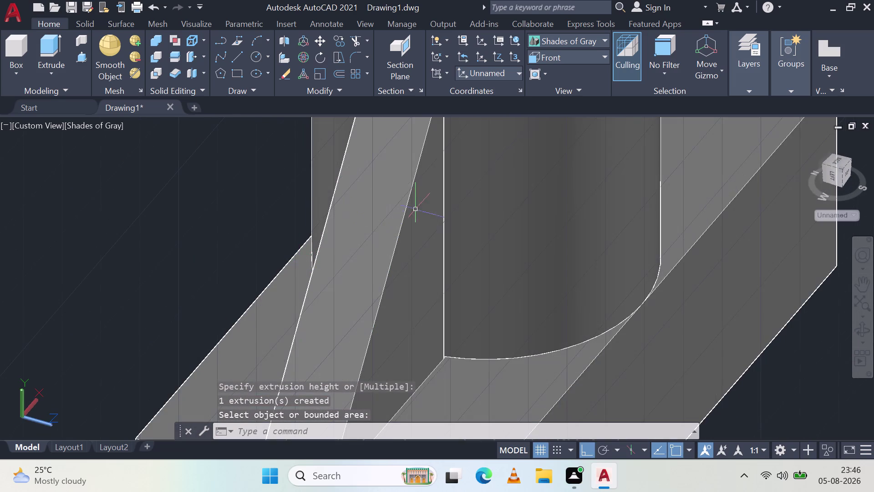
middle_drag(457, 252, 390, 296)
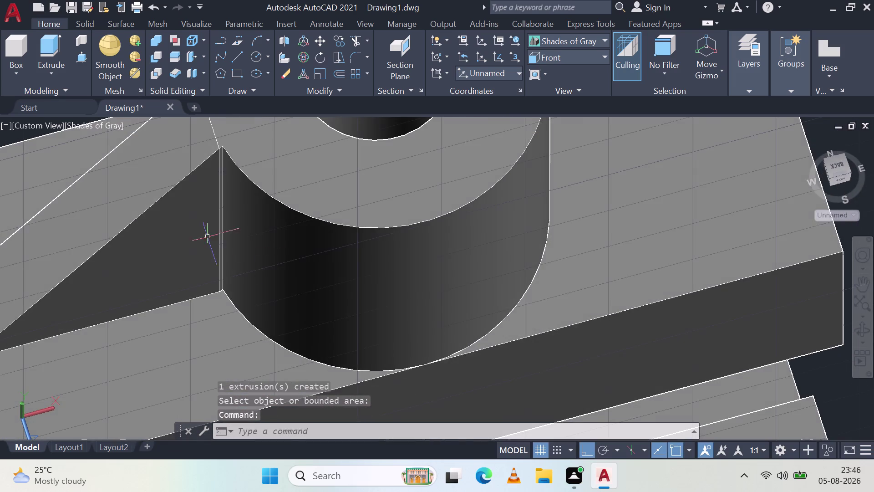
scroll(up, 3)
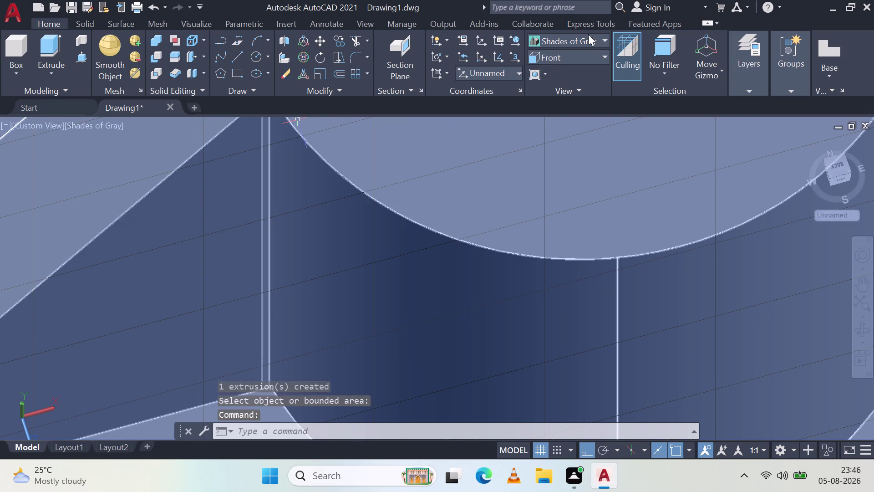
Switch the visual style to 2D Wireframe and clear the selection.
click(583, 37)
click(561, 74)
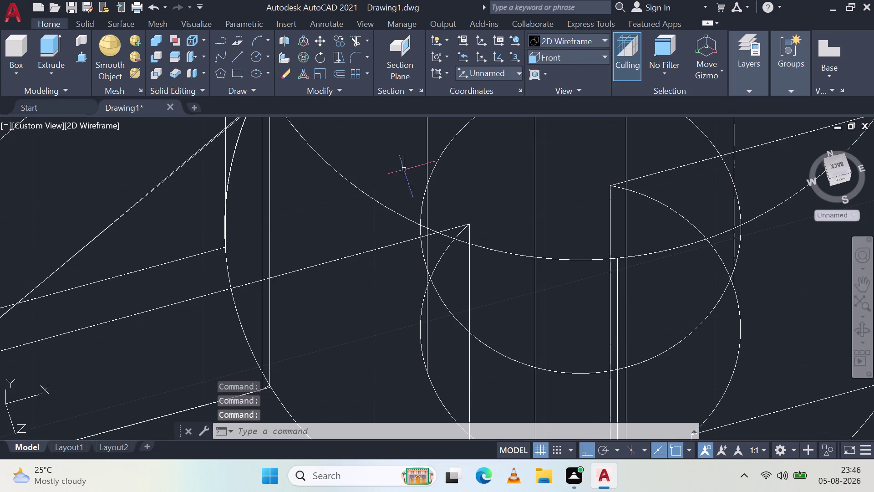
scroll(up, 3)
click(257, 244)
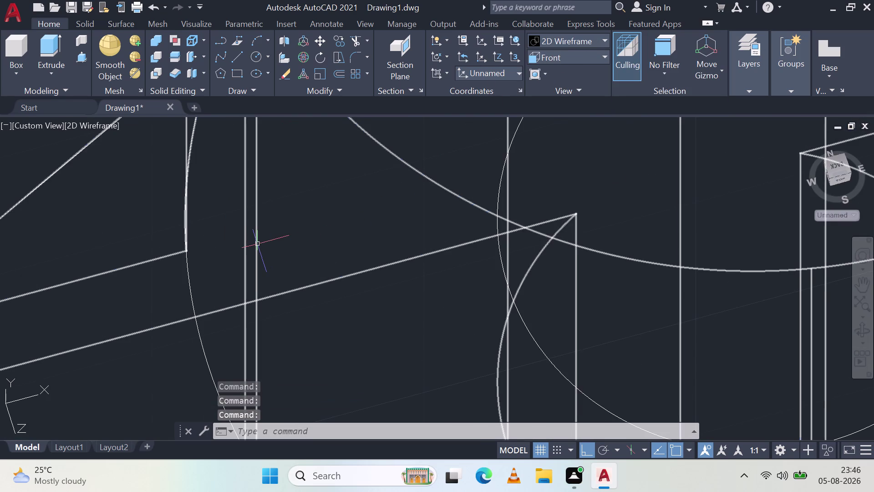
scroll(down, 3)
scroll(up, 3)
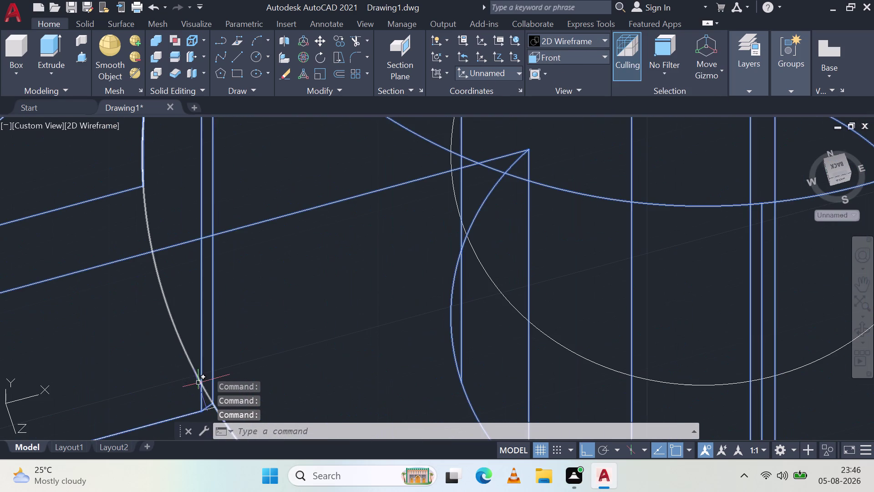
key(Escape)
scroll(up, 3)
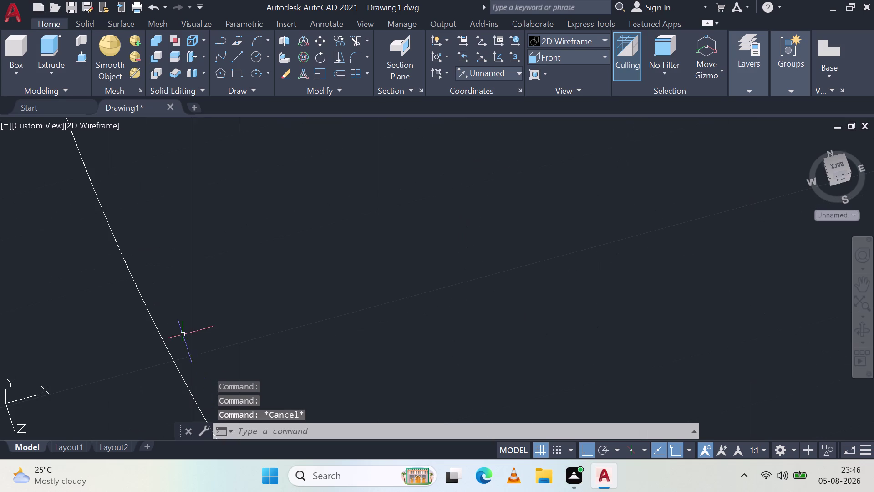
Erase the stray line from the wireframe bracket.
click(190, 322)
key(Delete)
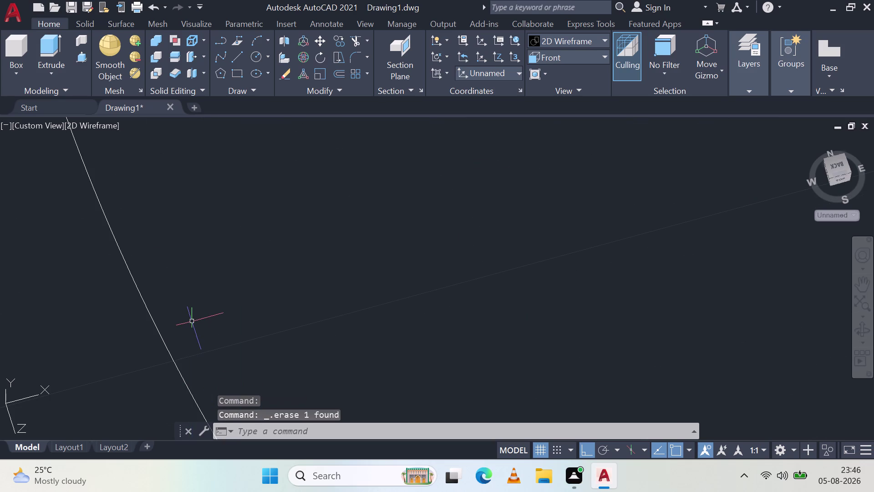
scroll(down, 3)
scroll(down, 3)
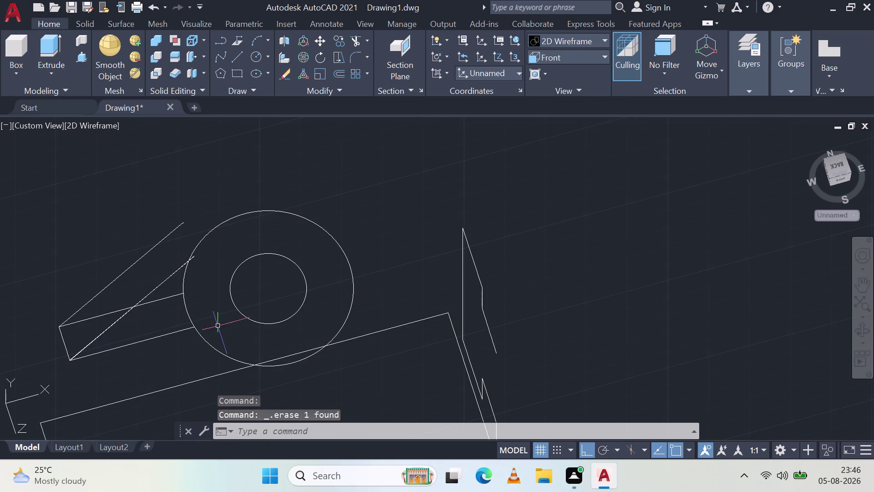
scroll(down, 3)
Undo the recent steps to restore the erased line.
key(ctrl+z)
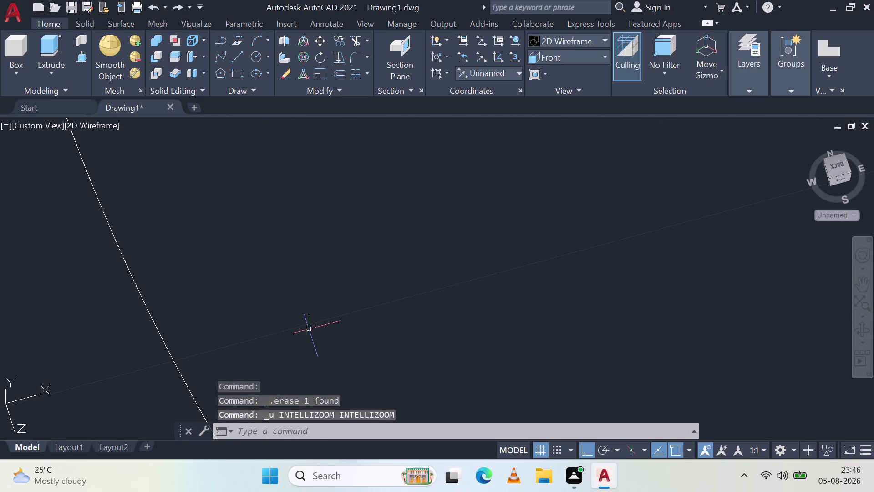
scroll(down, 3)
scroll(down, 3)
scroll(down, 3)
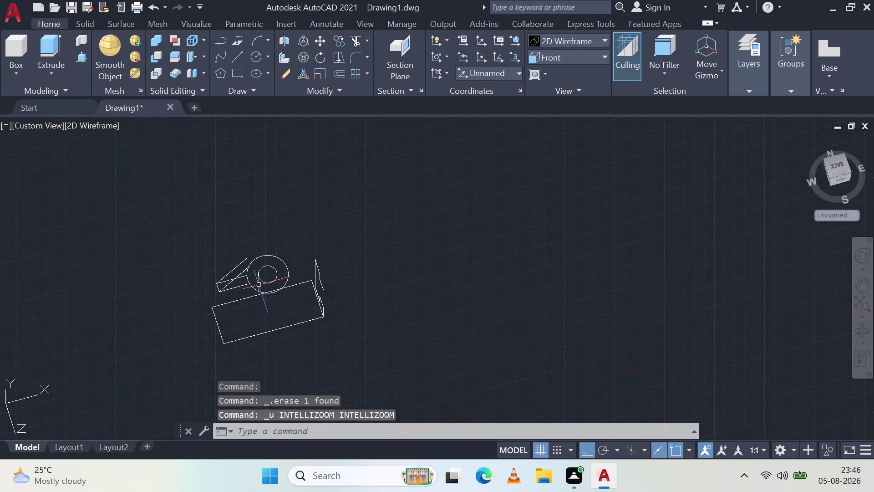
key(ctrl+z)
key(ctrl+z)
scroll(down, 3)
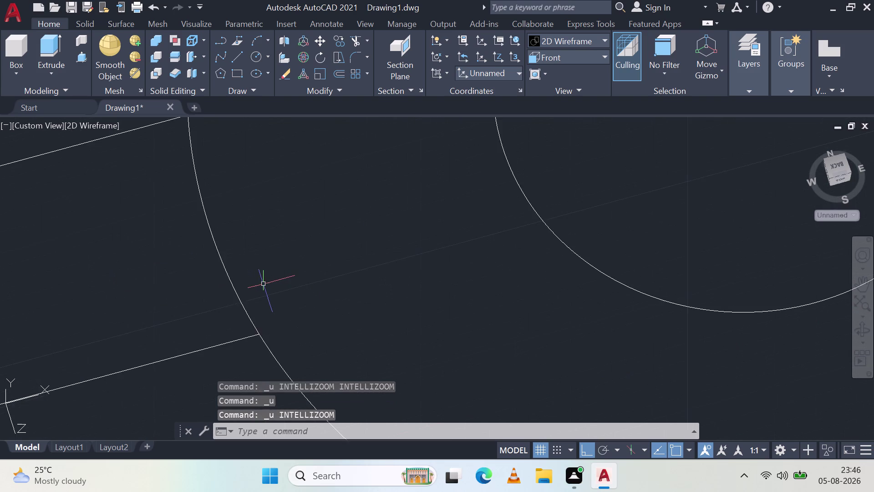
scroll(down, 3)
key(ctrl+z)
key(ctrl+z)
key(ctrl+z)
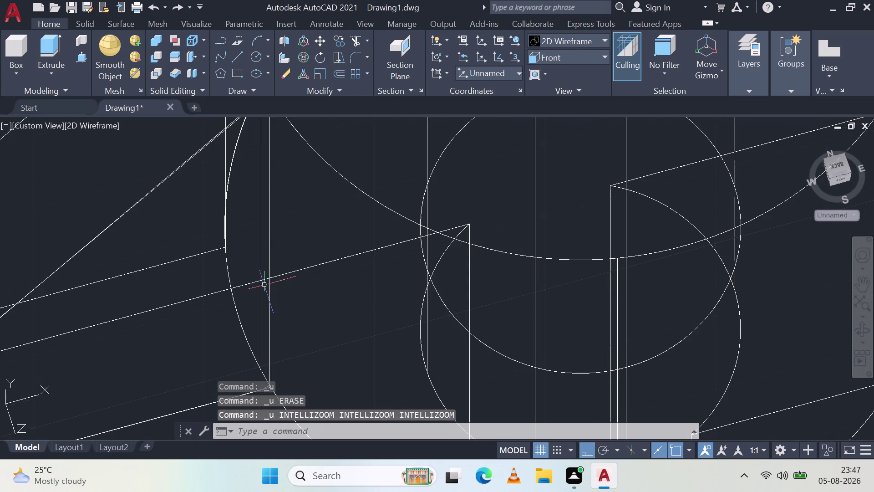
scroll(down, 3)
scroll(up, 3)
scroll(down, 3)
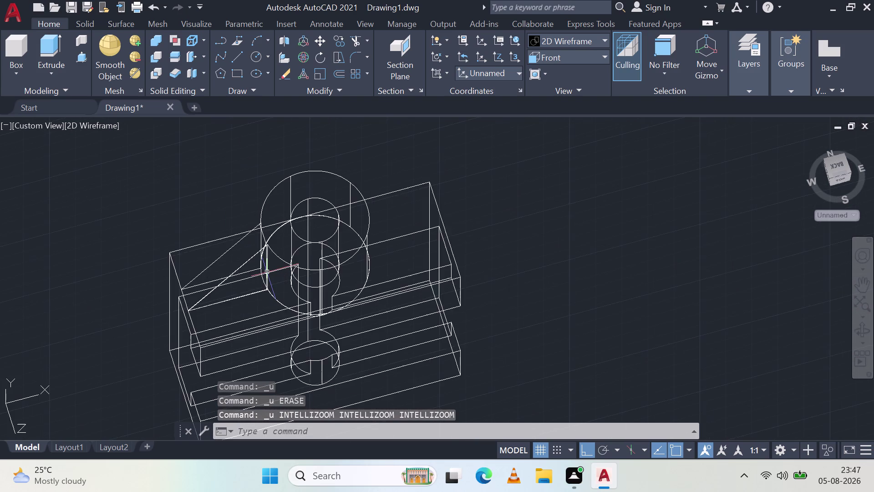
Window-select the objects around the boss and explode them with X.
middle_drag(224, 265, 307, 181)
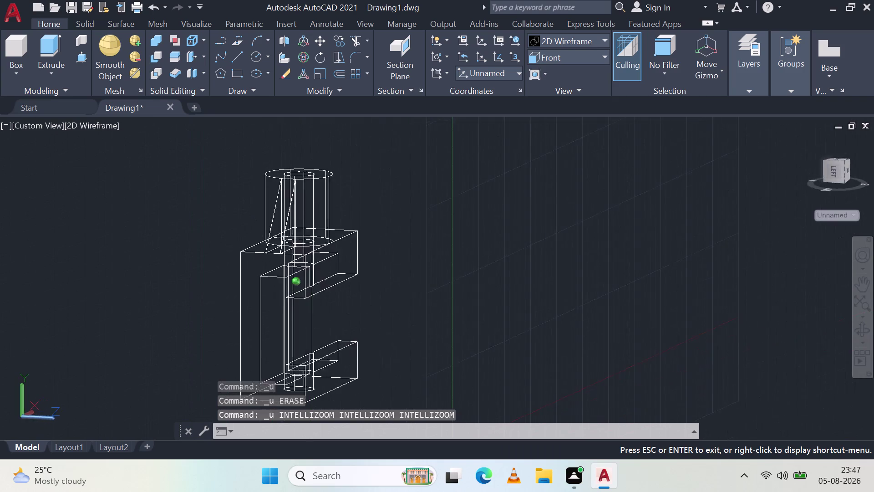
middle_drag(306, 181, 330, 172)
scroll(up, 3)
middle_drag(150, 193, 283, 253)
scroll(up, 3)
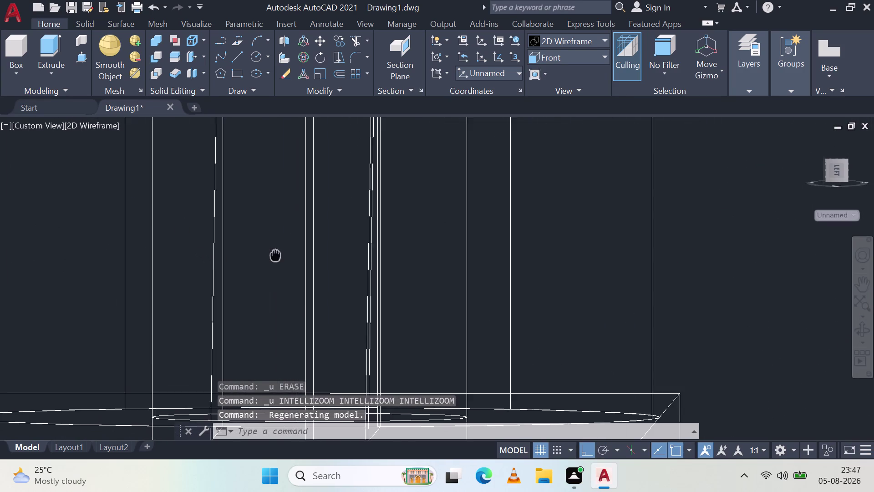
middle_drag(283, 253, 284, 254)
scroll(up, 3)
click(628, 334)
click(460, 277)
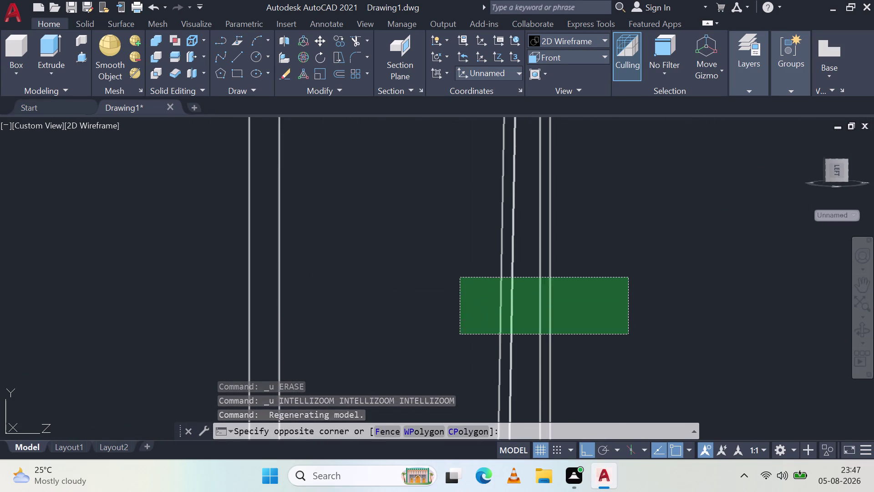
key(x)
key(space)
Inspect the exploded boss, then return the visual style to Shades of Gray.
scroll(down, 3)
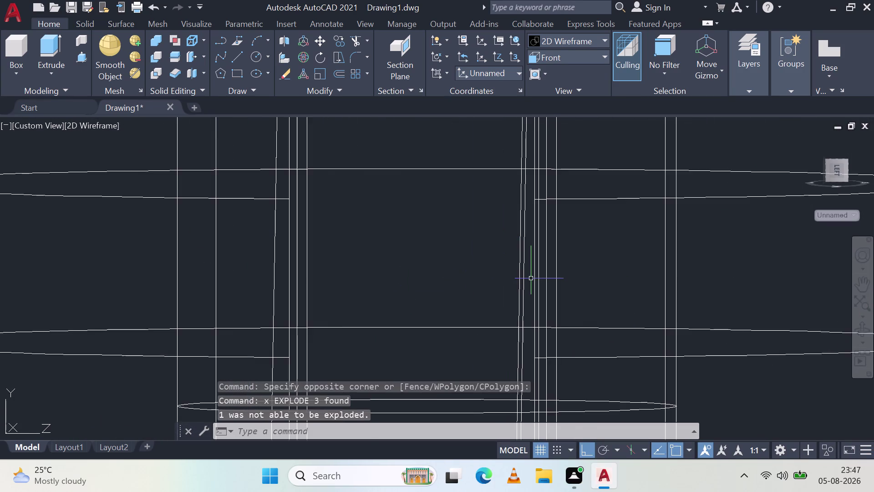
scroll(down, 3)
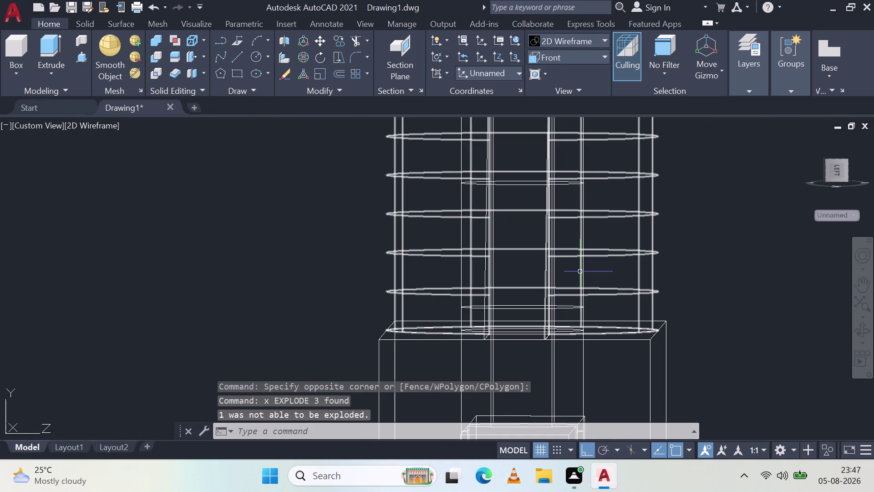
middle_drag(583, 259, 461, 252)
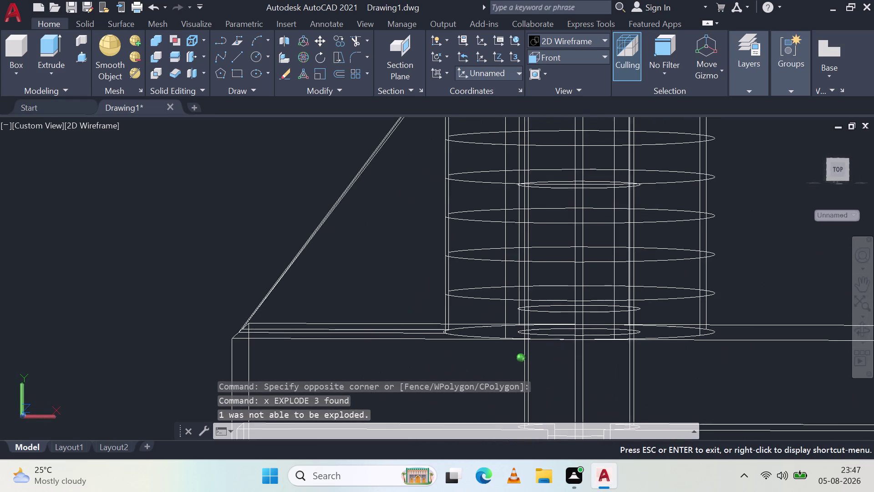
middle_drag(461, 252, 528, 284)
scroll(up, 3)
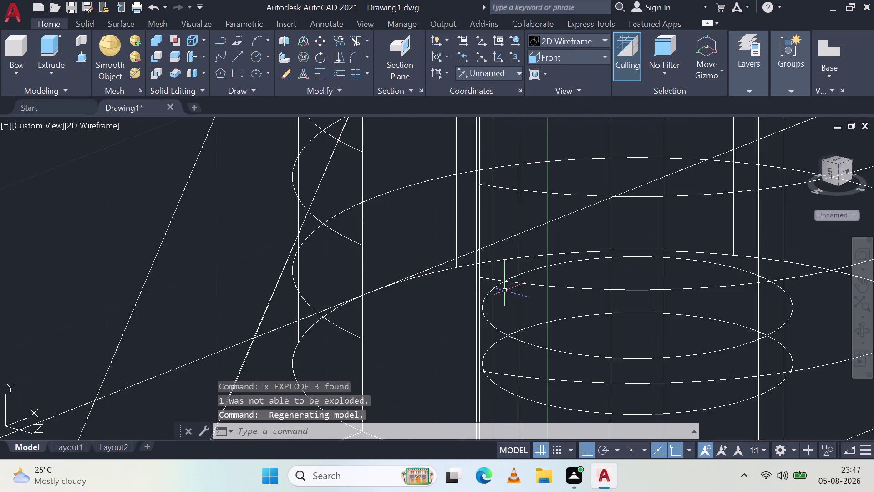
scroll(up, 3)
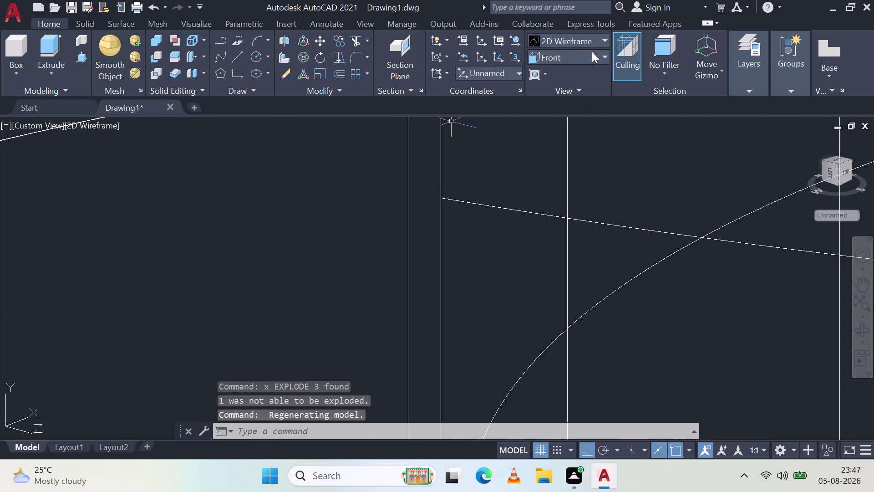
click(593, 41)
click(683, 136)
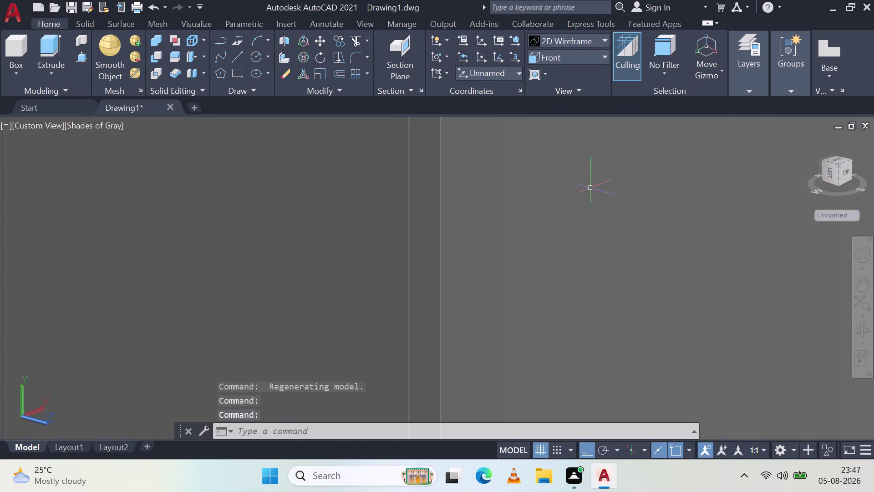
Open the visual styles list and dismiss it, keeping Shades of Gray.
scroll(down, 3)
scroll(down, 3)
scroll(down, 3)
scroll(up, 3)
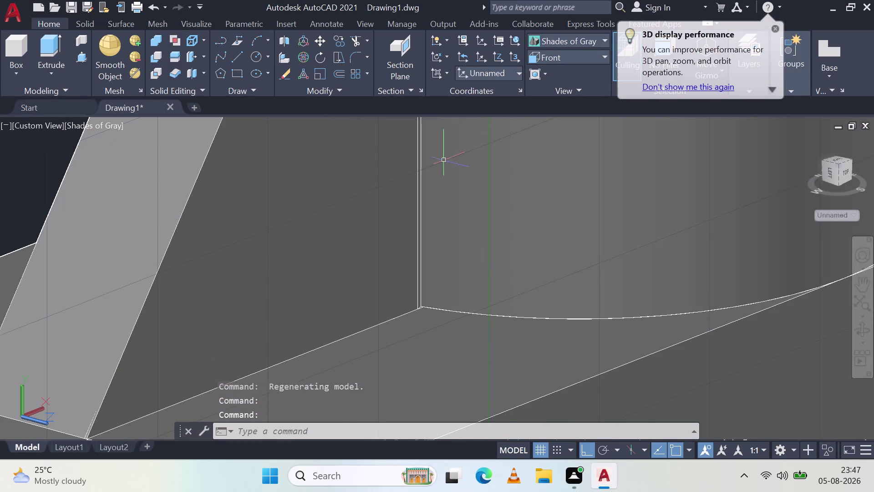
click(590, 41)
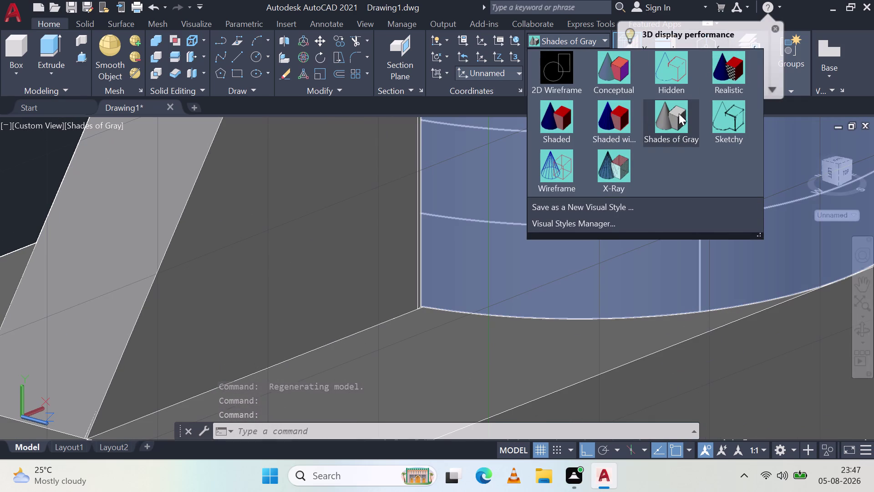
click(426, 367)
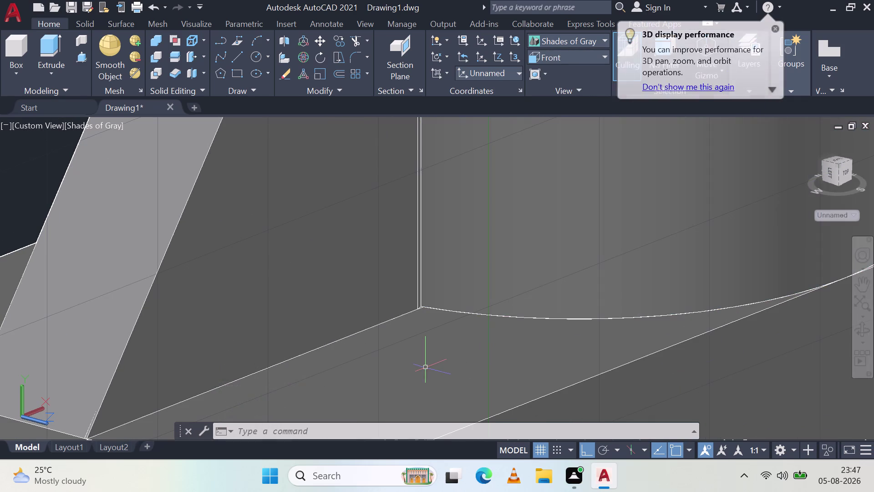
Pick the large flat face, cancel the selection, and switch to 2D Wireframe.
scroll(up, 3)
scroll(up, 3)
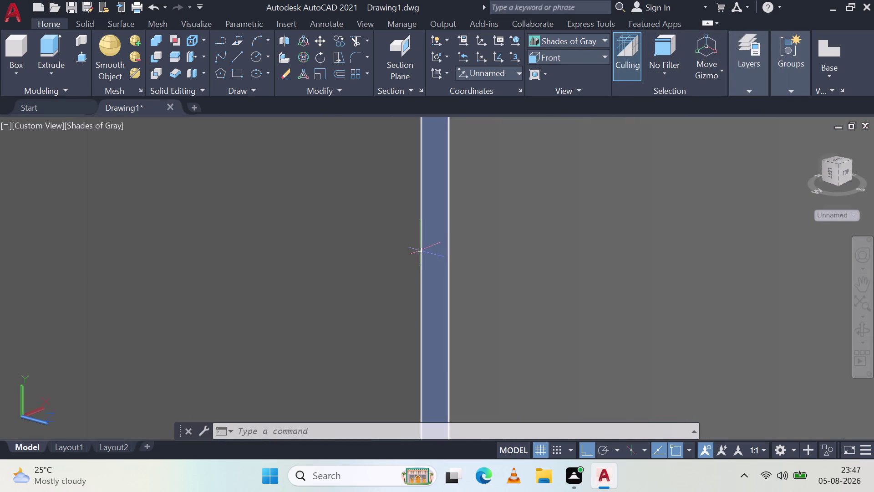
scroll(up, 3)
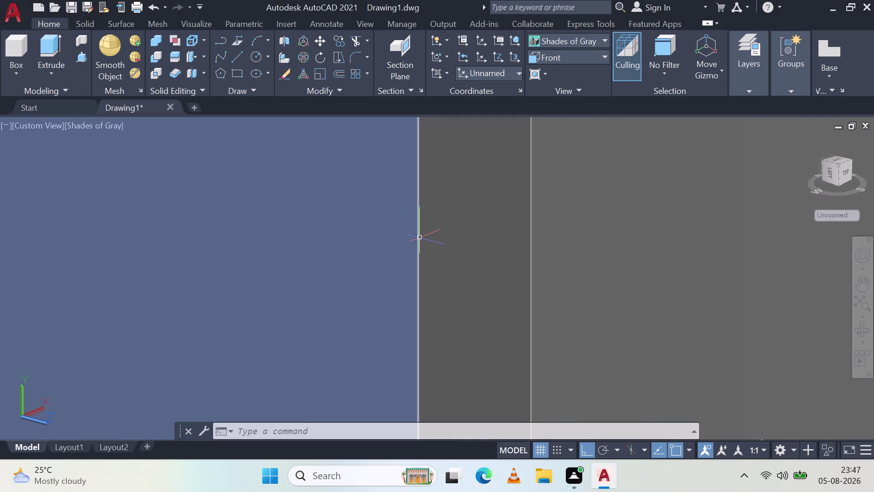
click(417, 238)
scroll(down, 3)
scroll(up, 3)
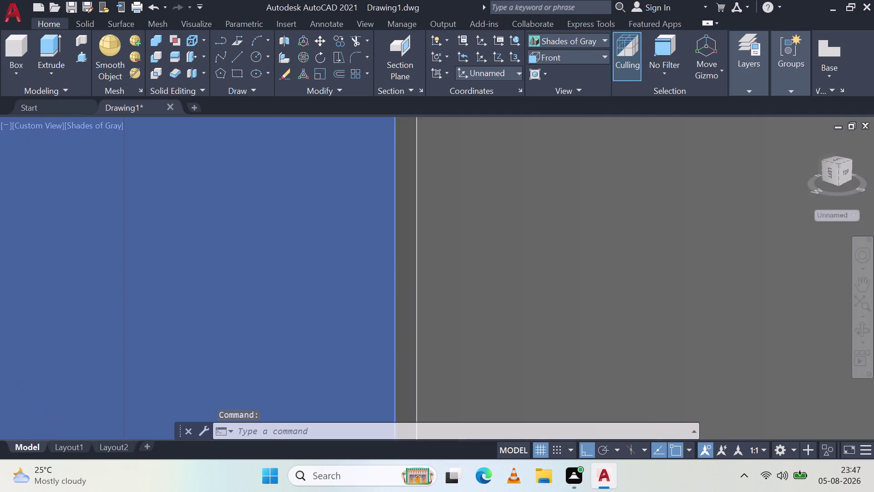
key(Escape)
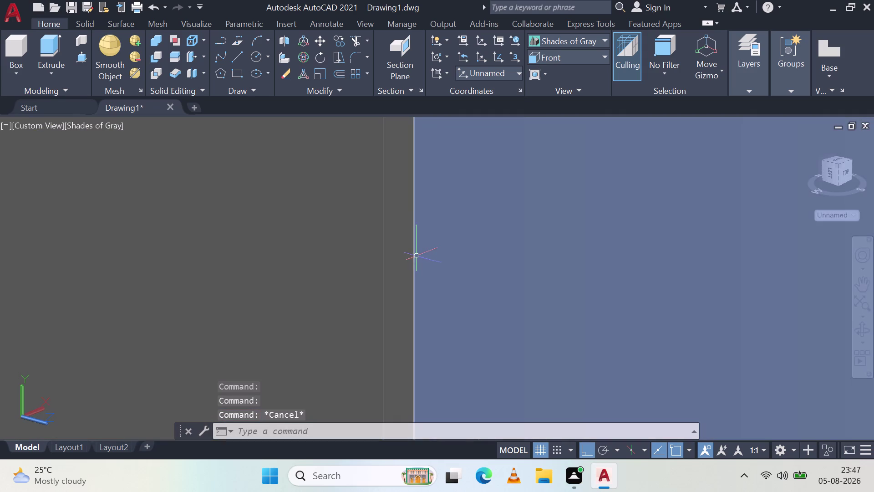
click(575, 42)
click(561, 70)
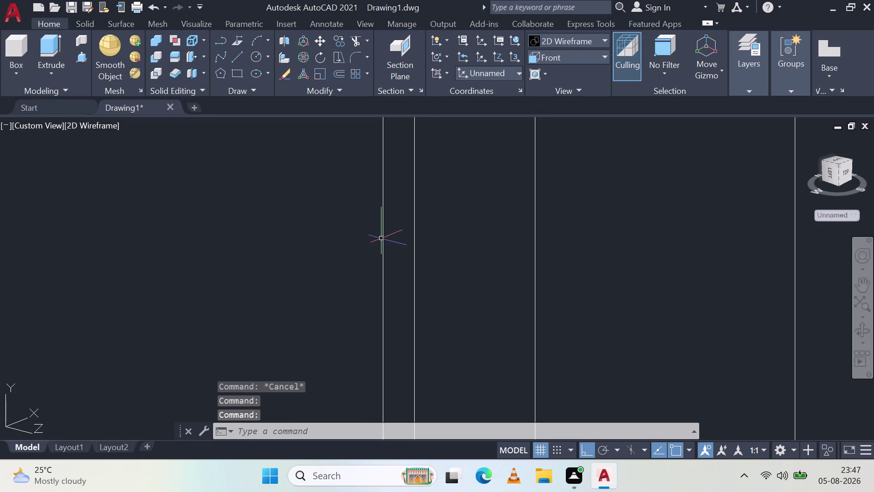
Erase the picked object from the wireframe bracket.
click(383, 238)
key(Delete)
scroll(down, 3)
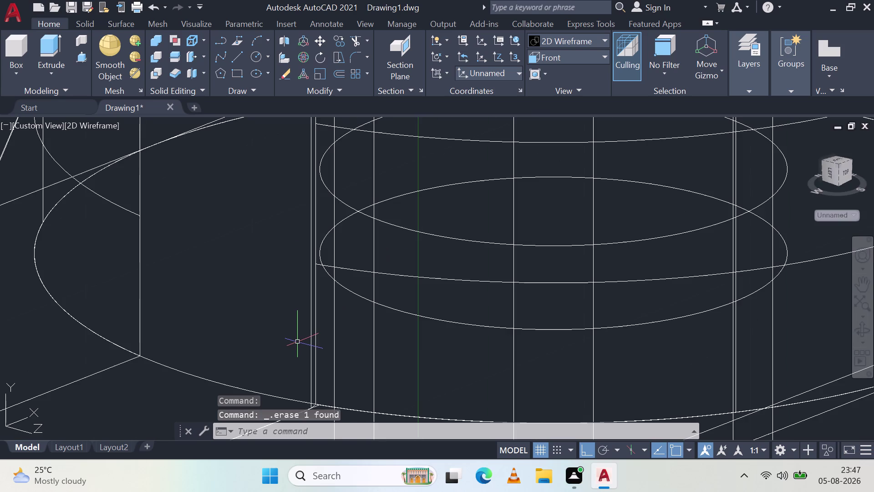
scroll(up, 3)
click(453, 290)
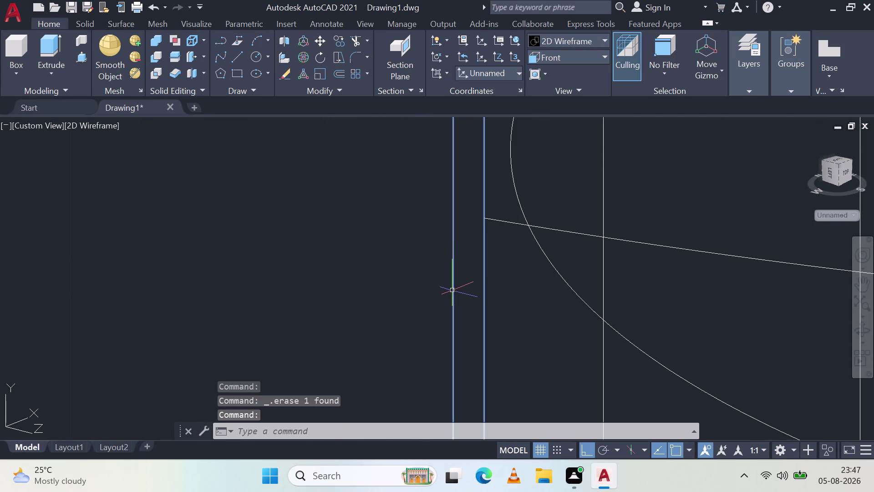
key(Escape)
Explode the long inclined line and a second selected object.
click(527, 324)
click(354, 307)
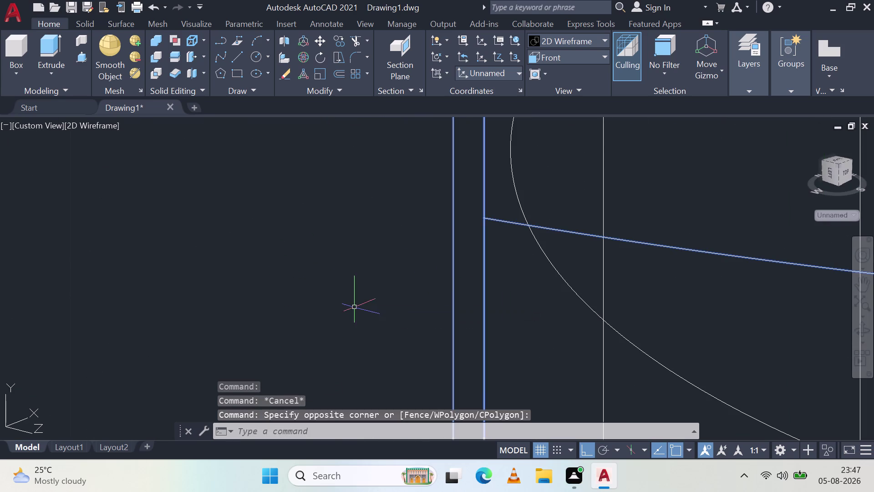
key(x)
key(space)
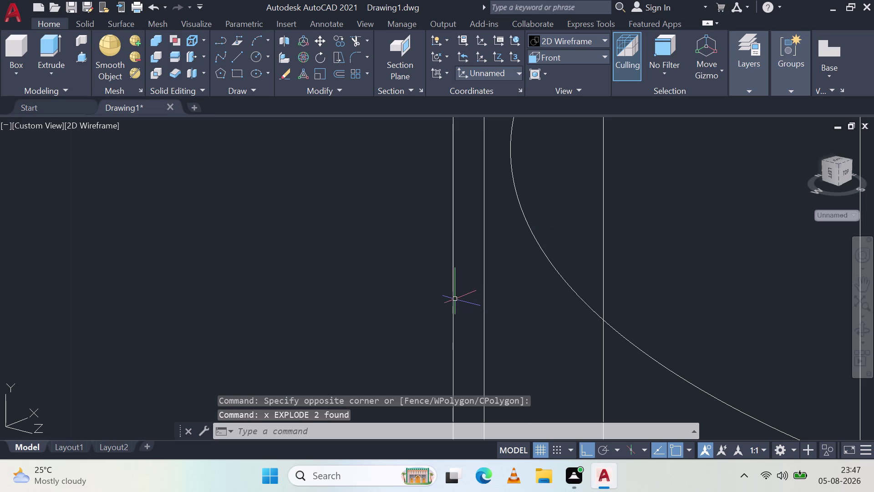
Select and erase the vertical line.
click(449, 298)
click(456, 304)
click(448, 306)
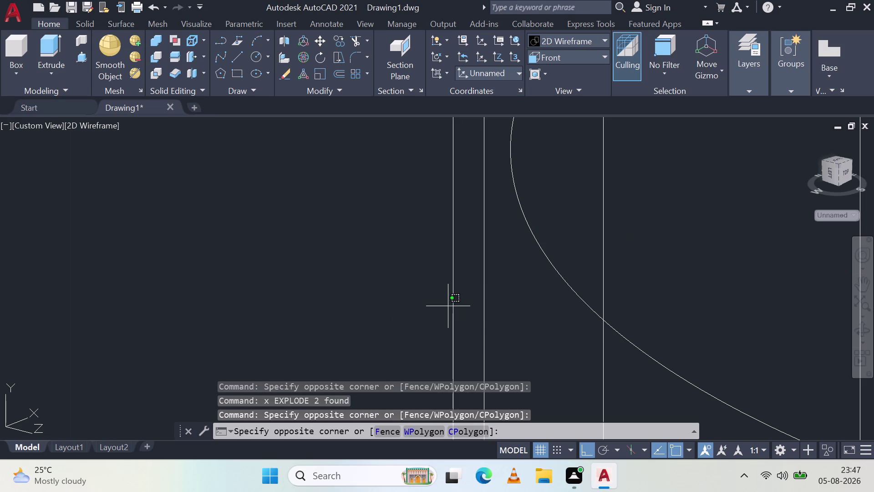
click(462, 327)
click(460, 334)
click(443, 337)
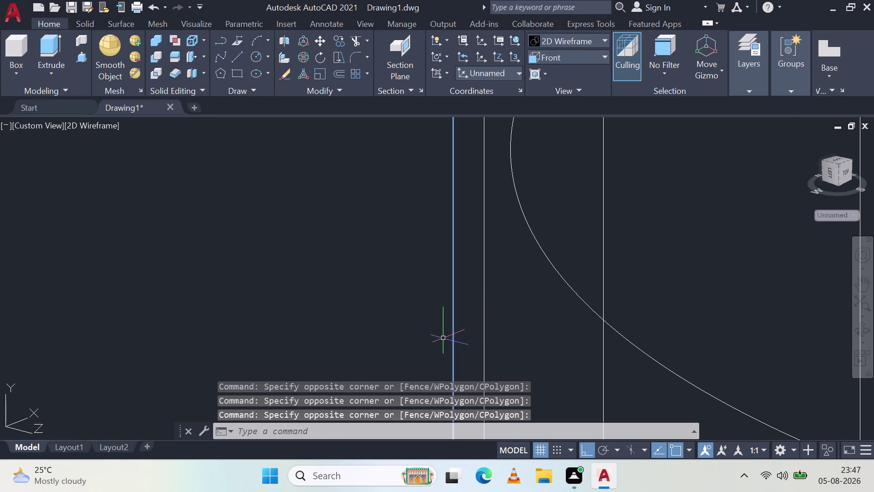
scroll(down, 3)
scroll(down, 3)
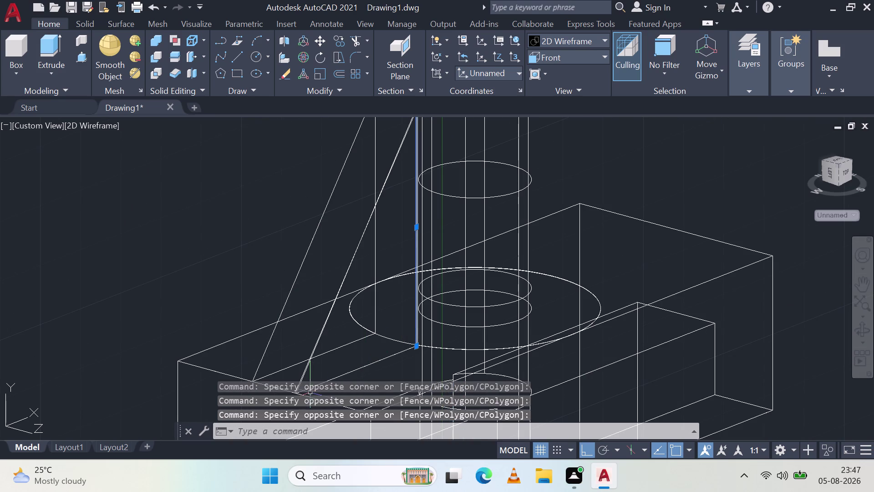
key(Delete)
Select the cylindrical boss edges, clear them, and open the Visual Styles list.
scroll(up, 3)
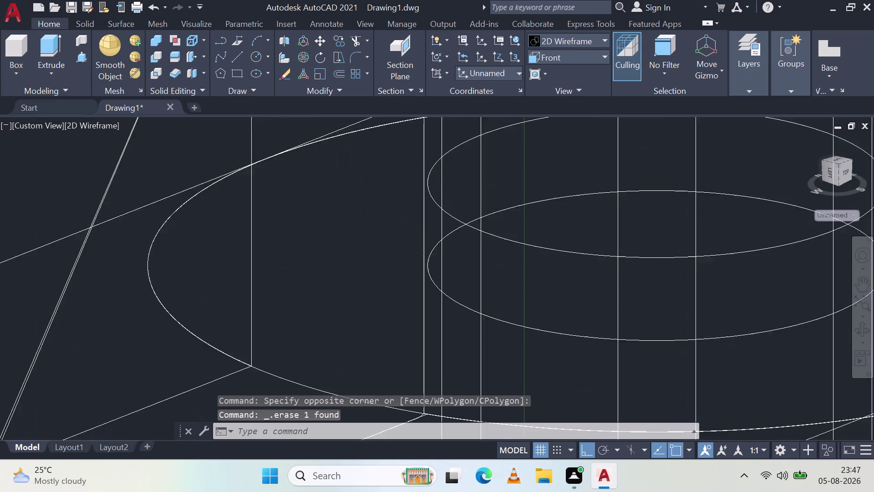
click(467, 323)
click(445, 332)
scroll(down, 3)
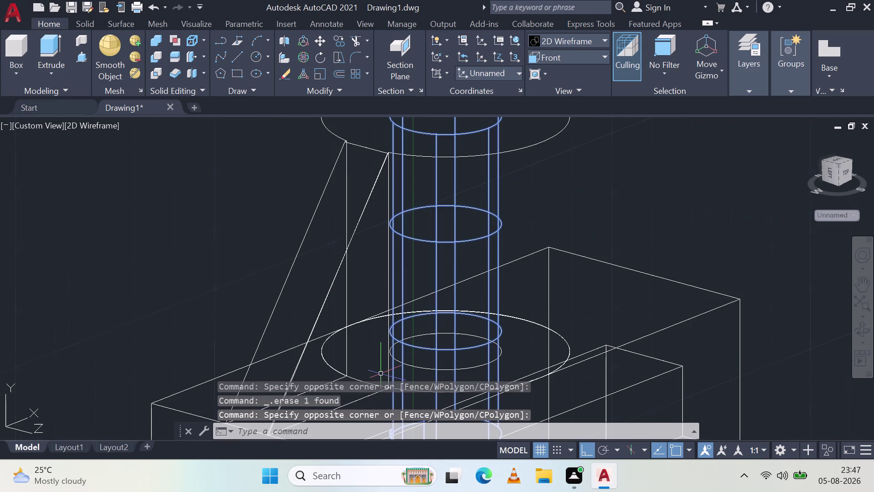
key(Escape)
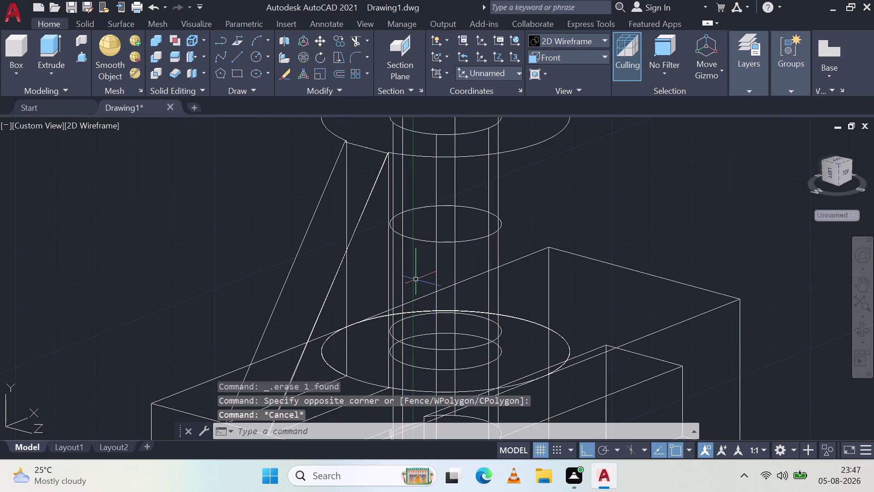
scroll(up, 3)
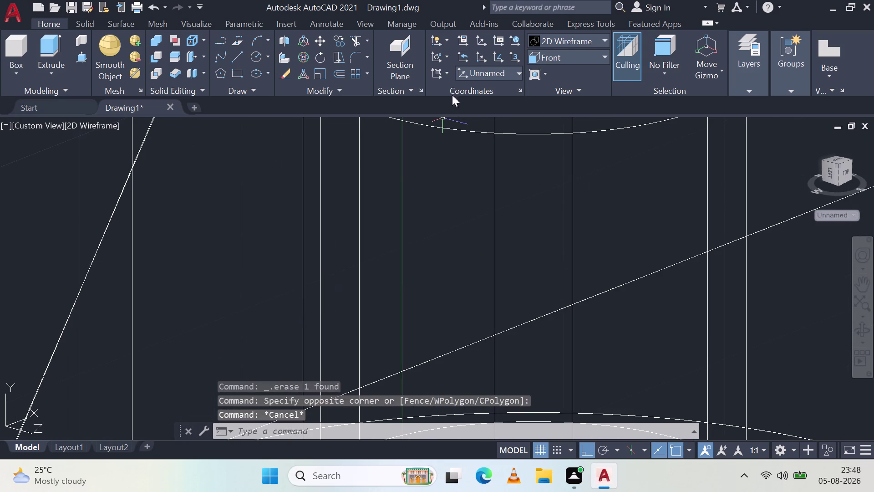
click(567, 40)
click(661, 123)
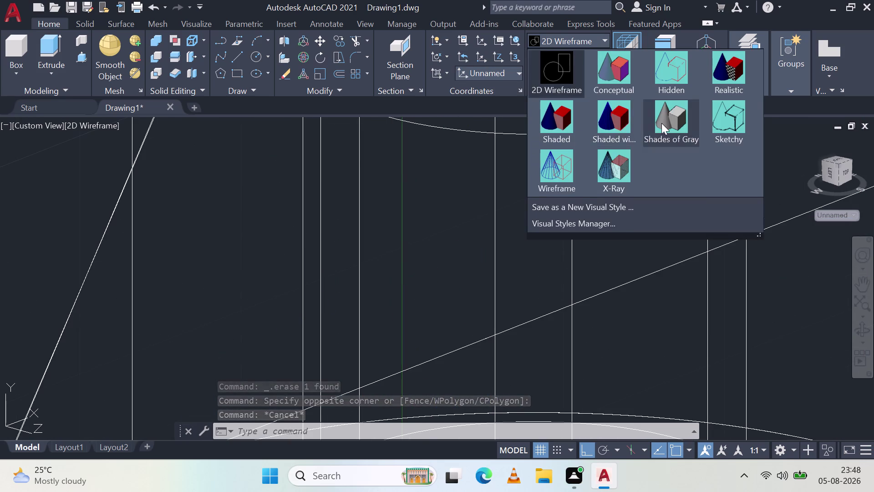
Orbit to a side view and undo the recent shading and erase edits.
scroll(down, 3)
scroll(down, 3)
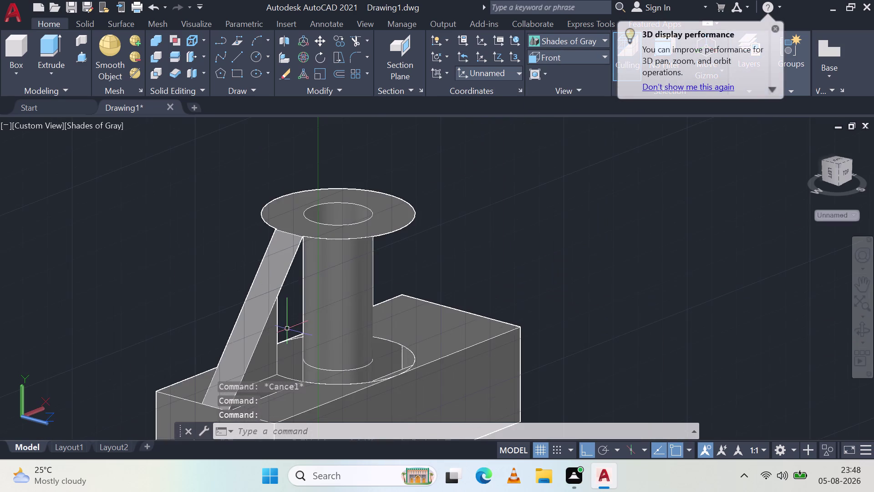
middle_drag(319, 330, 244, 317)
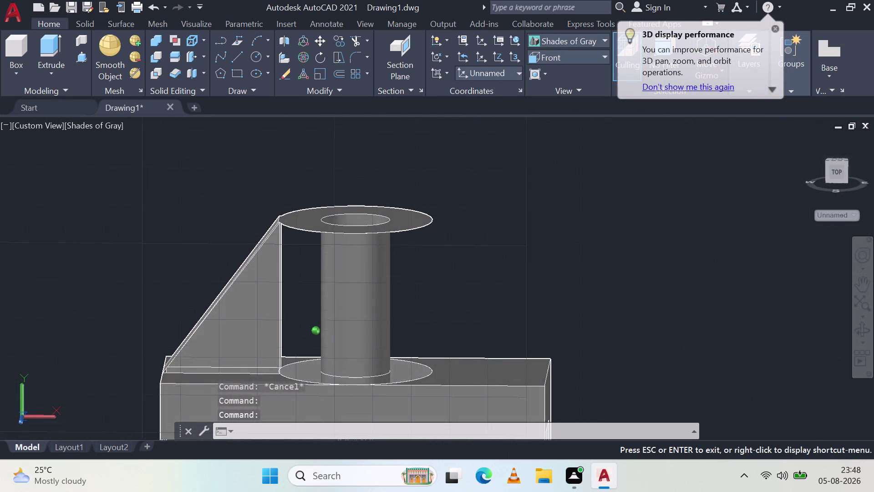
middle_drag(245, 317, 311, 309)
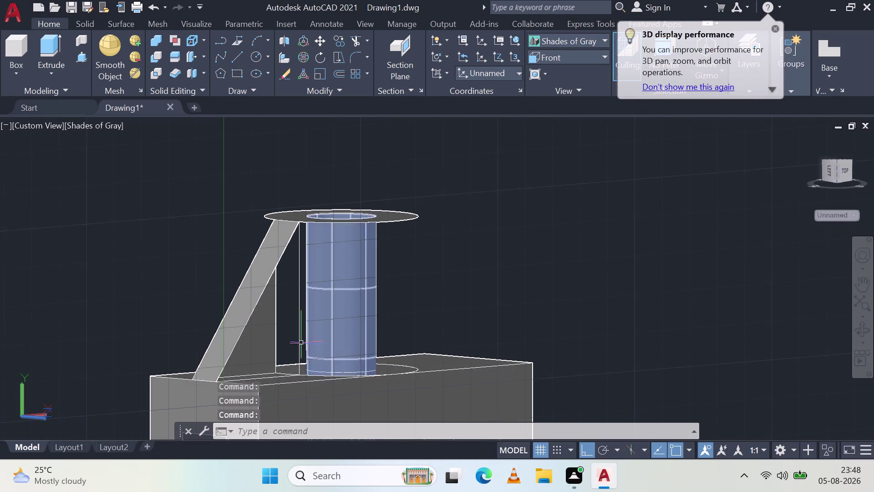
key(ctrl+z)
key(ctrl+z)
key(ctrl+z)
key(ctrl+z)
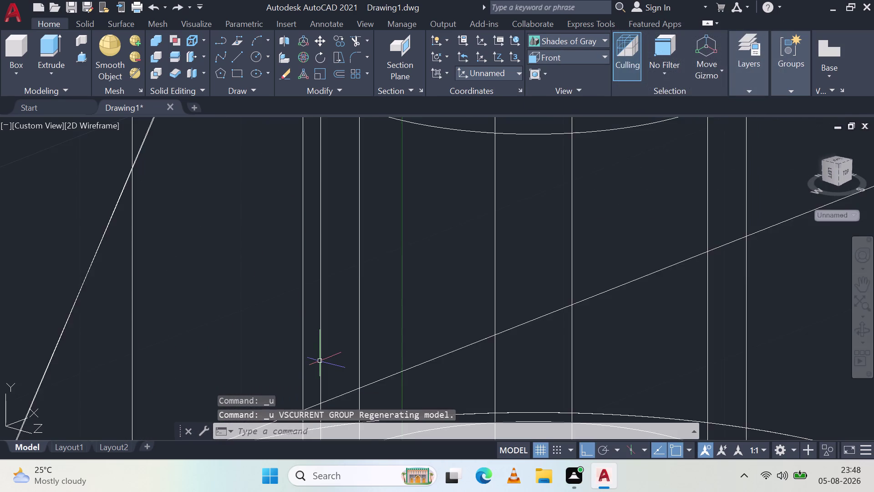
key(ctrl+z)
key(ctrl+z)
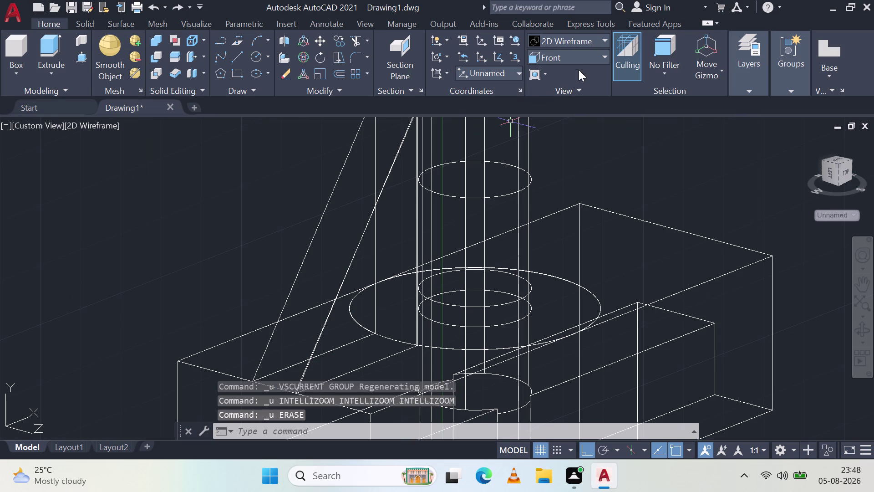
Apply Shades of Gray, then undo back through the explode and first erase.
click(575, 34)
click(679, 141)
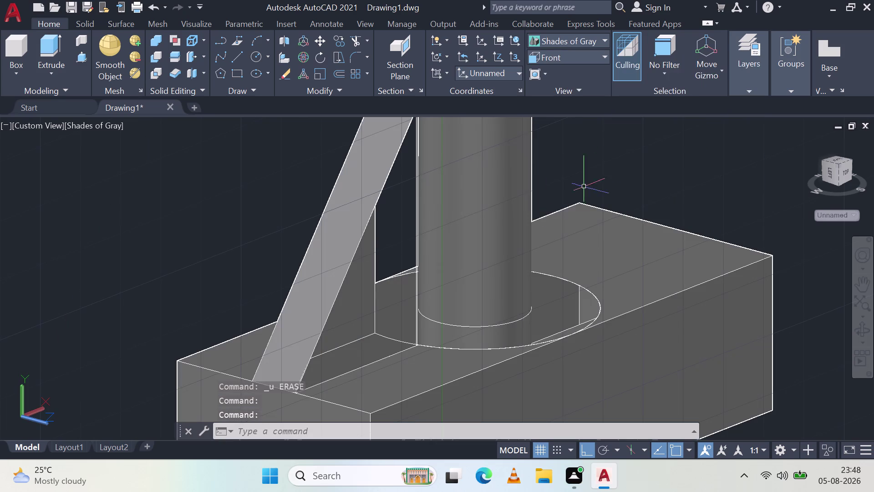
key(ctrl+z)
key(ctrl+z)
key(ctrl+z)
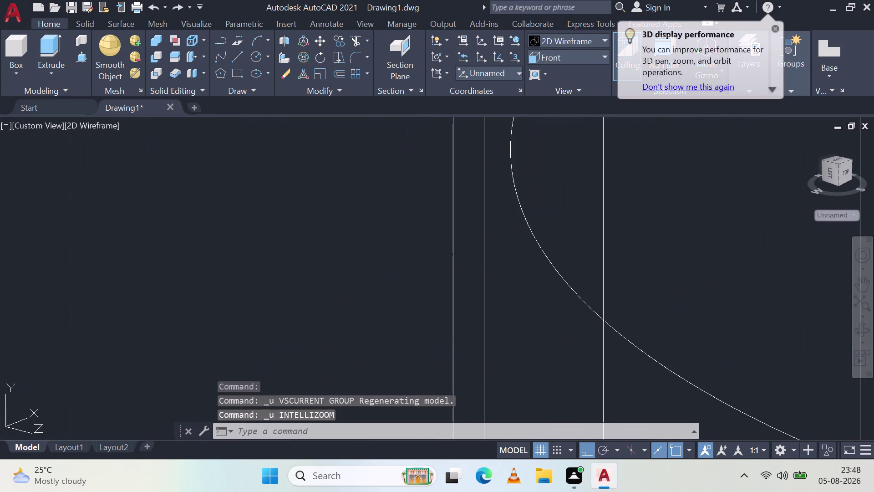
key(ctrl+z)
key(ctrl+z)
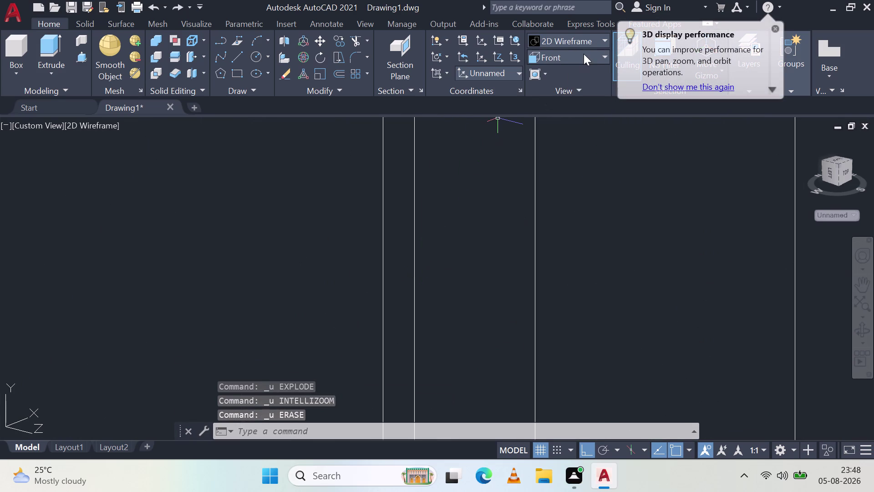
Reapply Shades of Gray and zoom out to show the whole bracket.
click(583, 42)
click(660, 127)
scroll(down, 3)
scroll(down, 3)
scroll(up, 3)
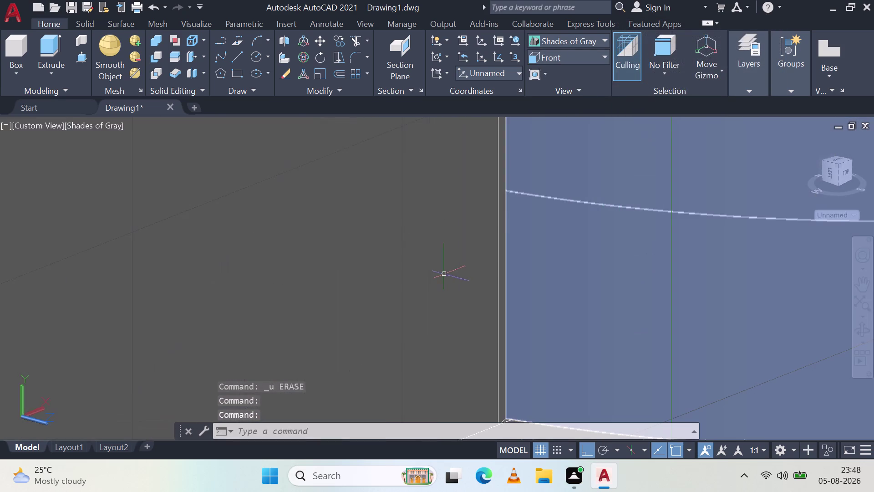
scroll(up, 3)
scroll(down, 3)
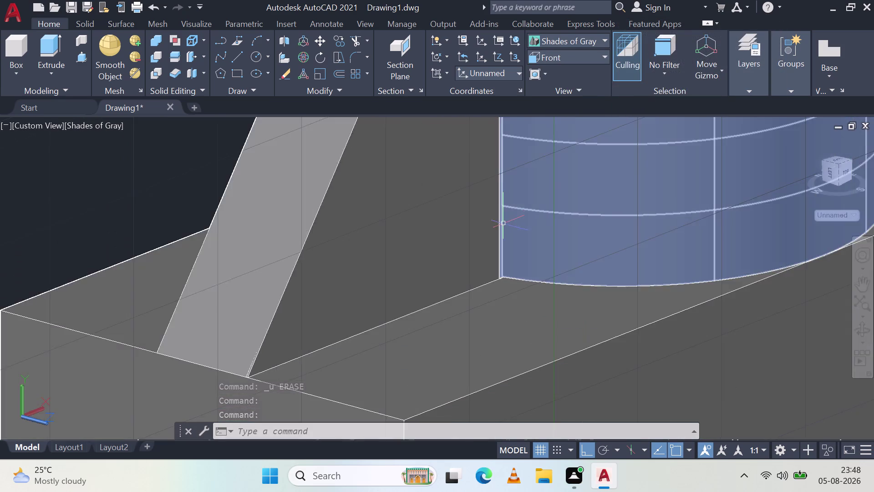
scroll(down, 3)
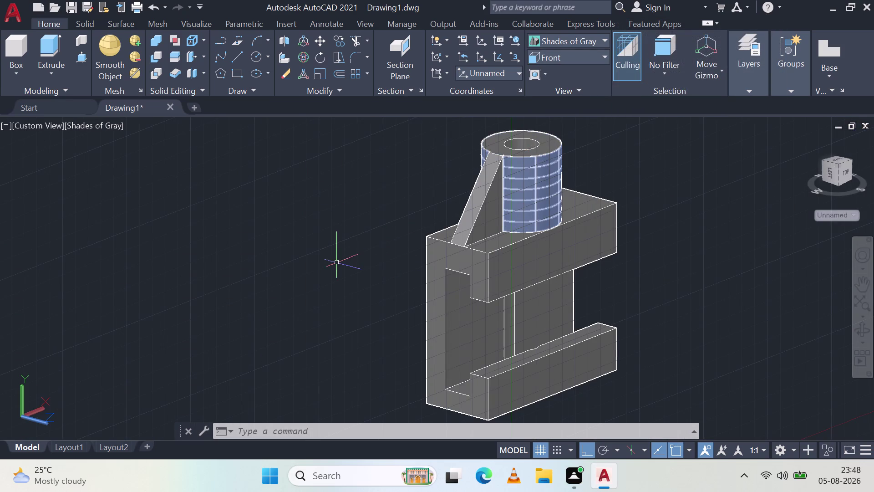
key(Escape)
click(113, 357)
click(259, 321)
key(Escape)
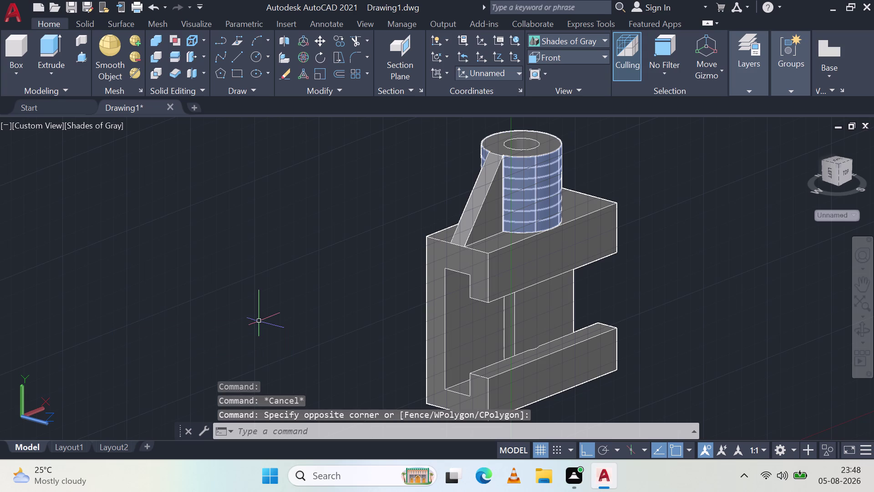
key(Escape)
click(526, 218)
key(Escape)
key(Escape)
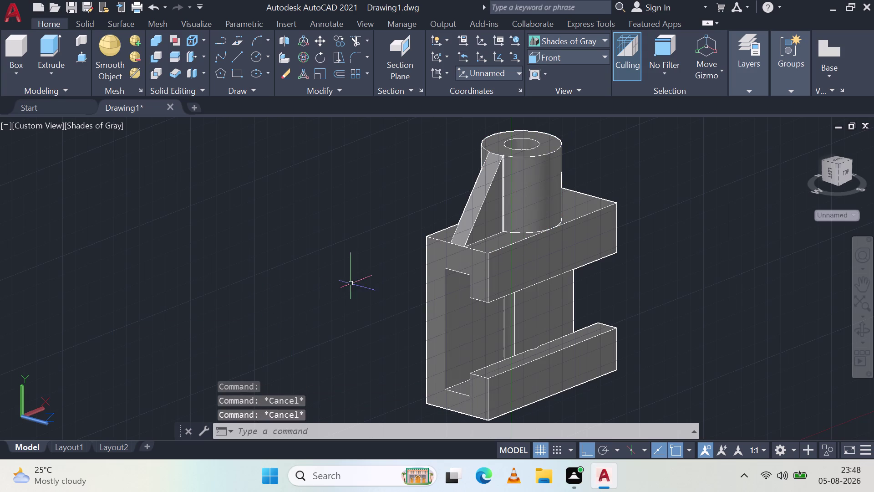
middle_drag(355, 296, 524, 291)
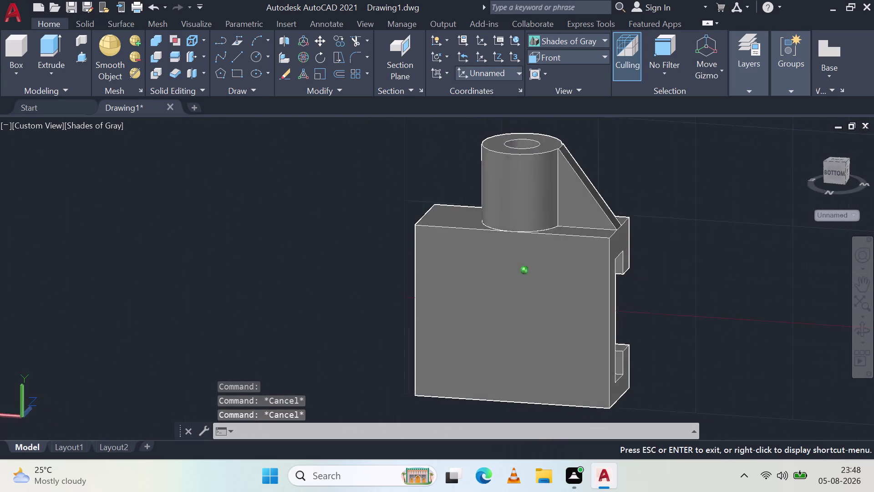
middle_drag(524, 291, 367, 319)
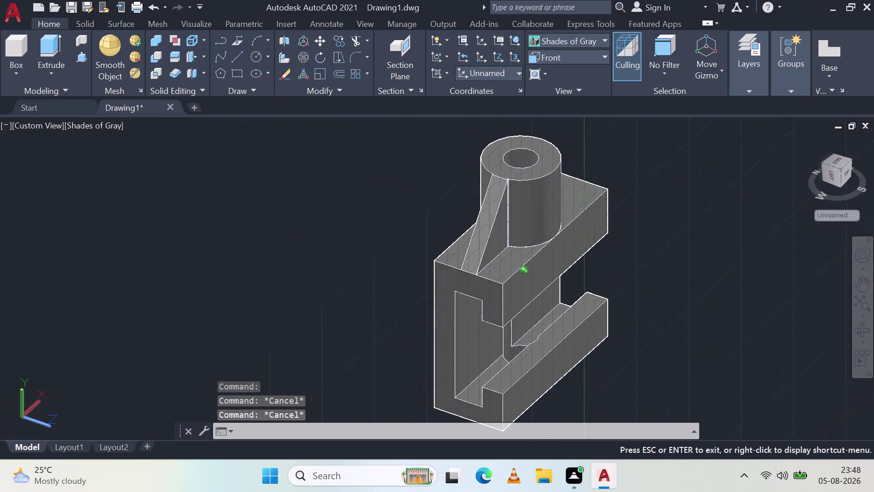
middle_drag(367, 318, 363, 320)
scroll(up, 3)
scroll(up, 3)
scroll(up, 3)
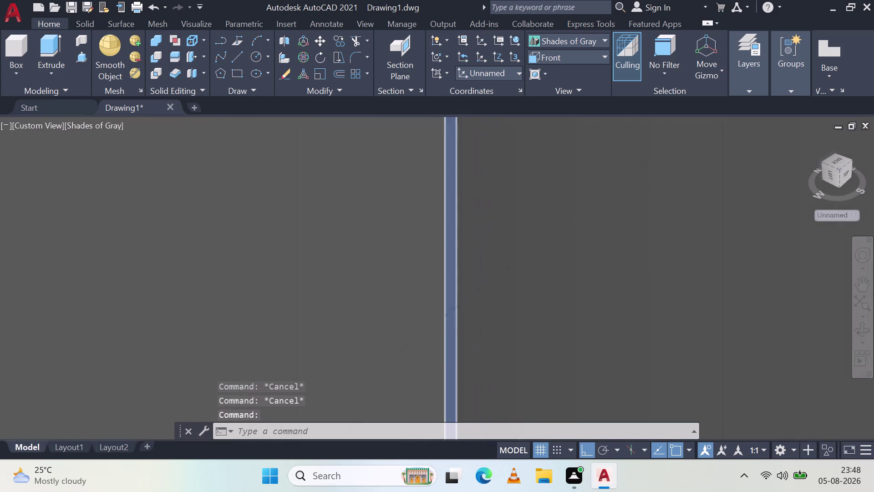
scroll(up, 3)
scroll(down, 3)
scroll(up, 3)
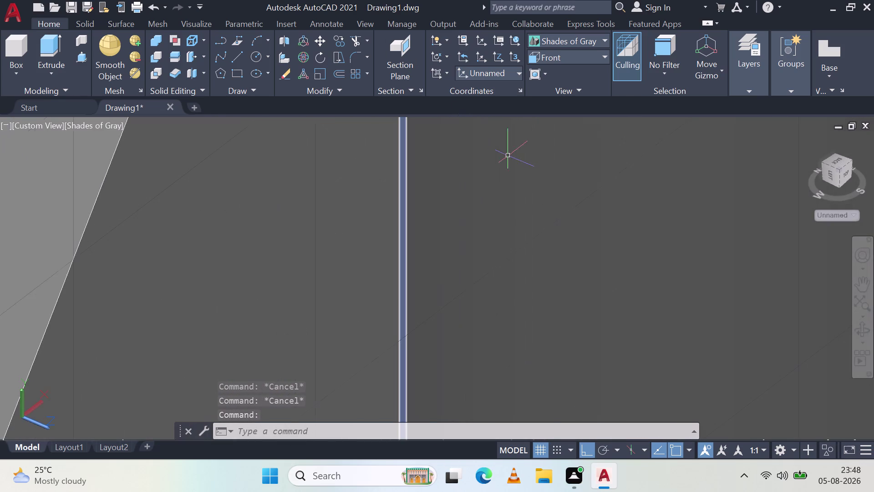
middle_drag(425, 130, 467, 408)
middle_drag(469, 172, 515, 380)
middle_click(515, 381)
middle_drag(517, 115, 512, 346)
middle_click(512, 346)
middle_drag(507, 219, 530, 332)
scroll(down, 3)
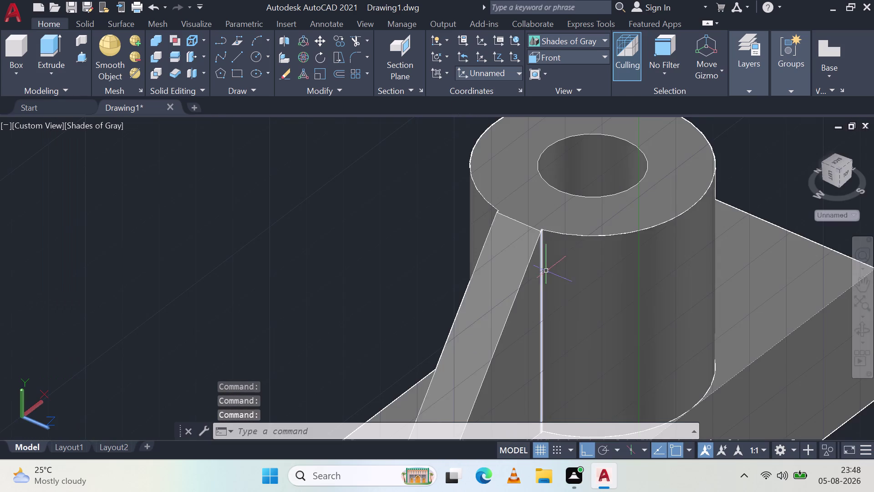
middle_drag(556, 248, 556, 304)
scroll(up, 3)
scroll(up, 3)
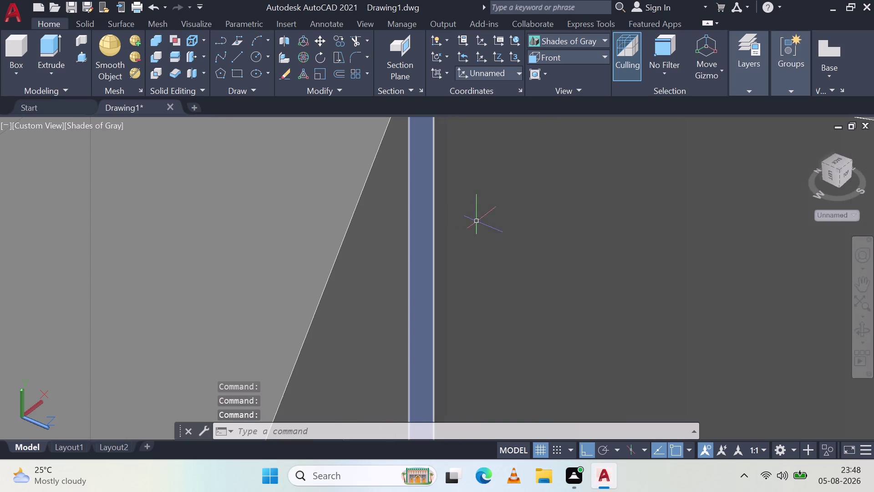
scroll(down, 3)
scroll(up, 3)
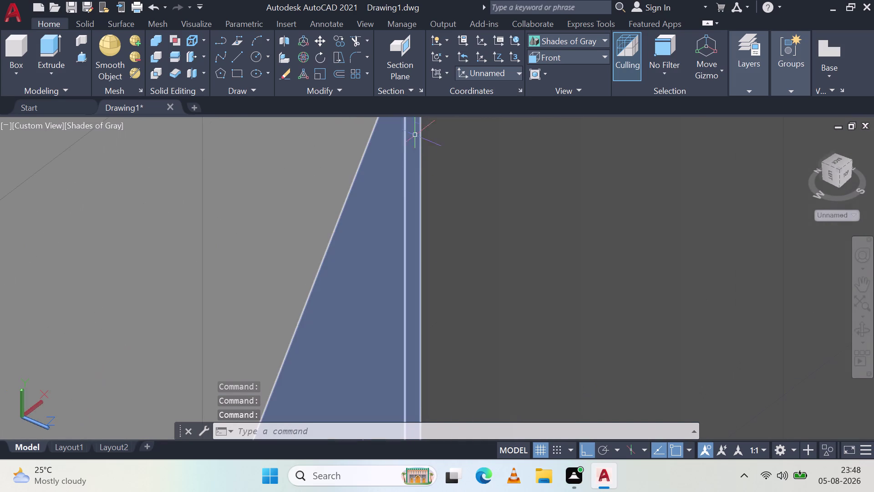
click(406, 173)
click(406, 172)
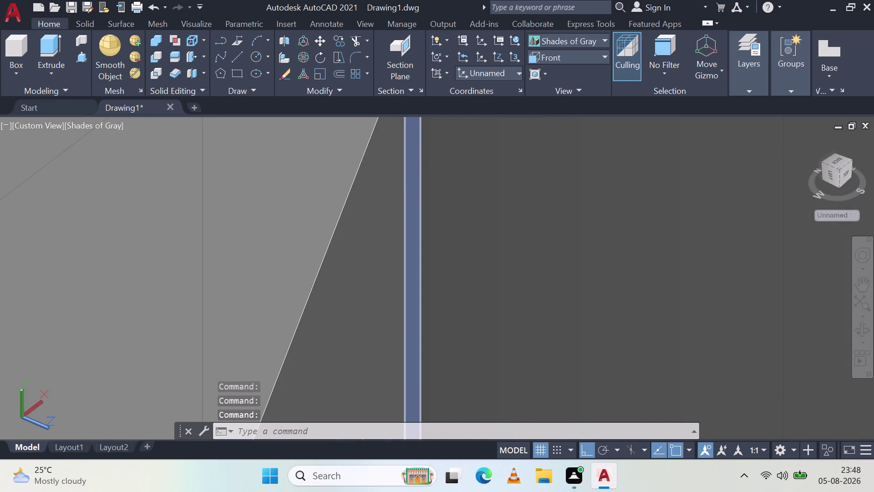
key(Escape)
key(Escape)
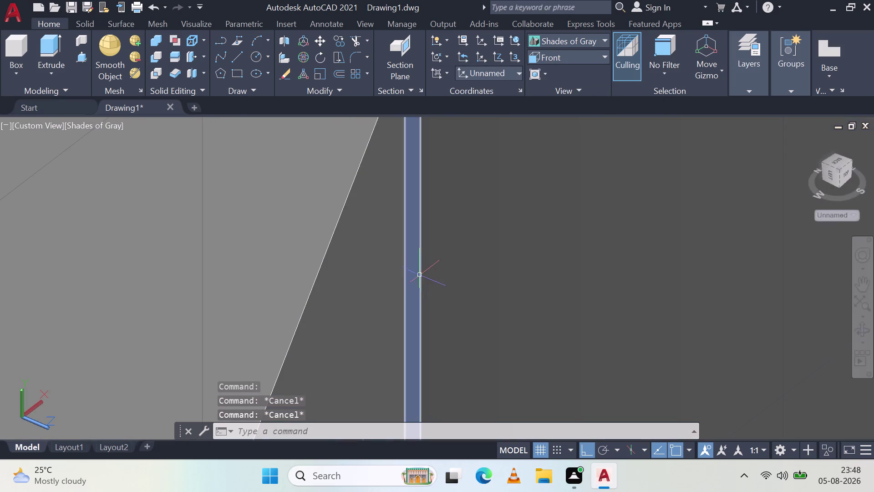
click(405, 256)
scroll(down, 3)
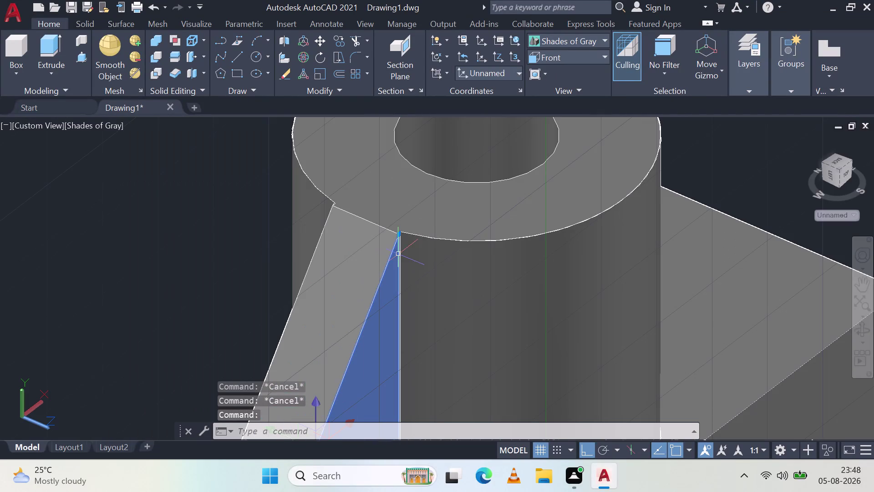
key(Escape)
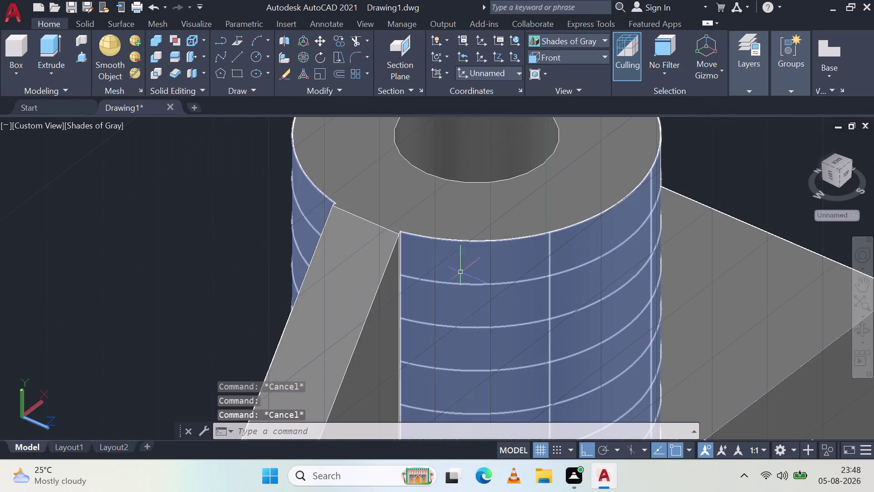
scroll(up, 3)
scroll(up, 3)
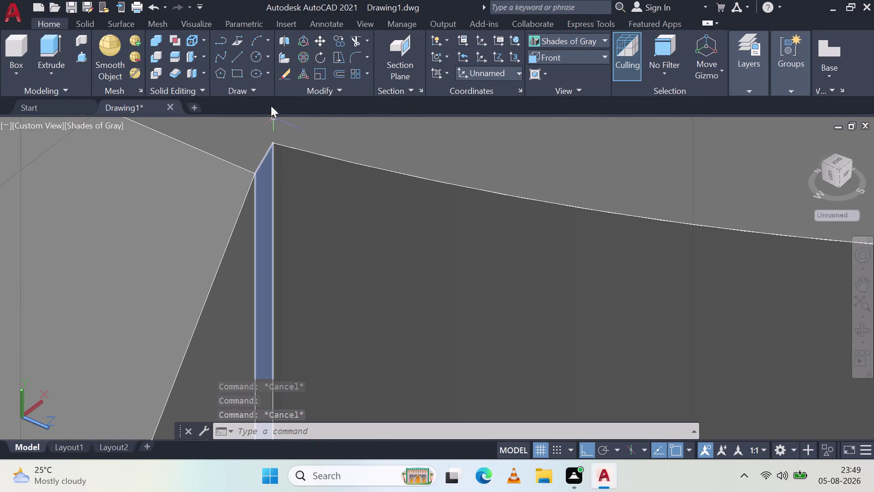
click(267, 204)
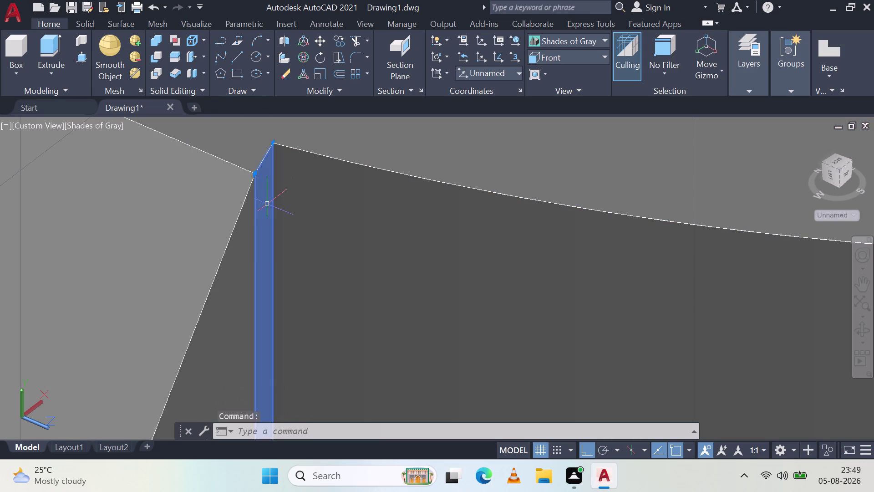
key(Escape)
key(Escape)
scroll(down, 3)
key(Escape)
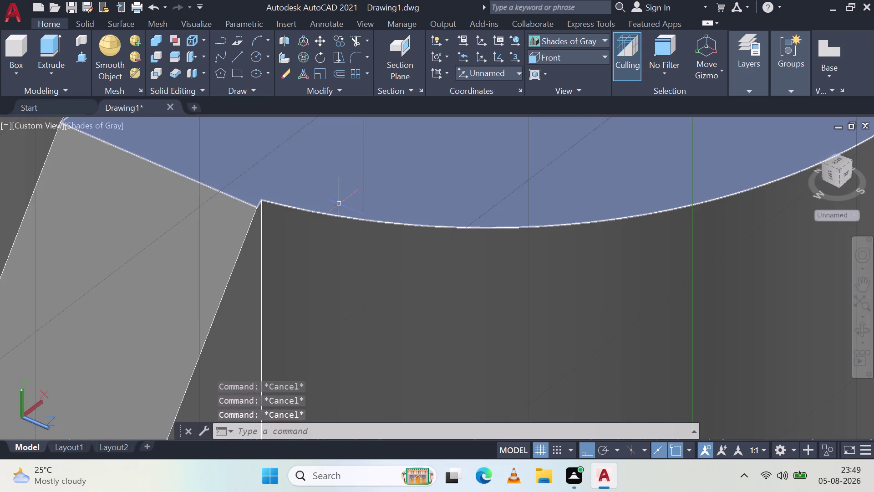
key(Escape)
key(Escape)
key(Escape)
scroll(down, 3)
key(Escape)
key(Escape)
key(Escape)
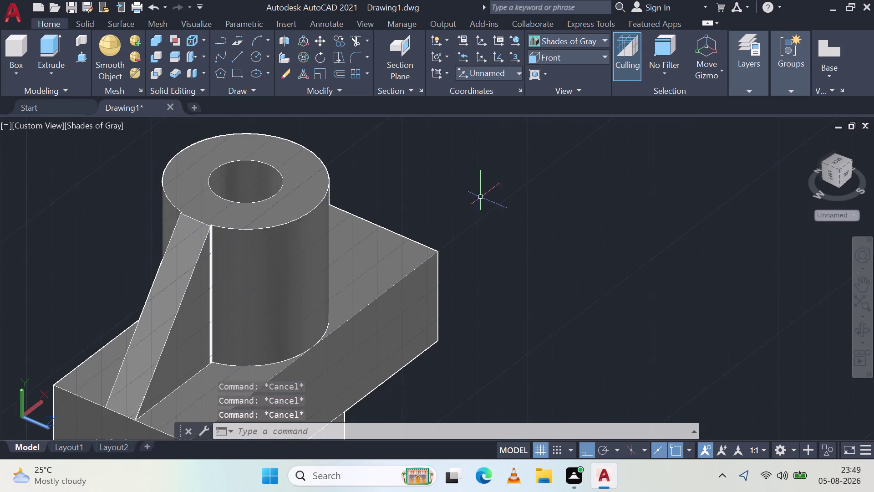
key(Escape)
scroll(down, 3)
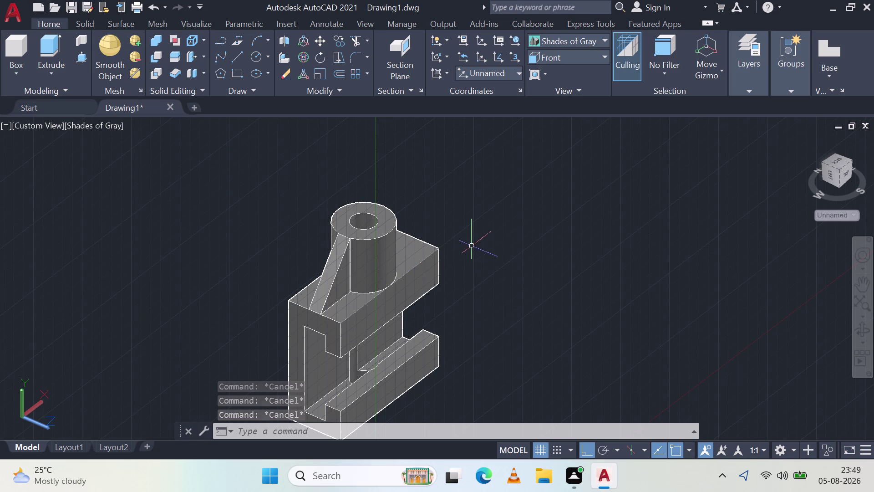
scroll(down, 3)
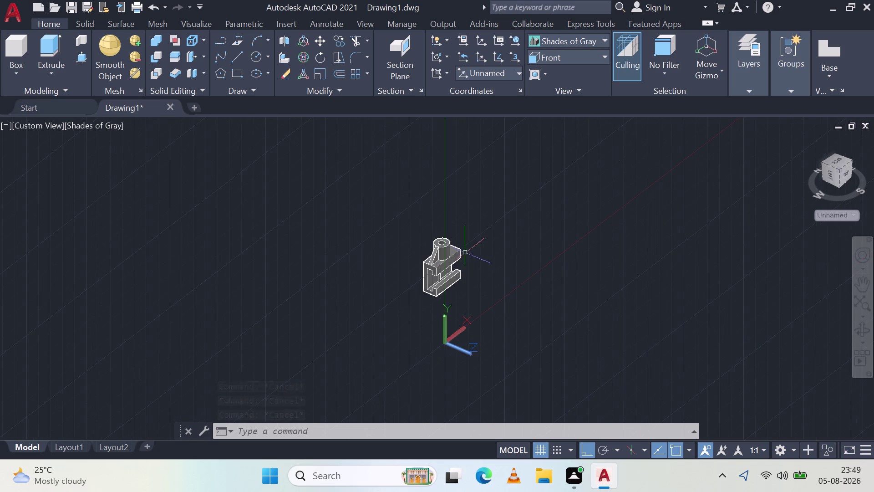
scroll(up, 3)
middle_drag(498, 238, 420, 291)
key(Escape)
key(Escape)
key(Escape)
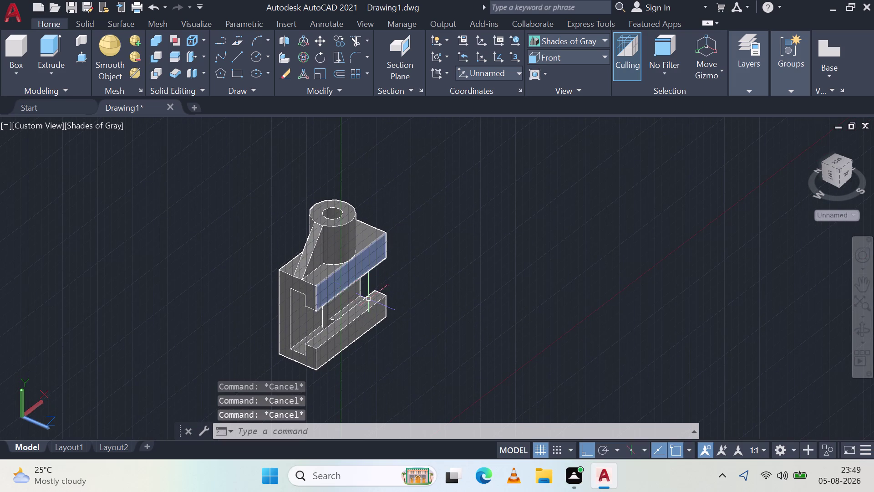
middle_drag(405, 271, 343, 295)
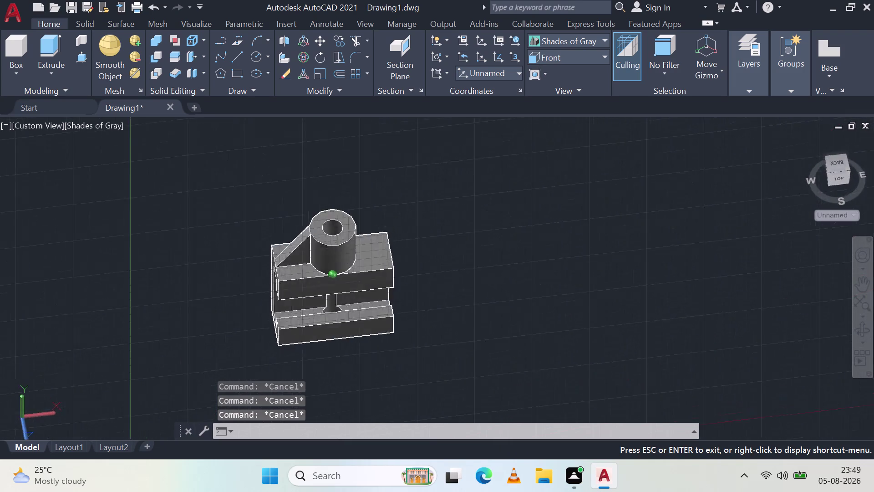
middle_drag(343, 296, 278, 224)
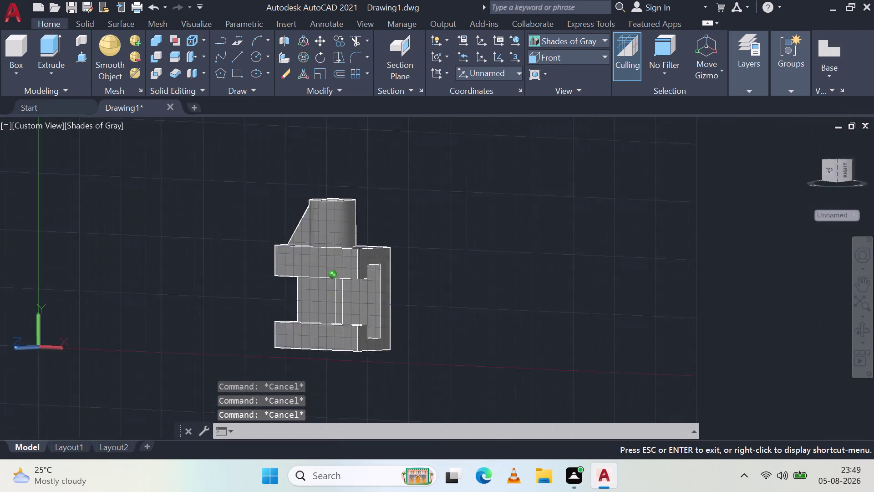
middle_drag(278, 224, 571, 216)
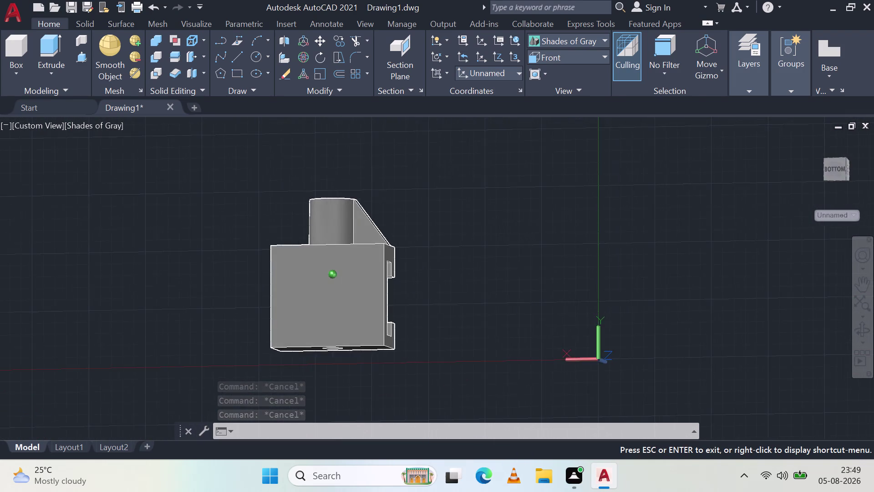
middle_drag(572, 215, 388, 233)
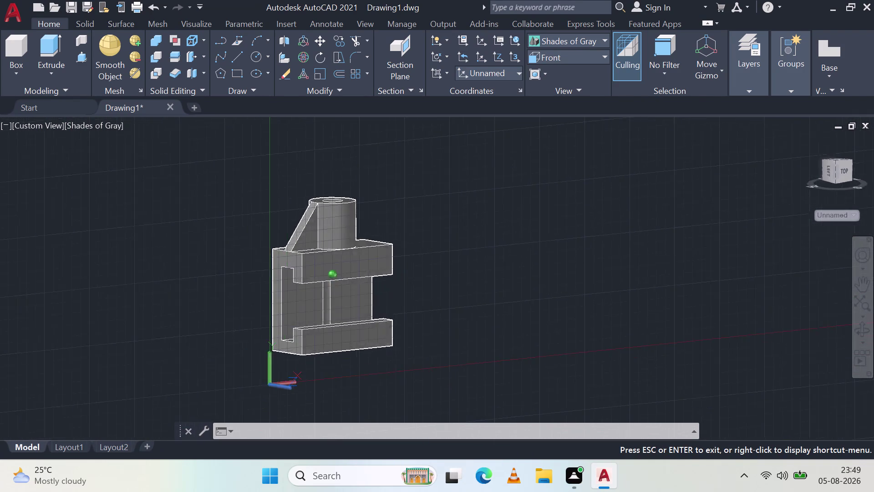
middle_drag(387, 232, 411, 260)
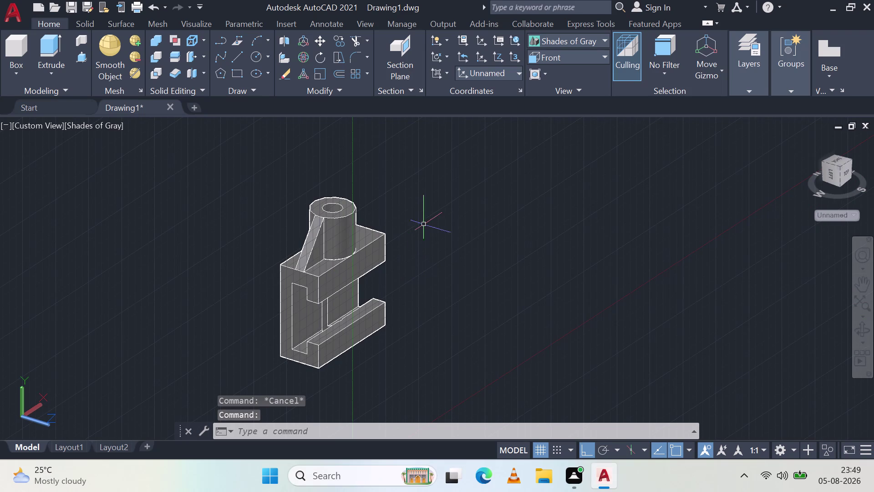
middle_drag(452, 208, 300, 247)
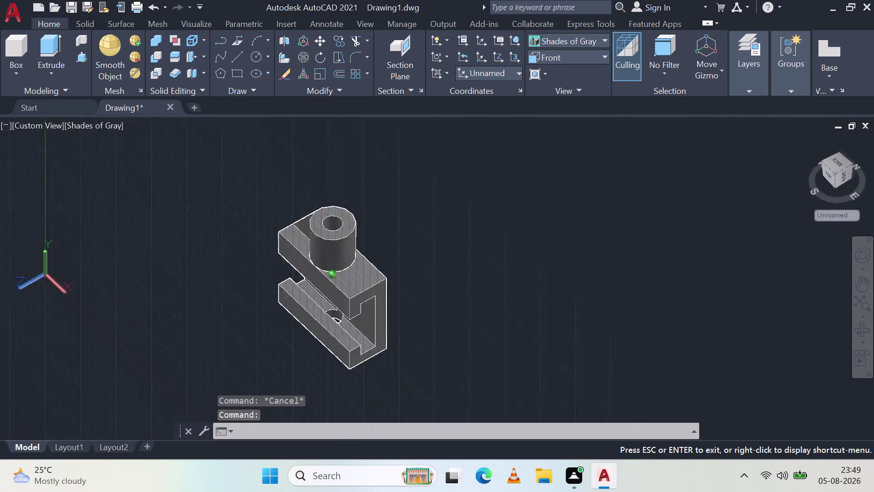
middle_drag(300, 246, 470, 205)
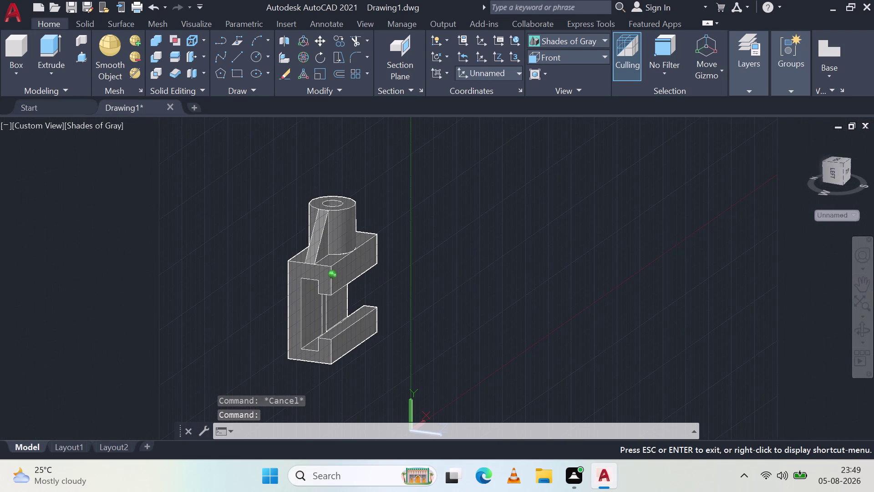
middle_drag(470, 205, 263, 274)
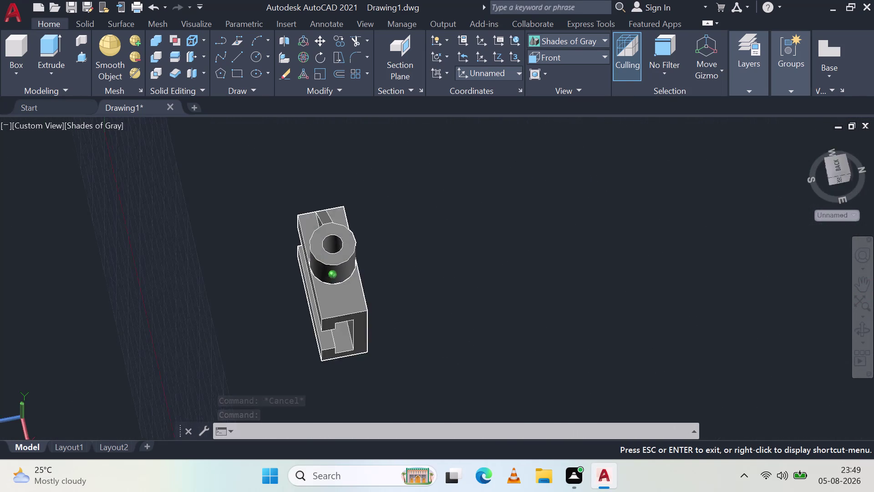
middle_drag(263, 274, 156, 191)
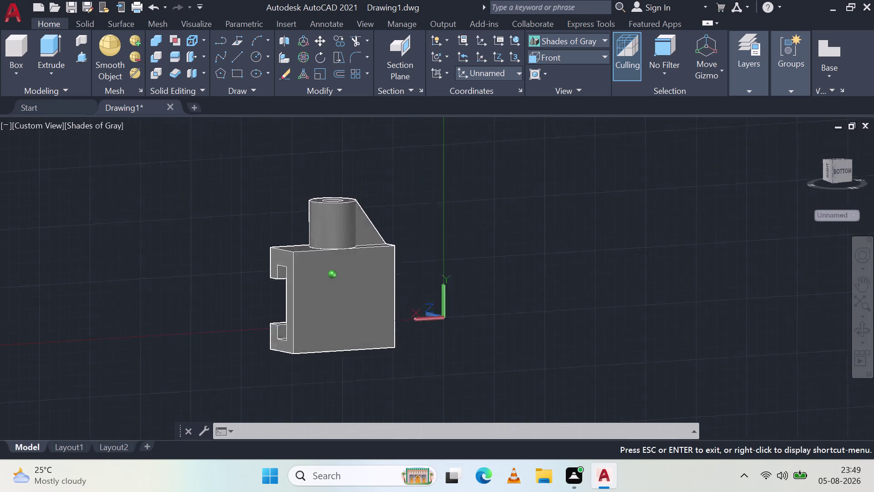
middle_drag(156, 191, 108, 255)
scroll(up, 3)
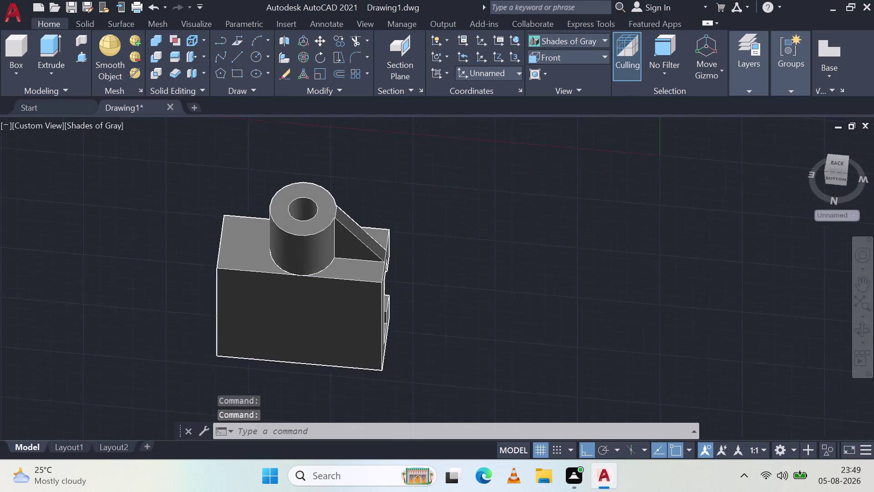
scroll(up, 3)
click(314, 177)
Move the triangular rib away from the bracket by its corner.
click(257, 201)
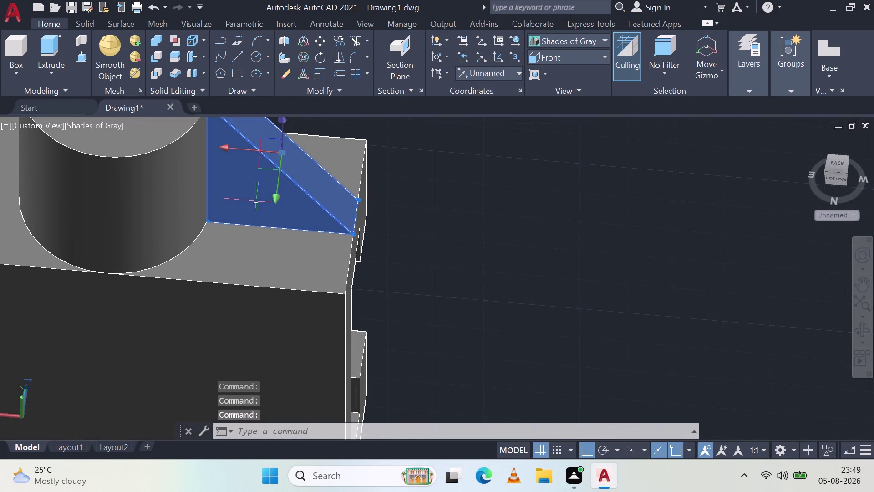
click(318, 42)
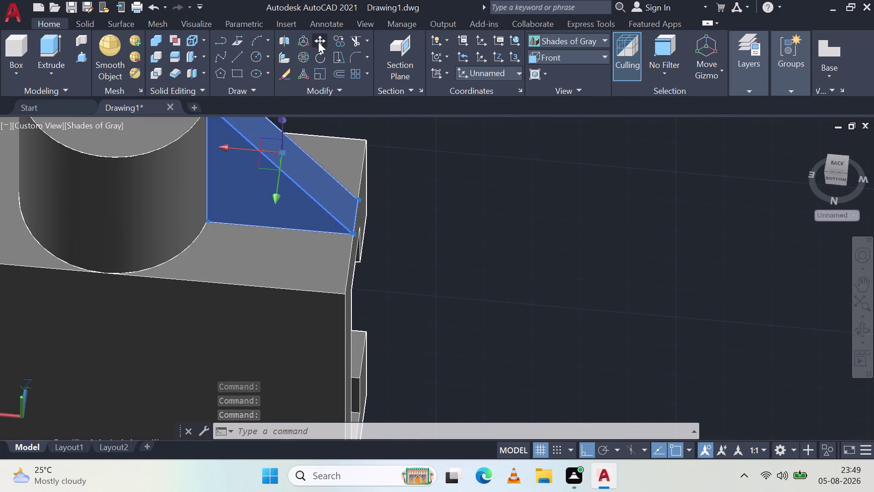
scroll(up, 3)
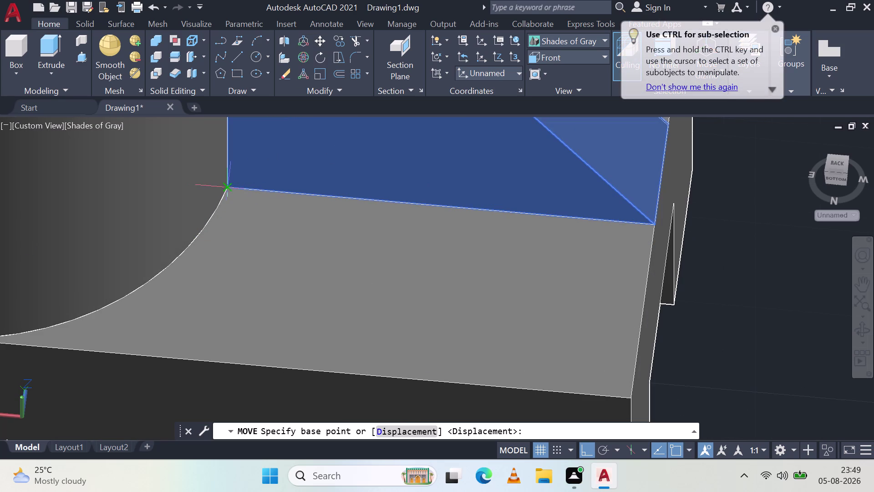
click(226, 186)
scroll(down, 3)
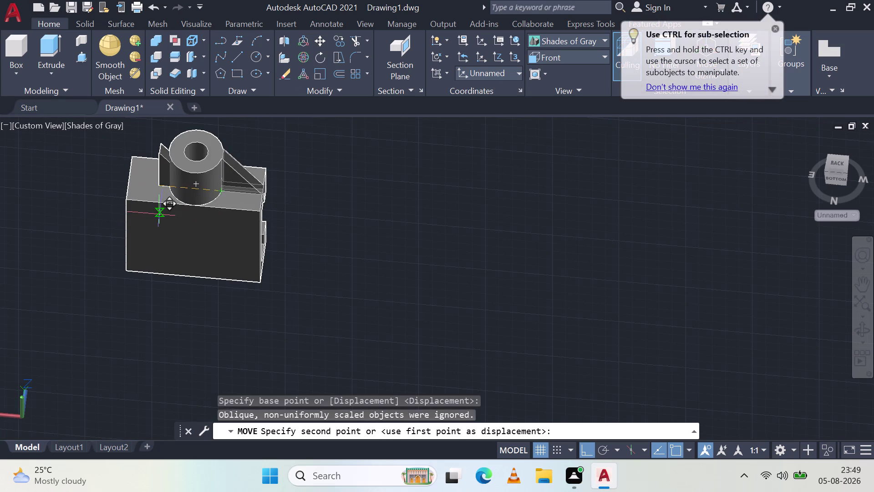
click(395, 252)
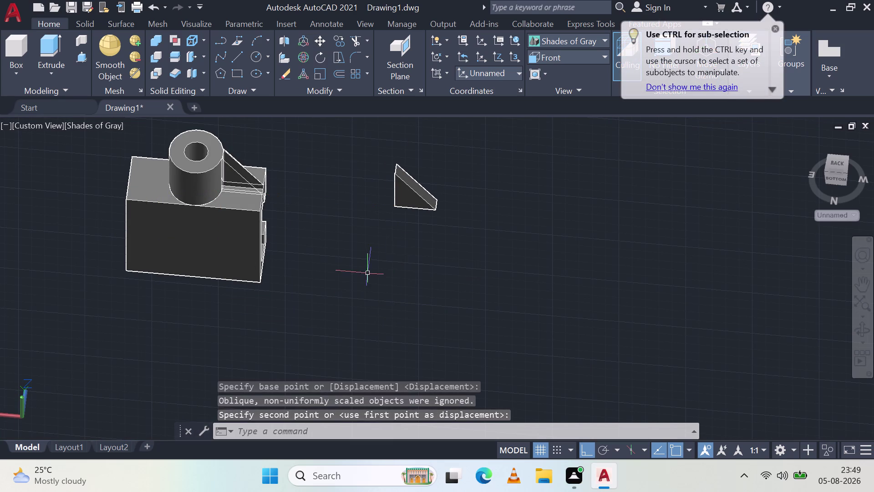
key(Escape)
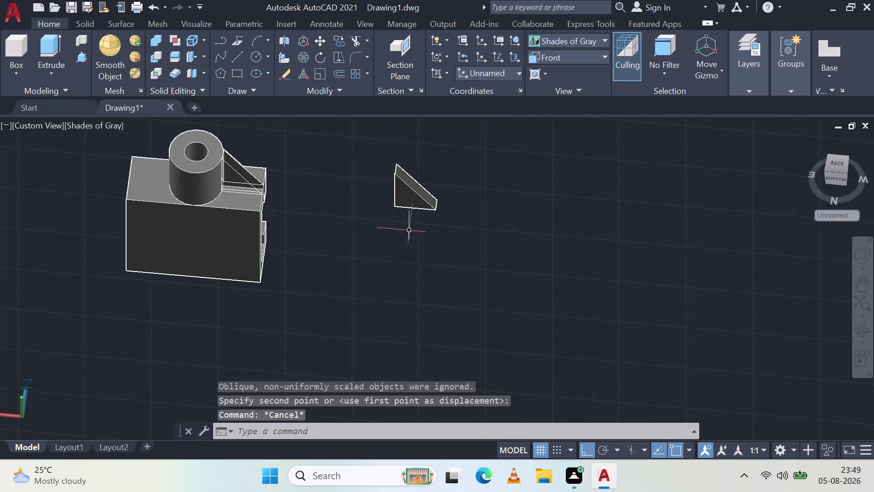
Orbit around the separated rib, then undo three steps to put it back.
middle_drag(420, 214, 424, 213)
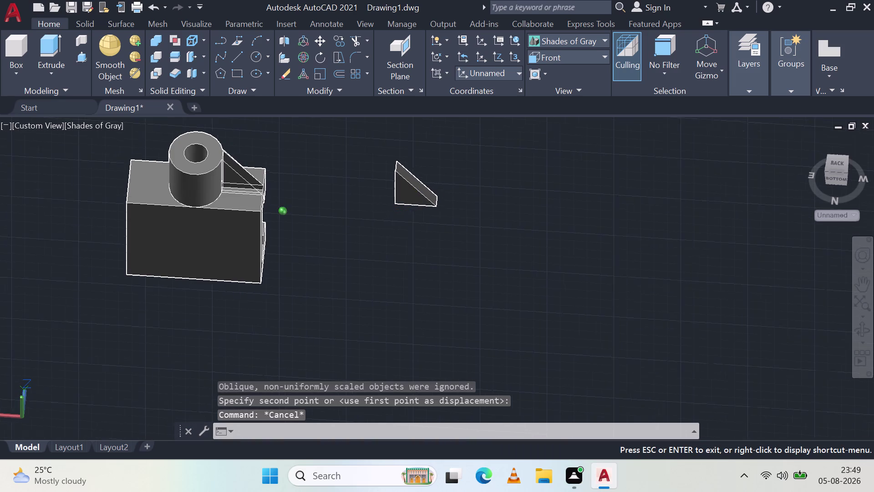
middle_drag(424, 213, 326, 182)
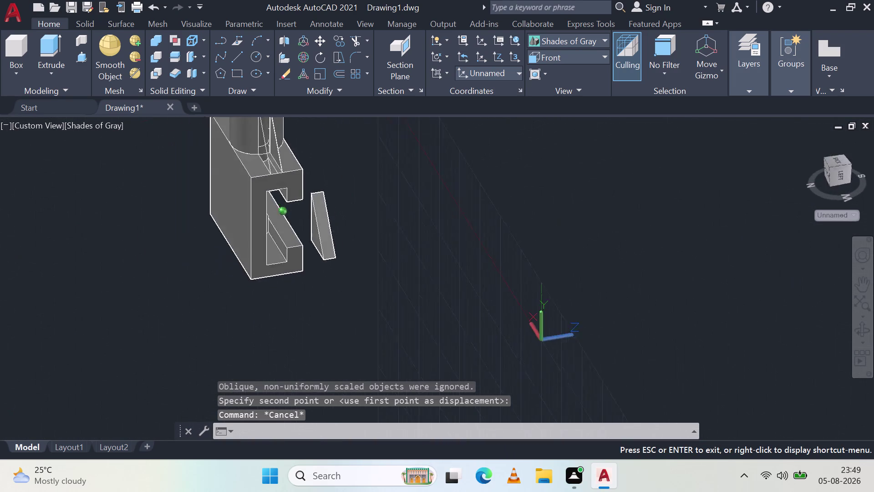
middle_drag(327, 182, 154, 195)
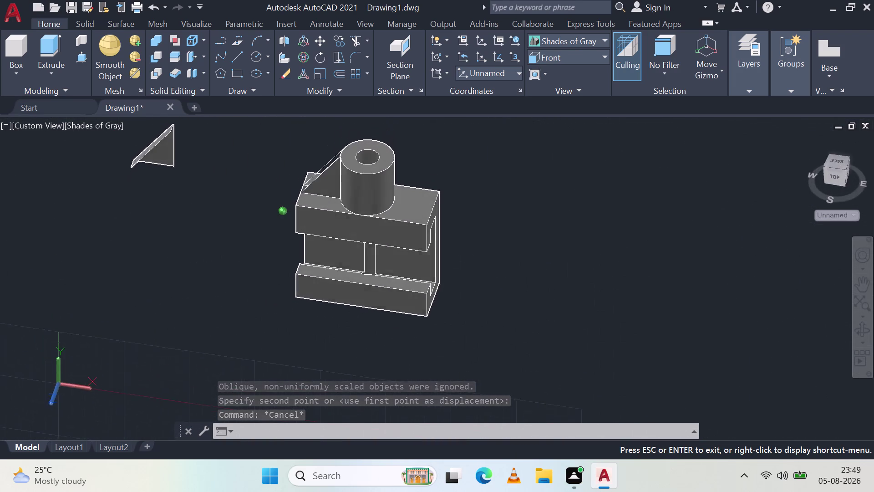
middle_drag(155, 195, 334, 196)
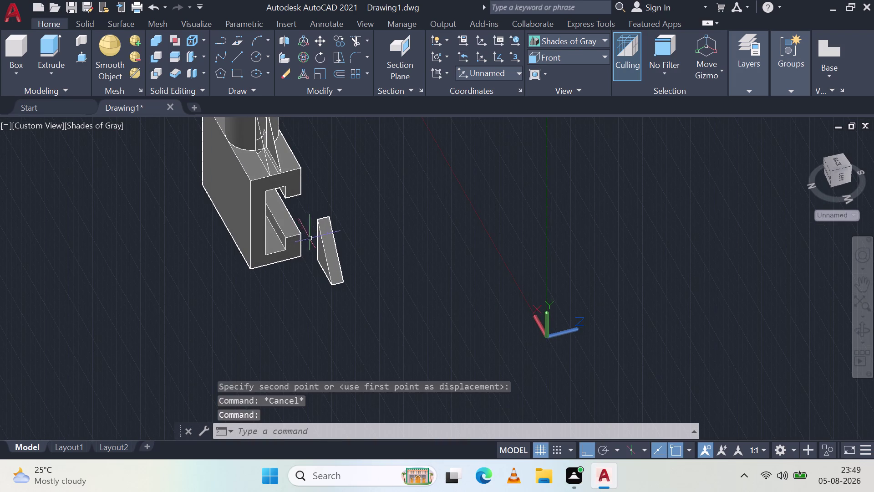
key(ctrl+z)
key(ctrl+z)
key(ctrl+z)
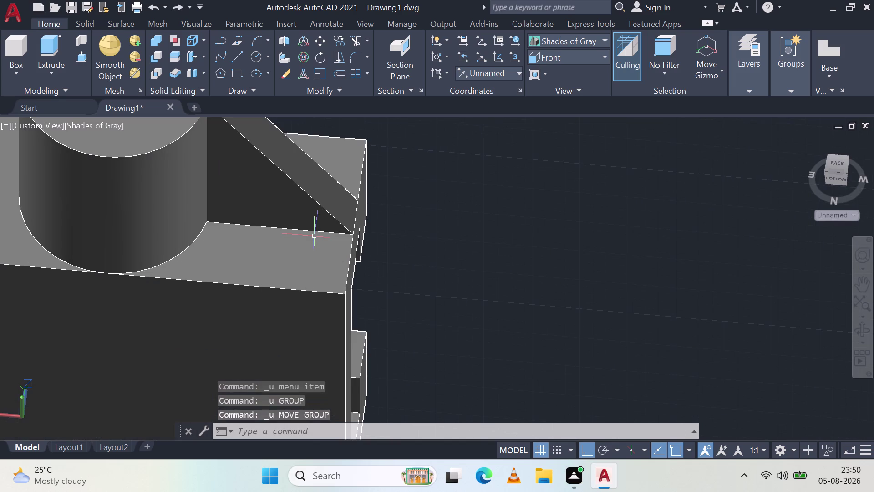
key(Escape)
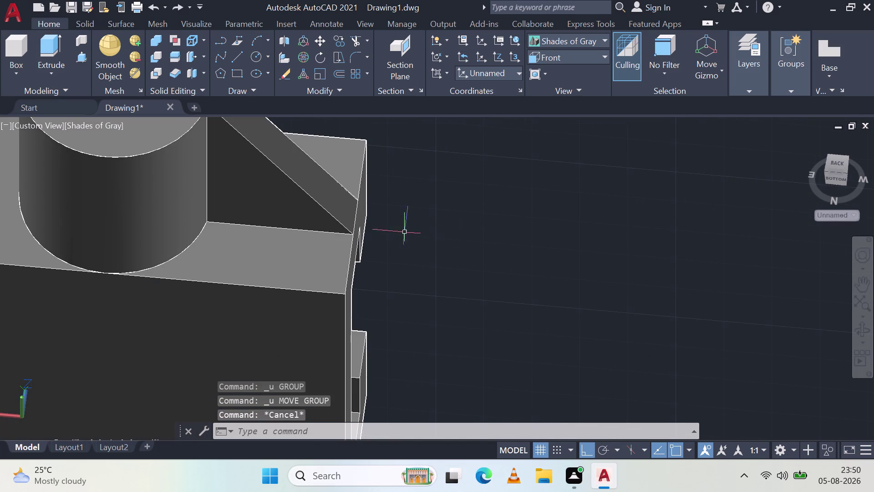
scroll(down, 3)
middle_drag(459, 207, 343, 226)
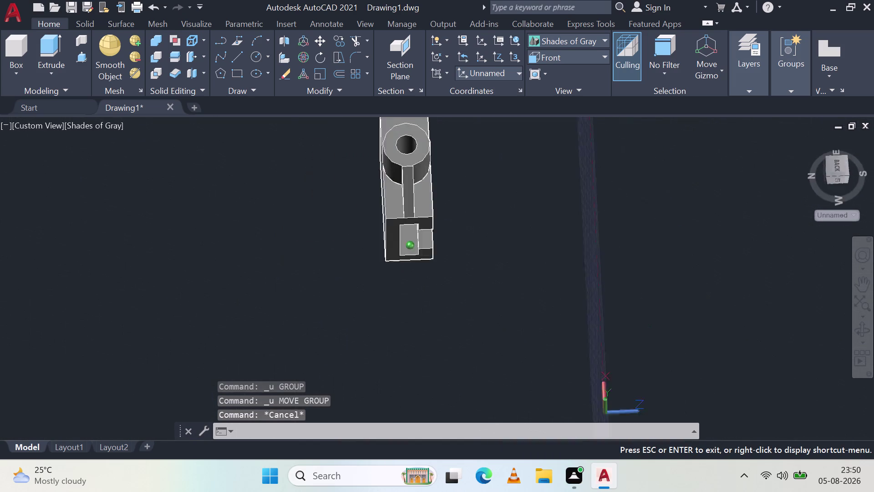
middle_drag(343, 226, 328, 163)
middle_drag(438, 191, 416, 221)
scroll(up, 3)
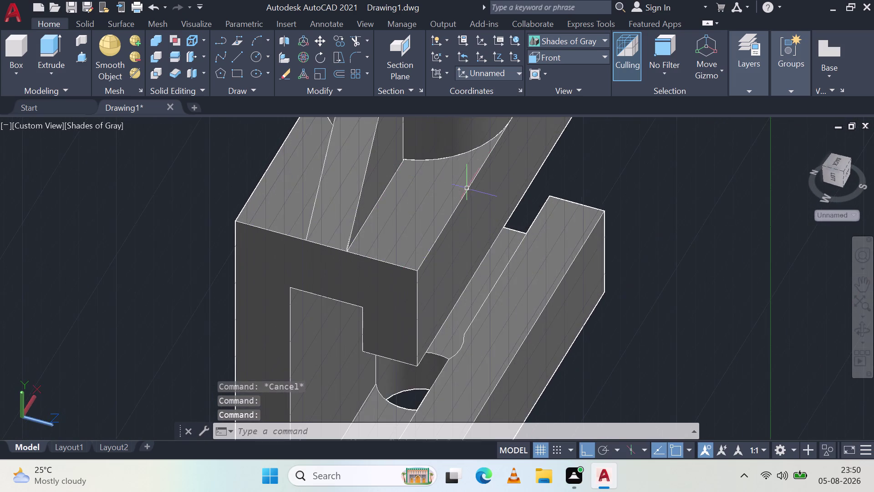
middle_drag(460, 168, 492, 274)
click(411, 236)
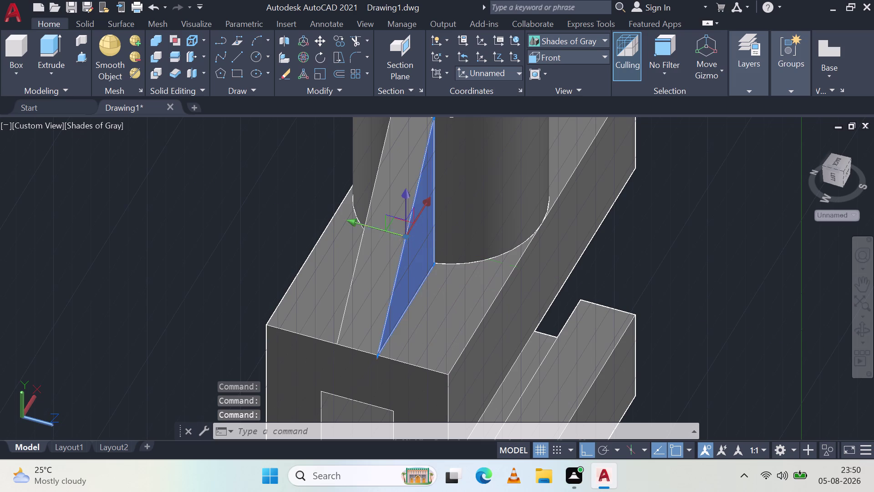
click(368, 262)
middle_drag(339, 264, 425, 264)
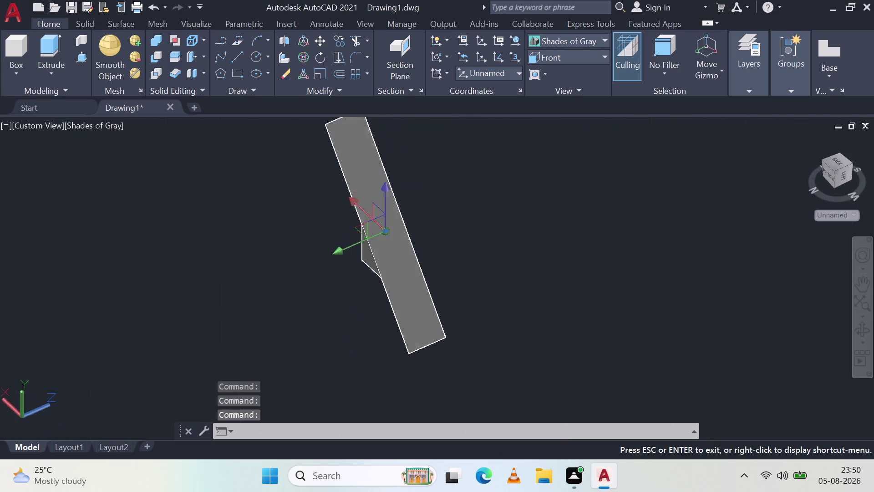
middle_drag(424, 265, 472, 242)
click(356, 275)
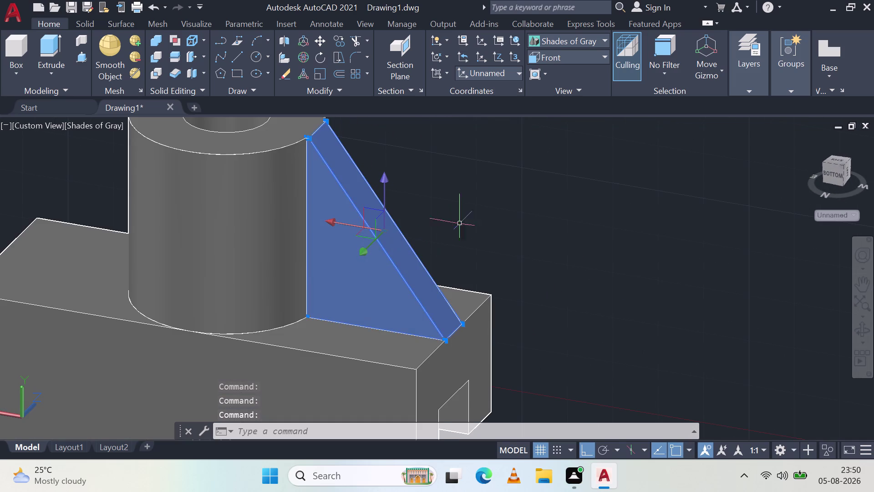